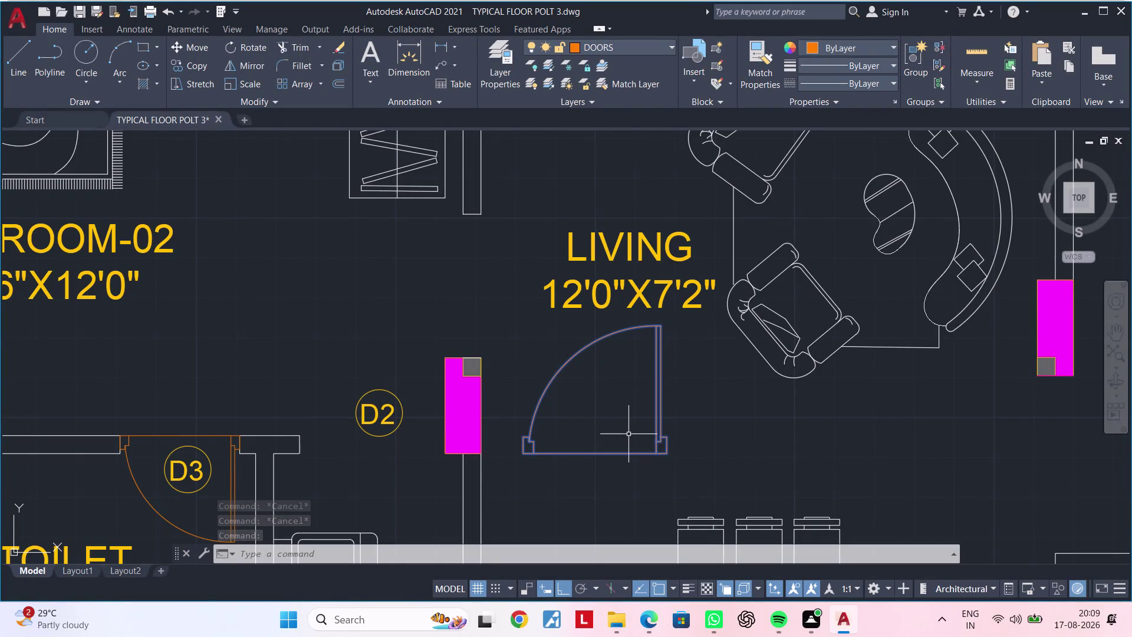
Mirror the living room door and erase the original.
text(MI)
key(space)
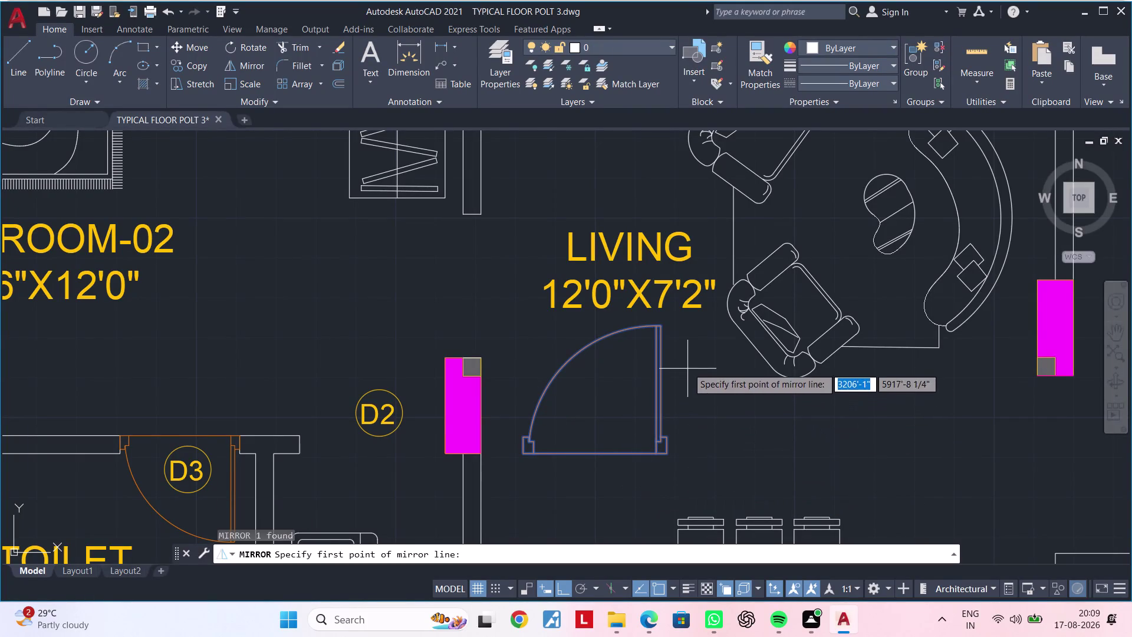
click(687, 366)
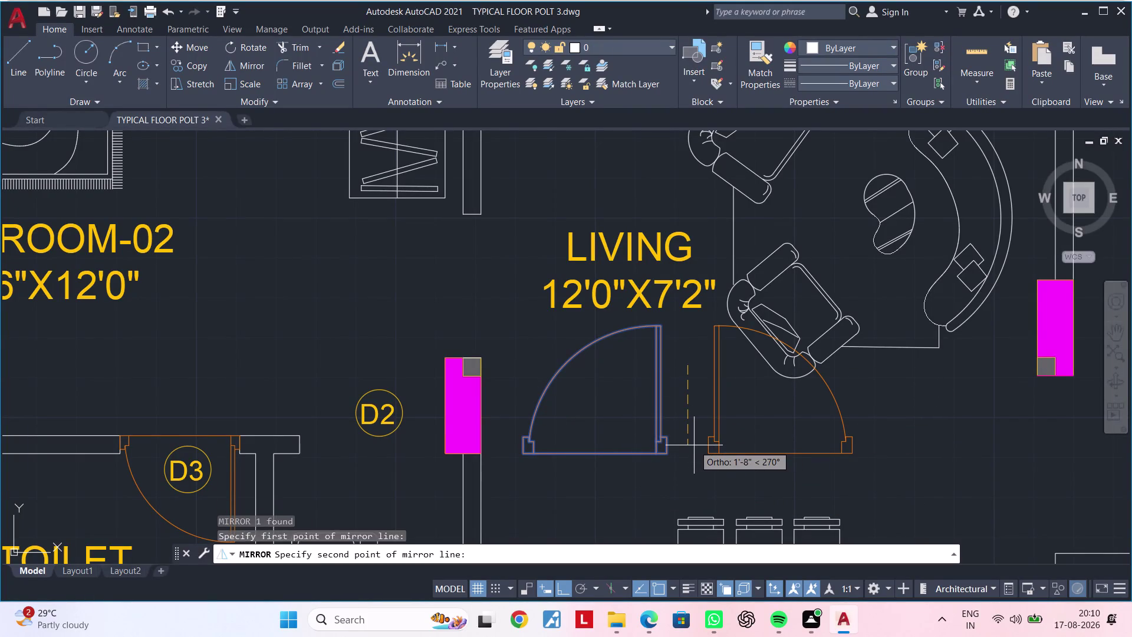
click(694, 445)
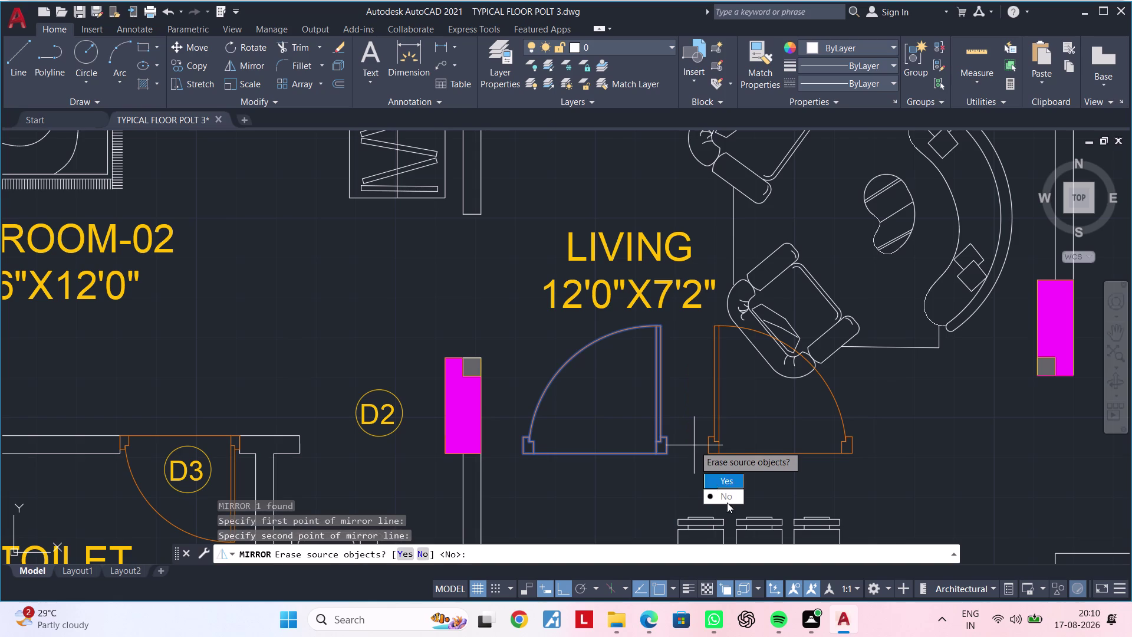
drag(727, 482, 694, 445)
middle_drag(670, 417, 611, 427)
Rotate the mirrored door 180° about its base point so it swings upward.
click(654, 416)
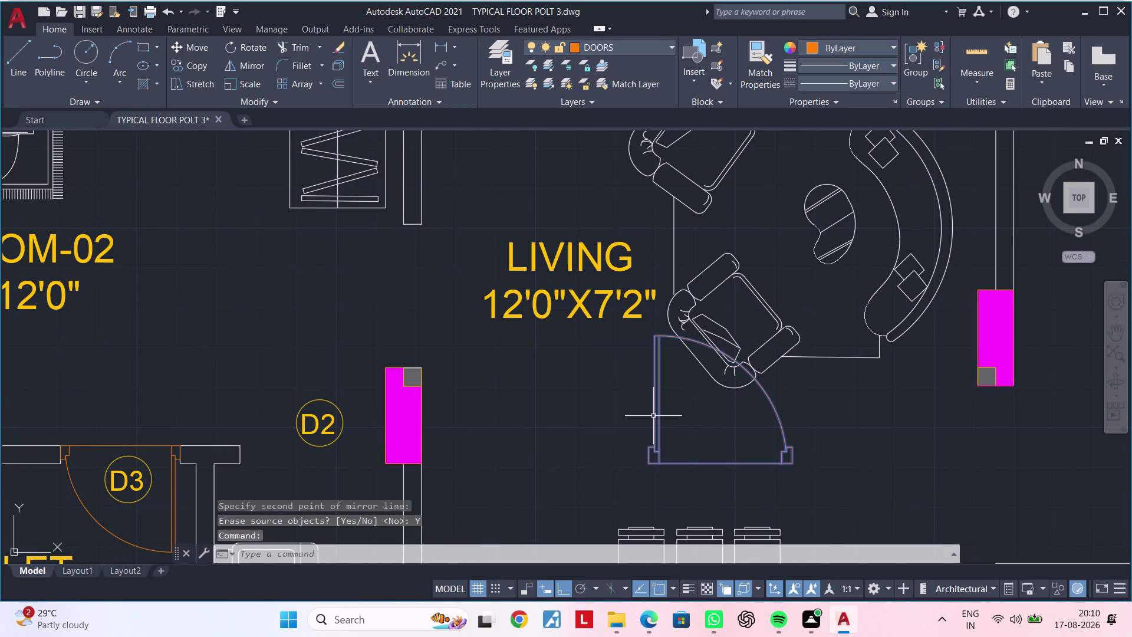
text(RO)
key(space)
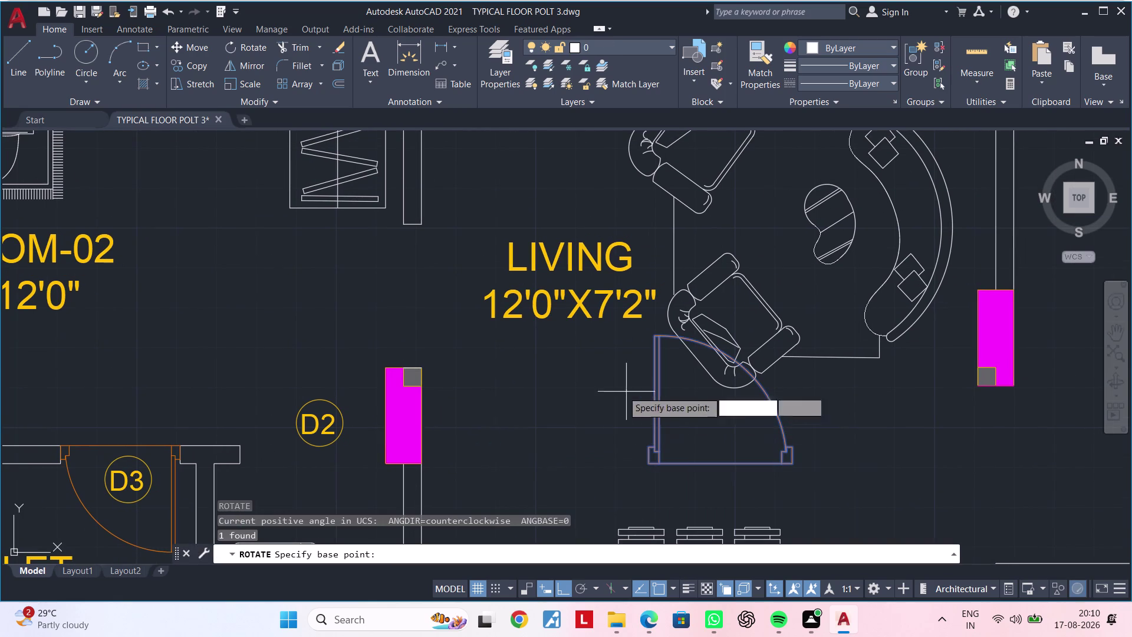
click(536, 416)
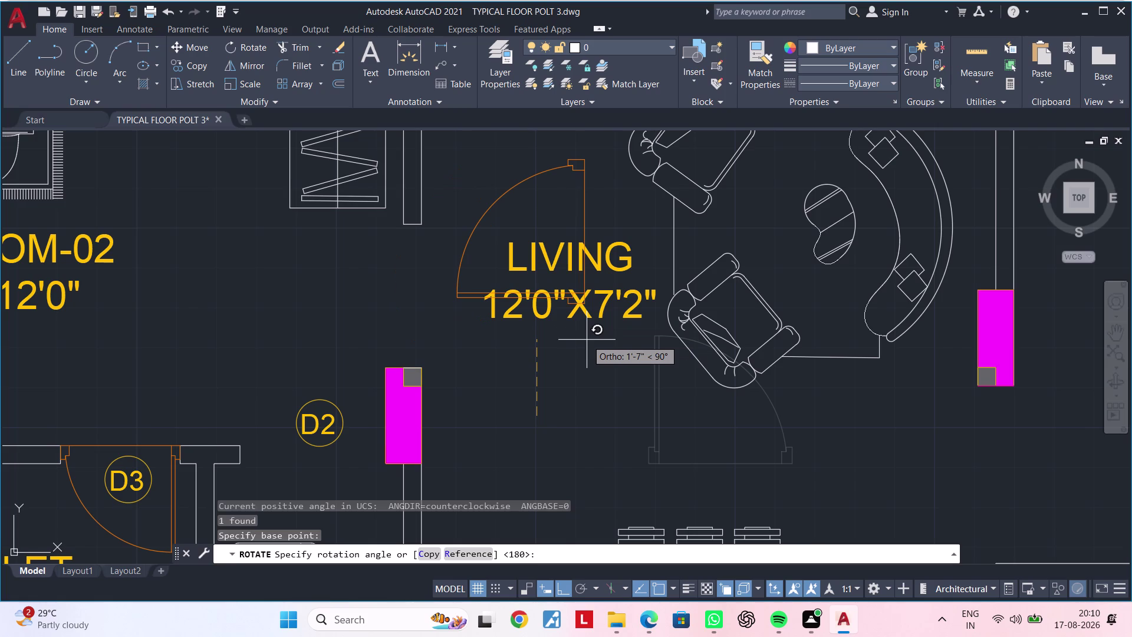
click(587, 340)
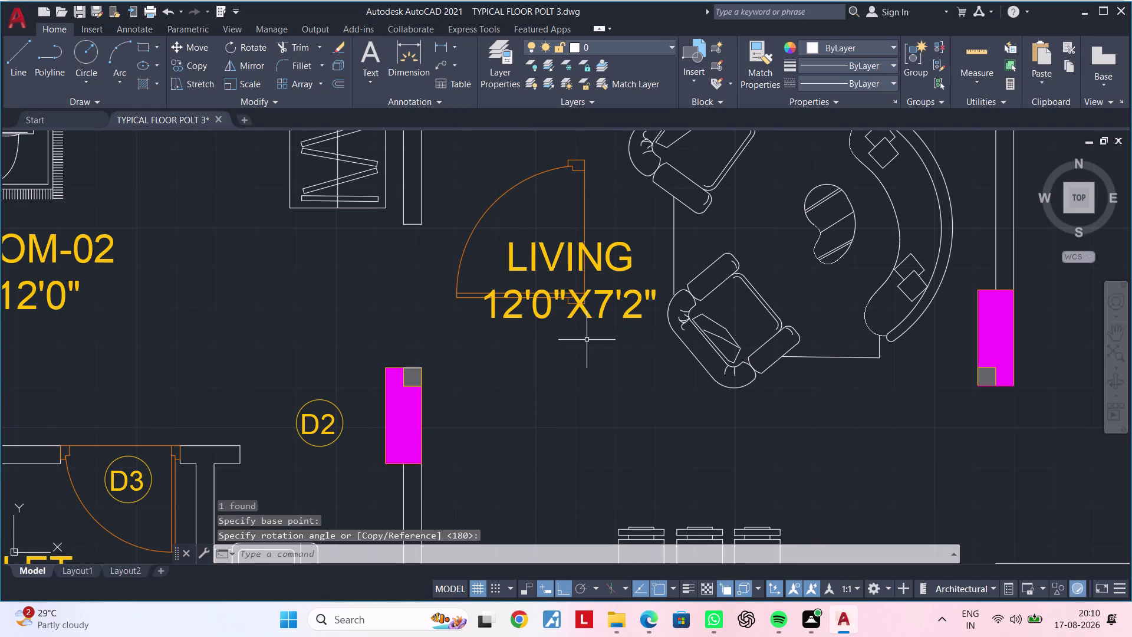
key(Escape)
middle_drag(587, 341, 584, 373)
key(Escape)
click(583, 248)
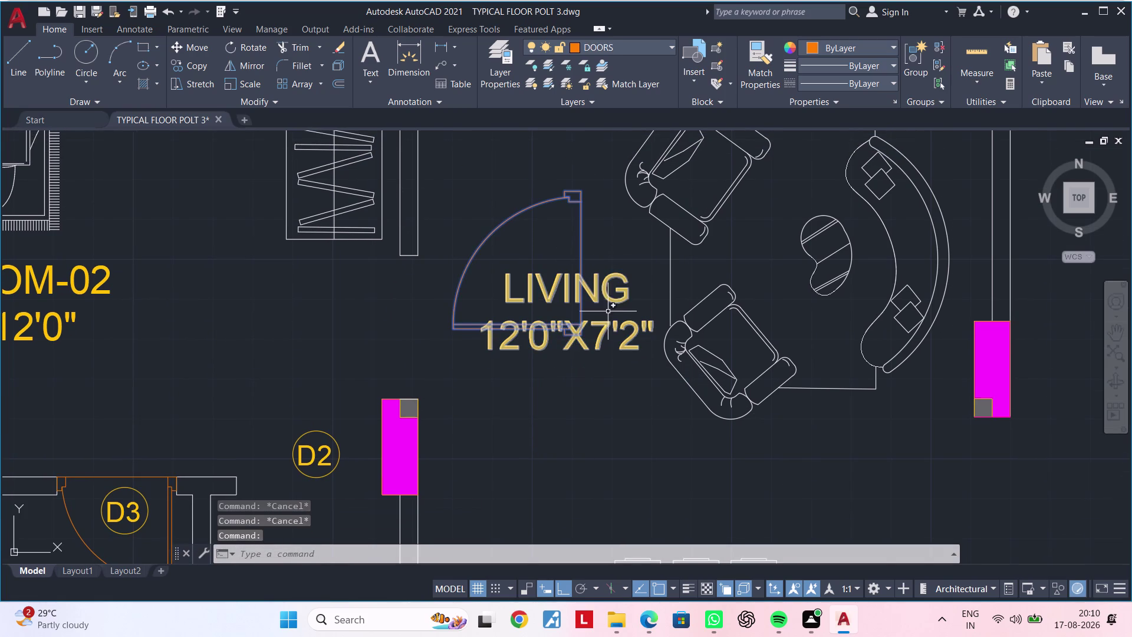
Move the door by its corner into the wall opening beside D2.
text(M)
key(space)
scroll(up, 3)
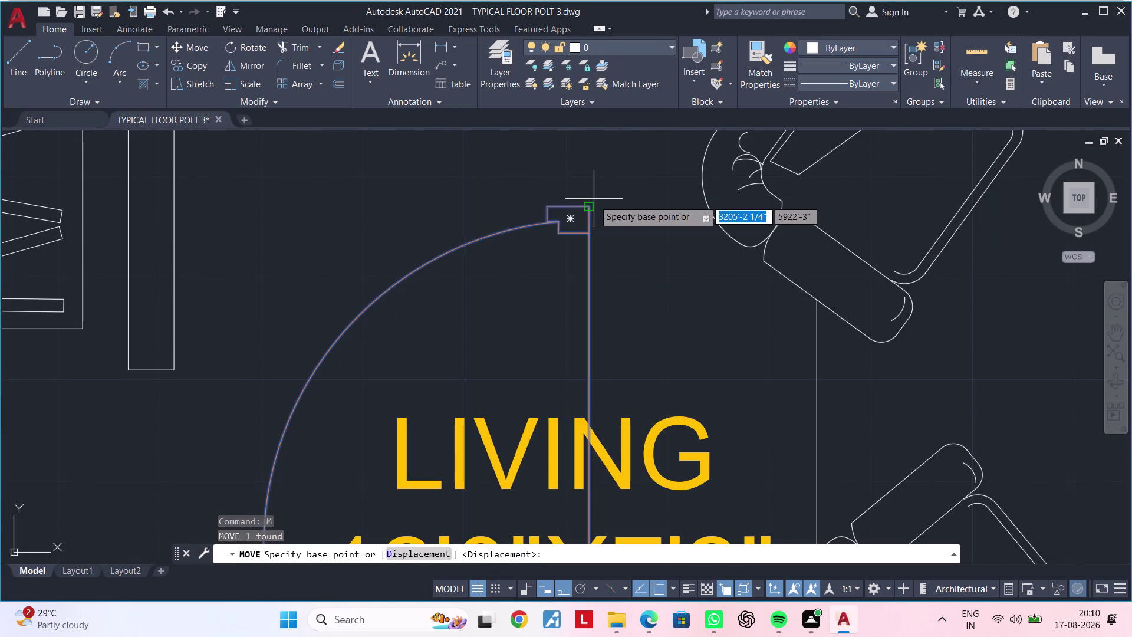
click(594, 204)
click(173, 372)
scroll(down, 3)
middle_drag(288, 361, 379, 221)
middle_drag(374, 366, 478, 339)
middle_drag(349, 380, 434, 358)
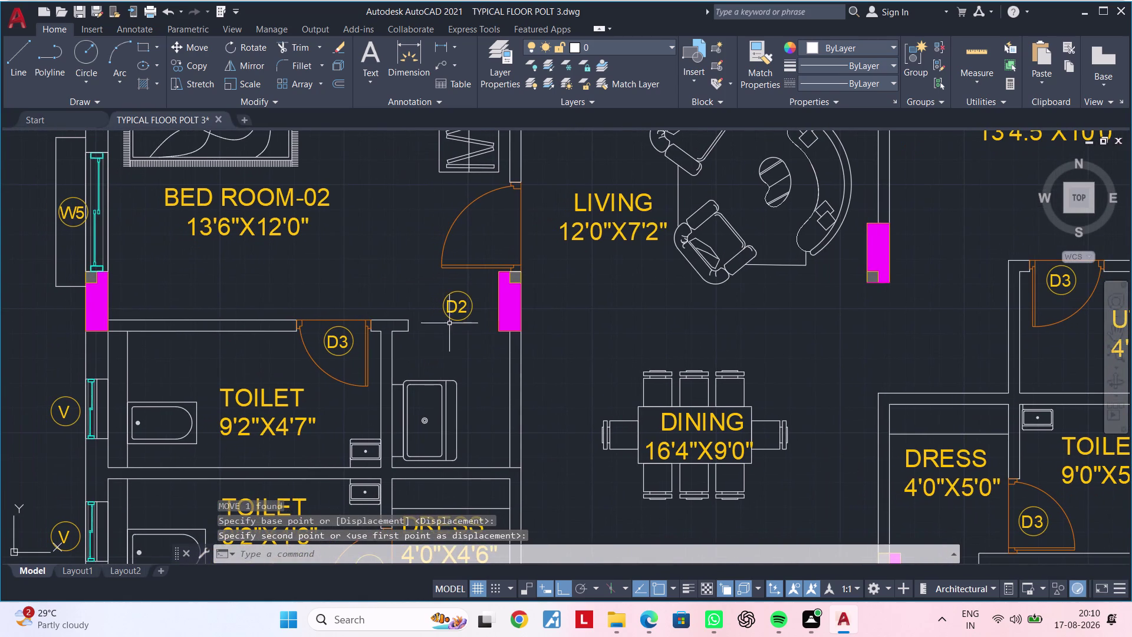
click(456, 312)
Move the D2 tag circle inside the door swing.
key(m)
key(space)
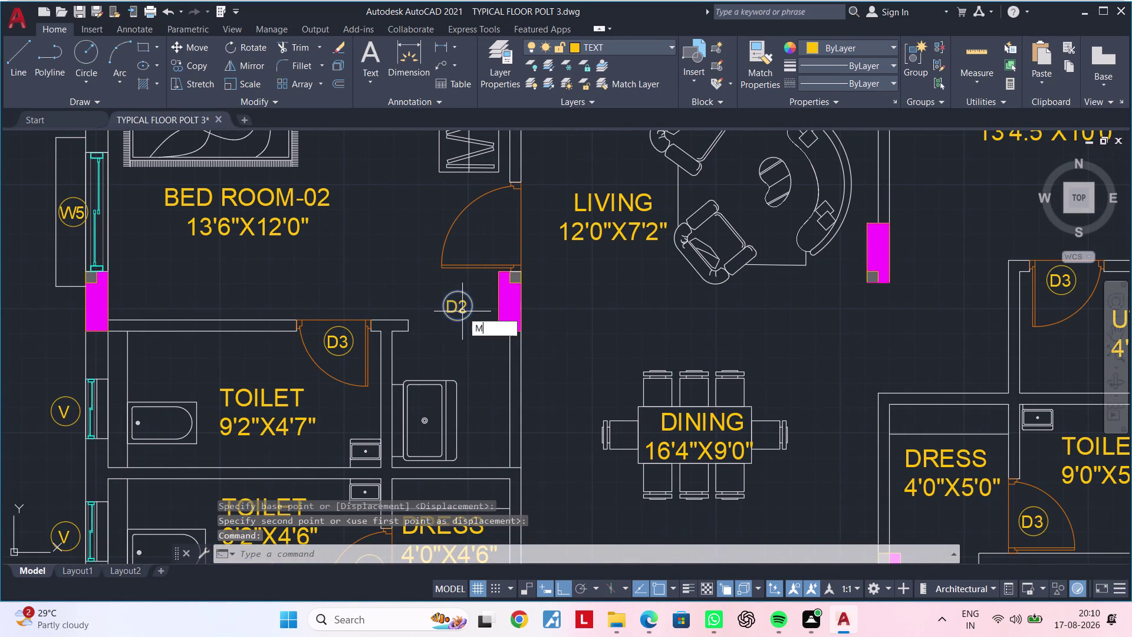
click(460, 311)
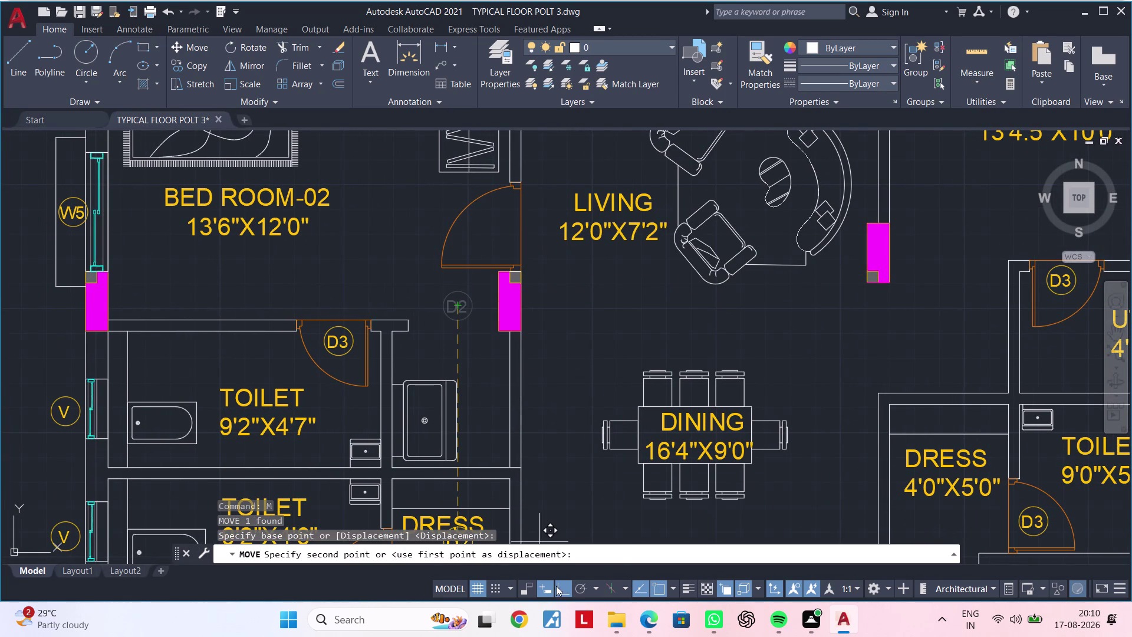
click(562, 586)
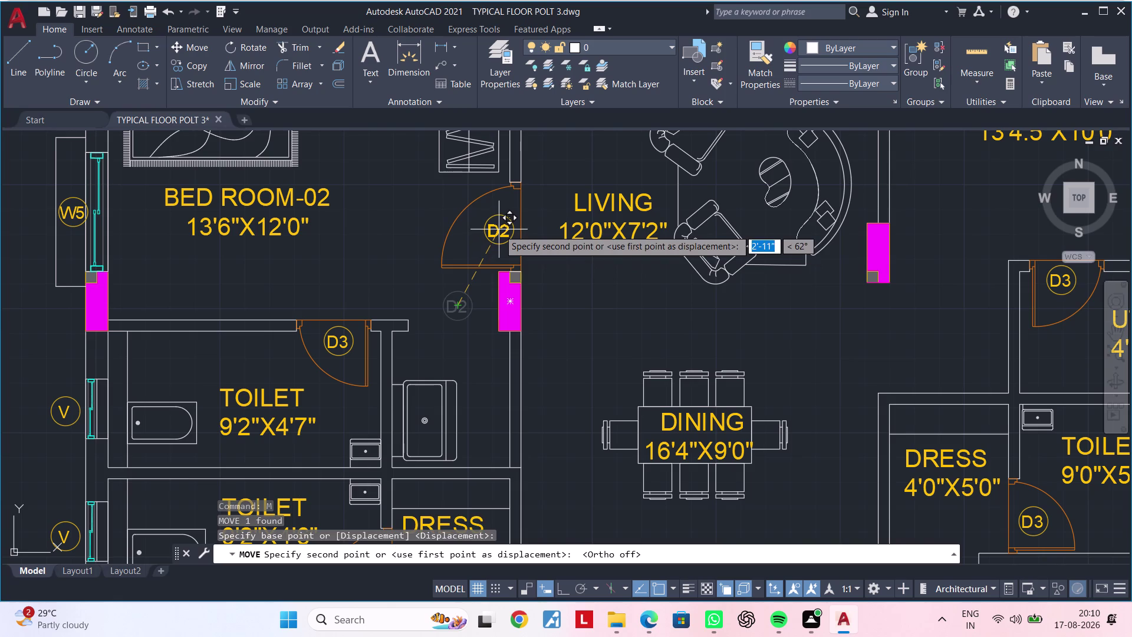
click(498, 229)
Cancel any leftover commands and pan out to review the whole flat layout.
middle_drag(549, 429, 591, 353)
key(Escape)
key(Escape)
key(Escape)
middle_drag(534, 303, 545, 332)
key(Escape)
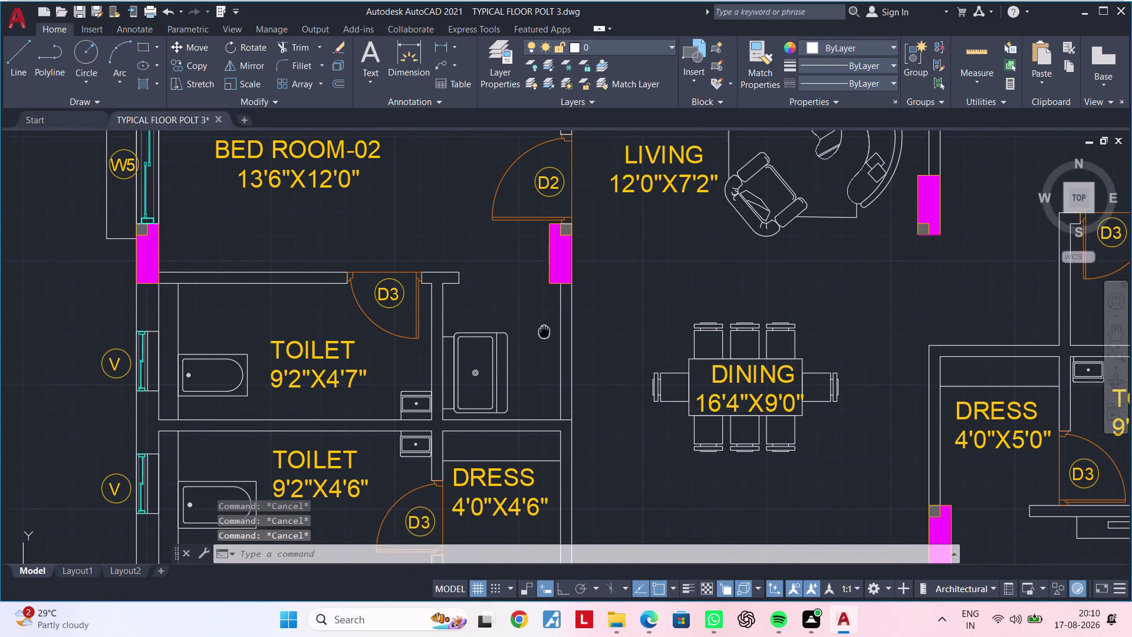
middle_drag(545, 331, 554, 334)
key(Escape)
key(Escape)
middle_drag(559, 354, 582, 341)
key(Escape)
key(Escape)
key(Escape)
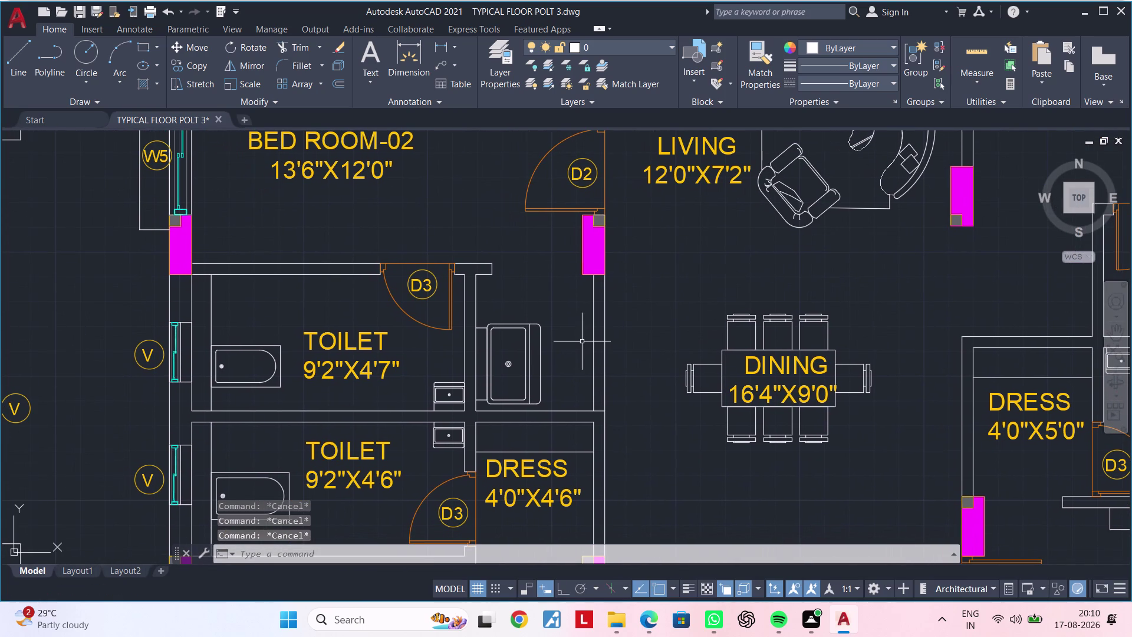
key(Escape)
scroll(down, 3)
middle_drag(567, 335, 561, 347)
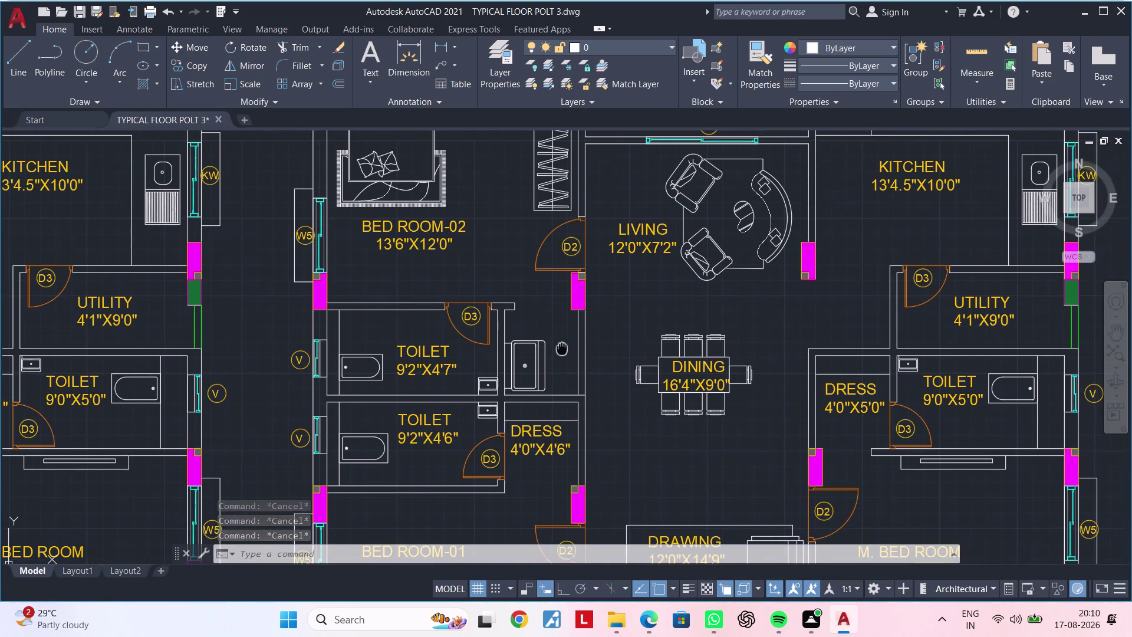
middle_drag(562, 347, 562, 326)
middle_drag(573, 352, 576, 303)
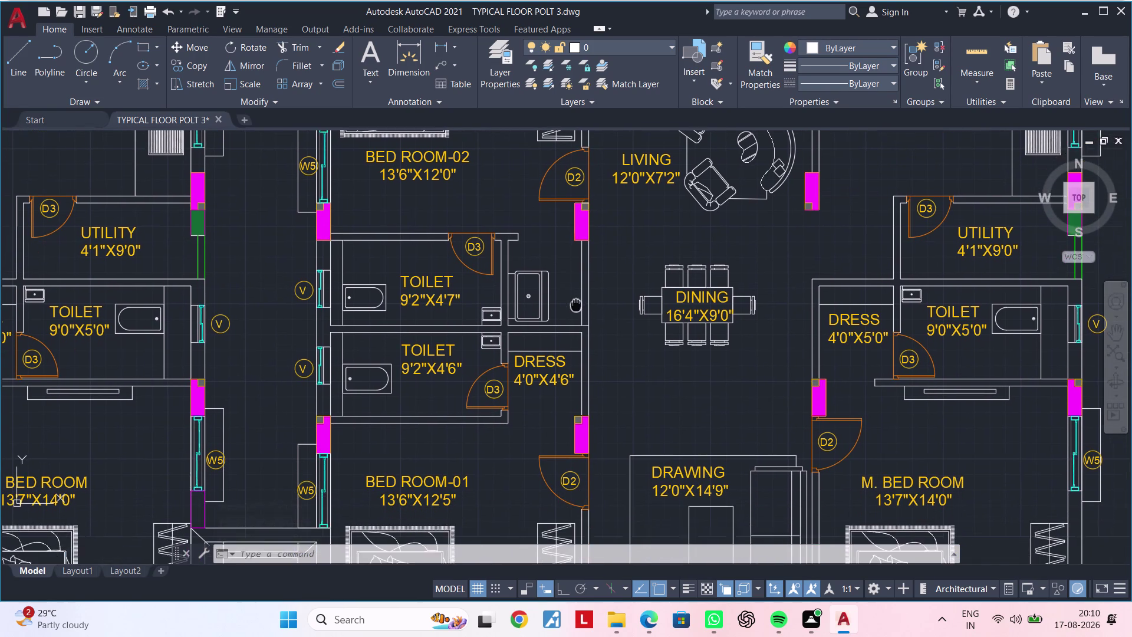
middle_drag(576, 303, 576, 299)
Pan past the central rooms and Bedroom-02 to bring toilet door D3 into view.
scroll(up, 3)
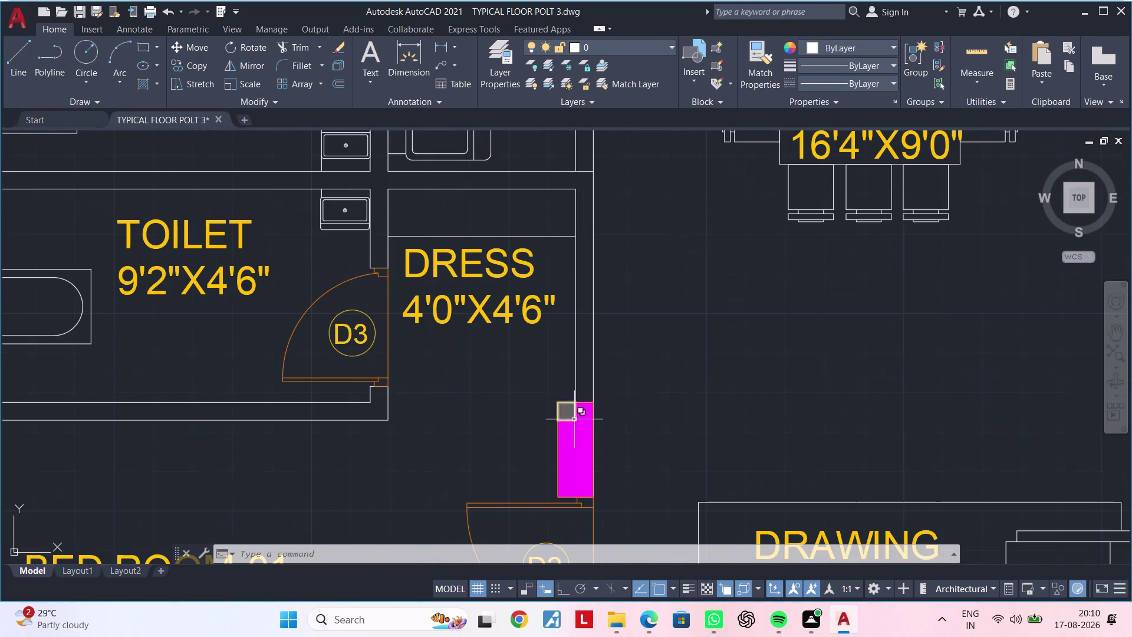
scroll(down, 3)
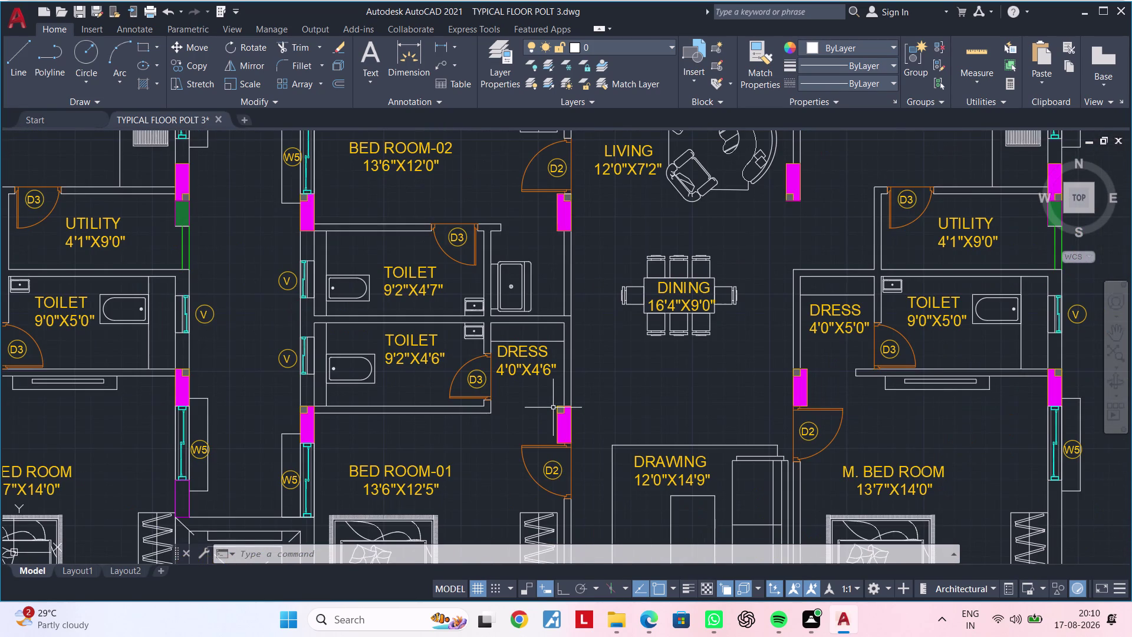
middle_drag(543, 411, 544, 467)
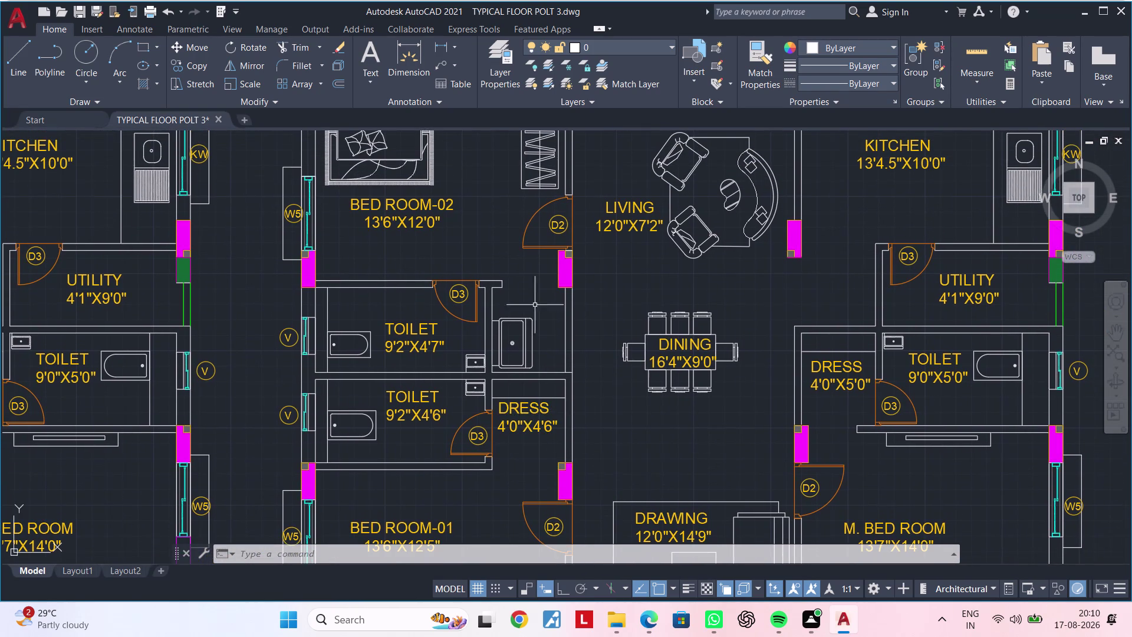
scroll(up, 3)
middle_drag(532, 299, 551, 348)
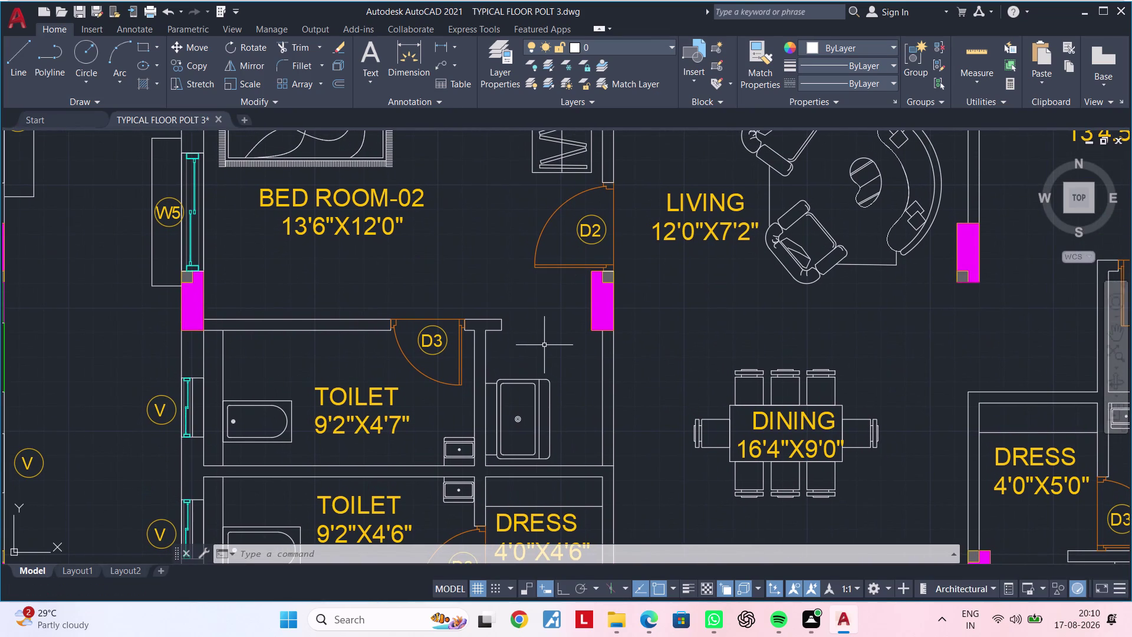
middle_drag(544, 345, 582, 324)
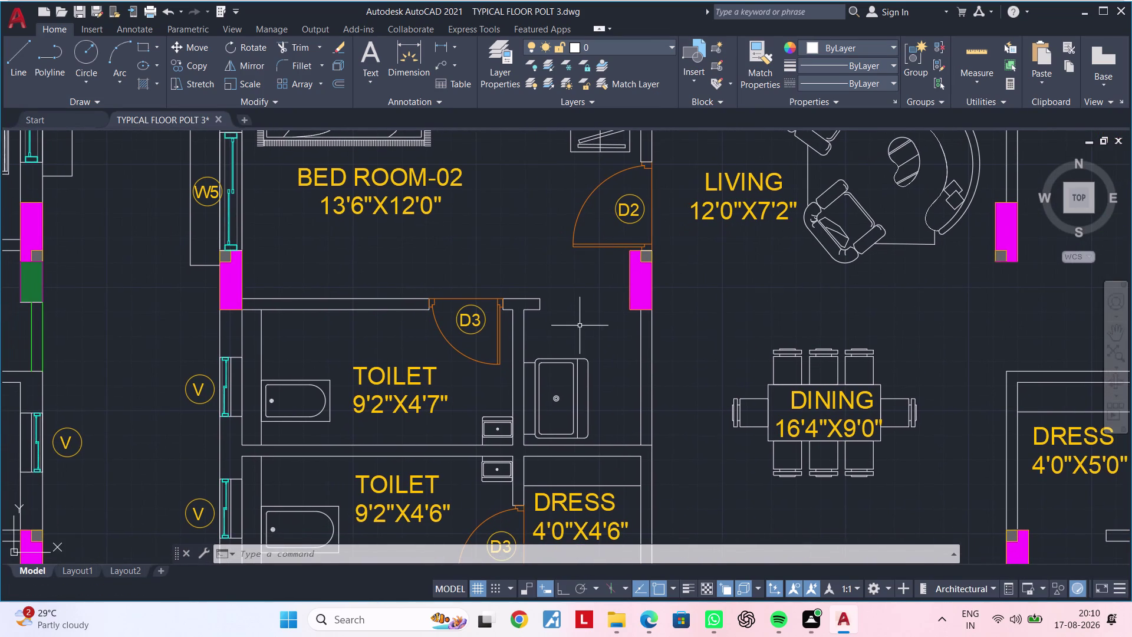
middle_drag(580, 322, 584, 271)
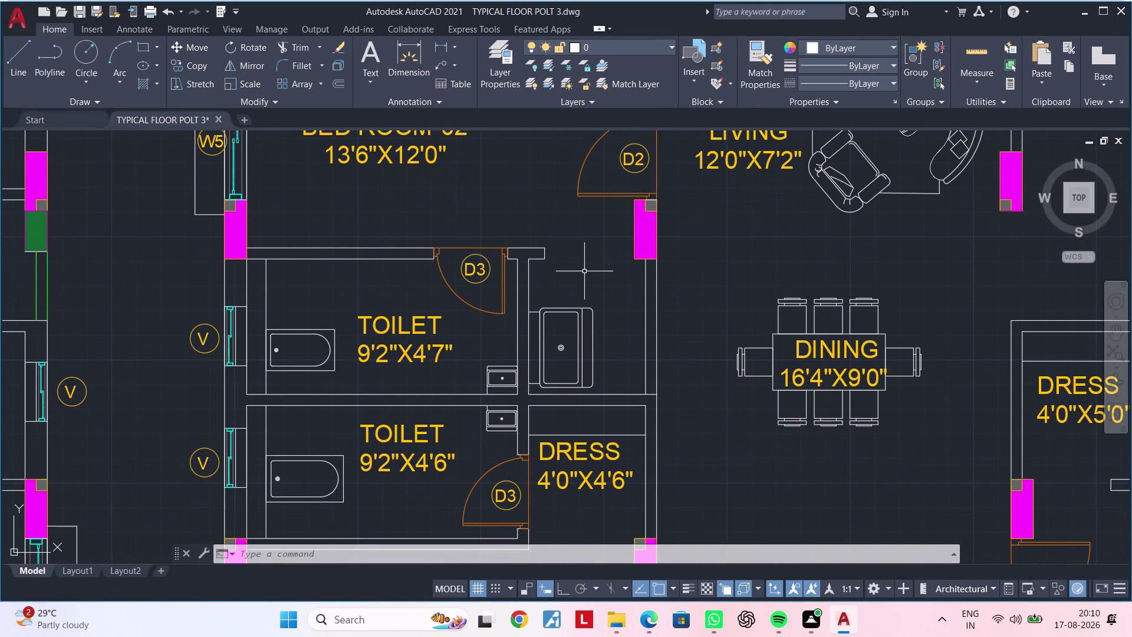
scroll(up, 3)
middle_drag(584, 279, 600, 329)
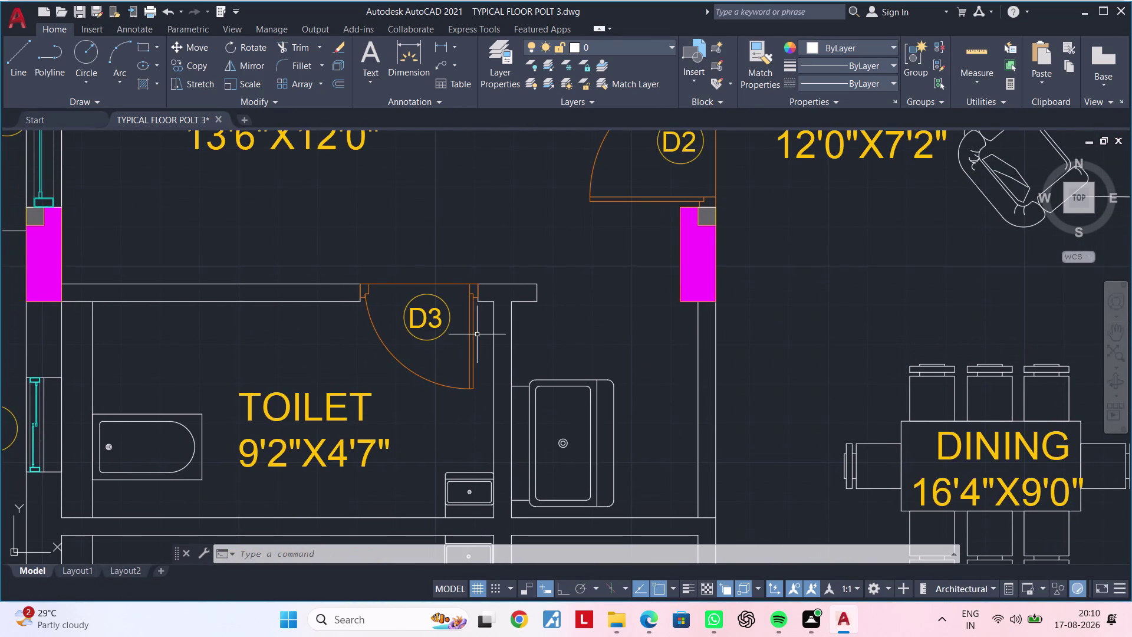
Move the toilet door D3 beside the dining area.
click(471, 336)
key(m)
key(space)
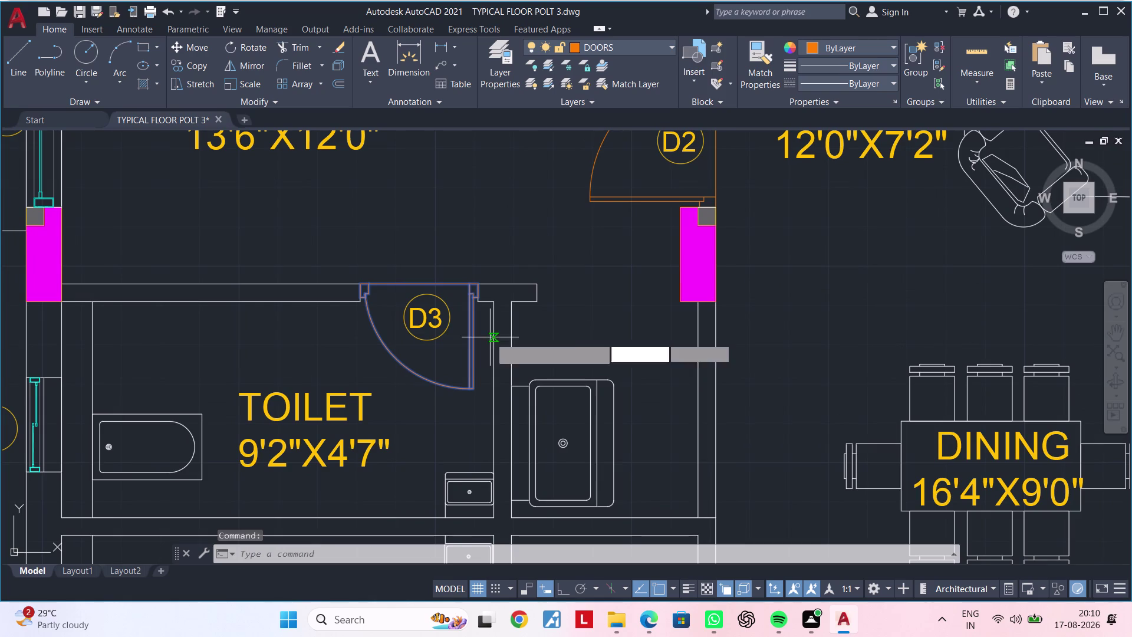
click(440, 340)
click(831, 334)
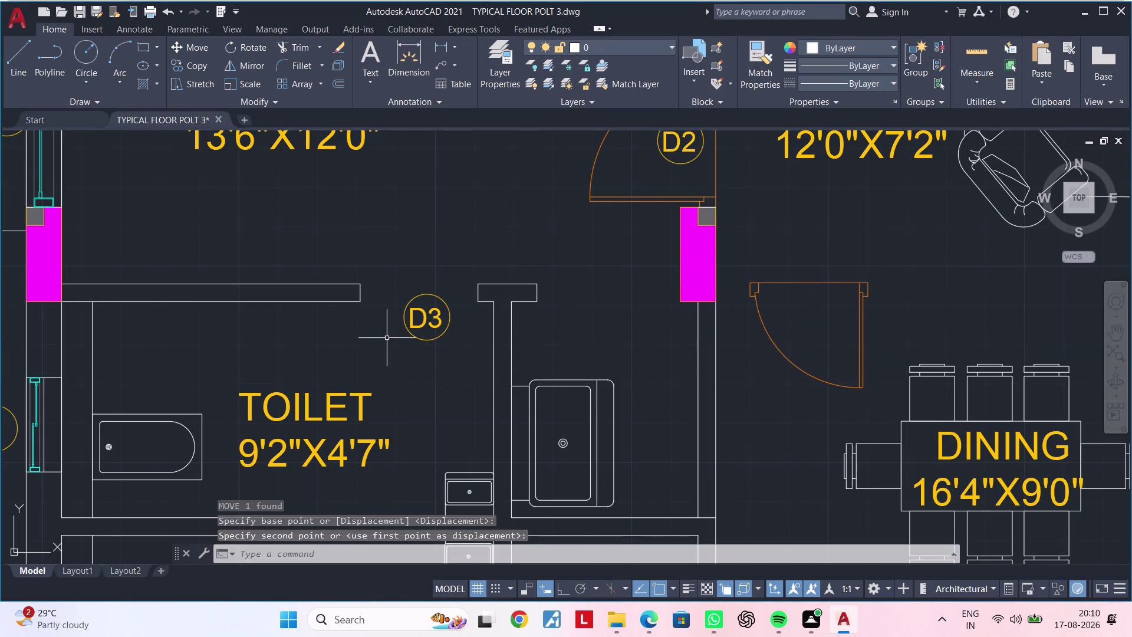
Move the D3 tag inside the relocated door's swing.
click(423, 325)
text(M)
key(space)
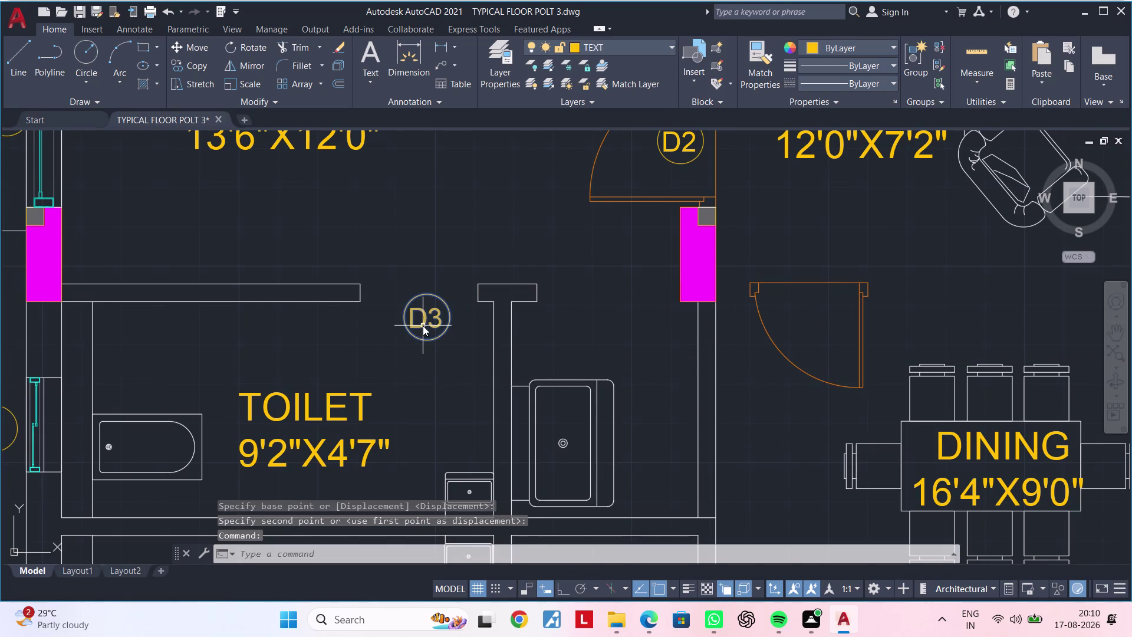
click(421, 326)
drag(422, 325, 428, 326)
click(811, 328)
key(Escape)
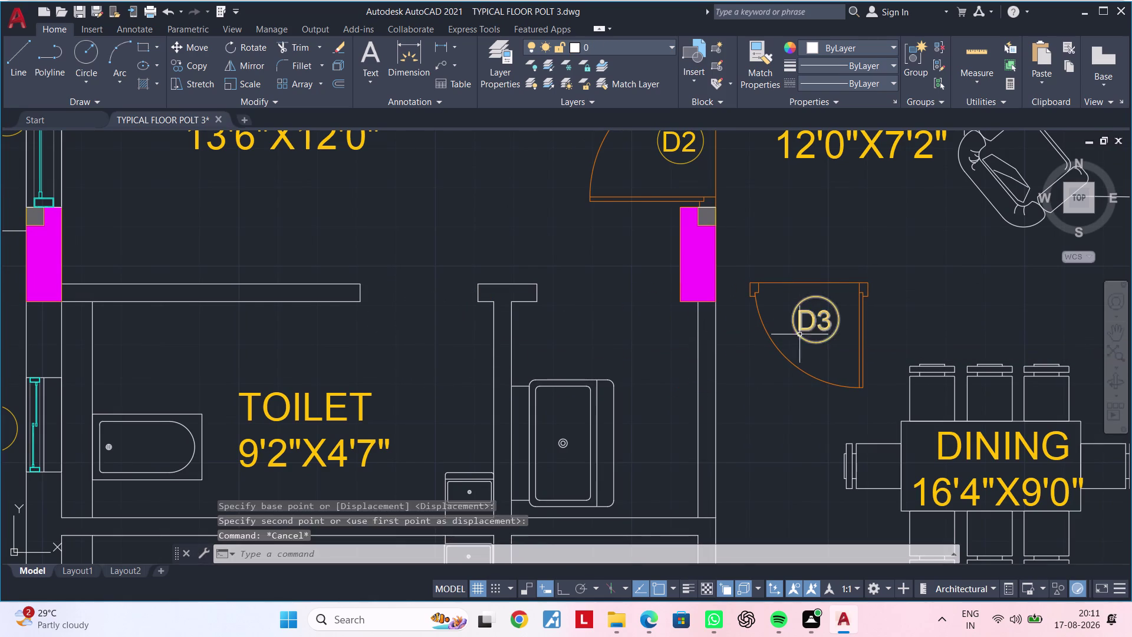
key(Escape)
key(Escape)
key(Escape)
key(Escape)
key(Escape)
key(Escape)
middle_drag(630, 326, 646, 312)
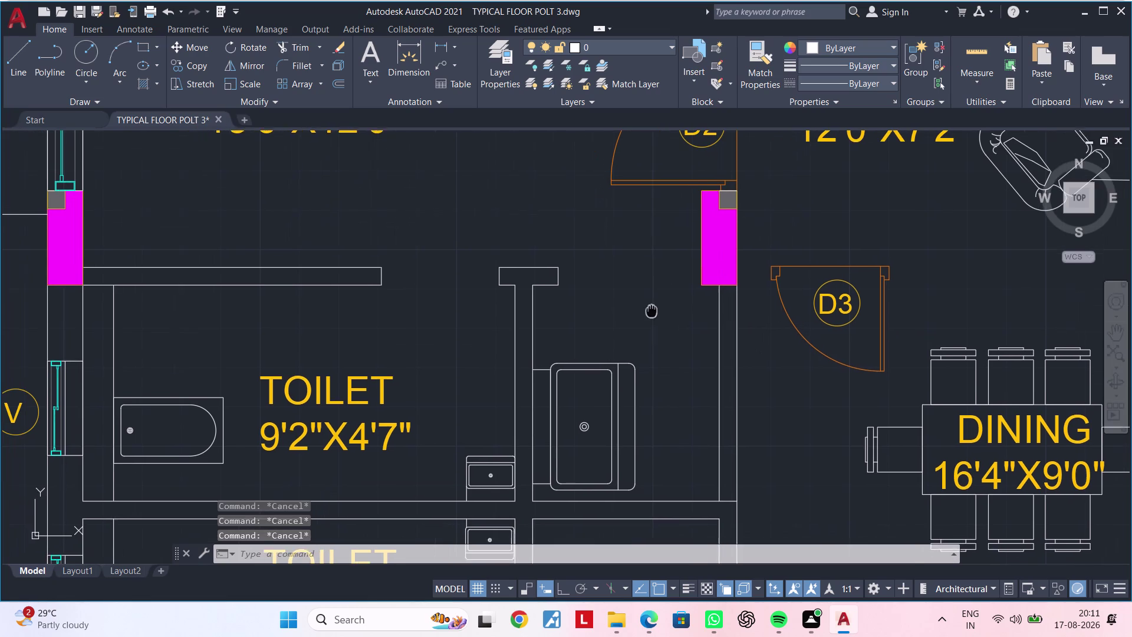
middle_drag(646, 312, 654, 308)
key(Escape)
key(Escape)
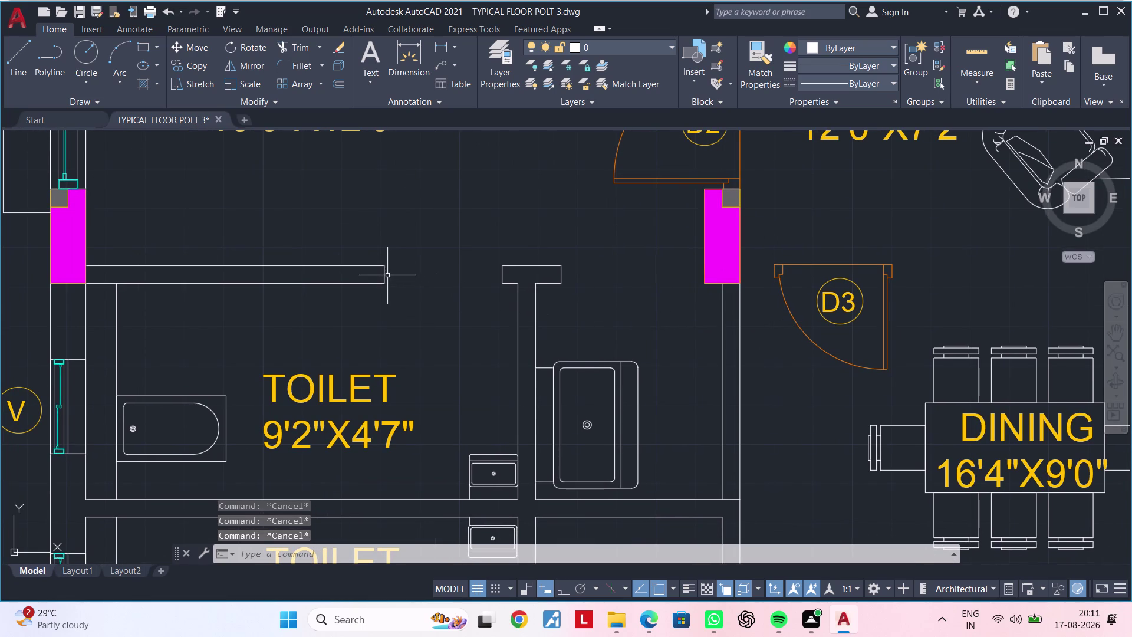
Delete the leftover wall-end line and stretch the toilet's top wall line to the partition corner.
click(386, 276)
key(Delete)
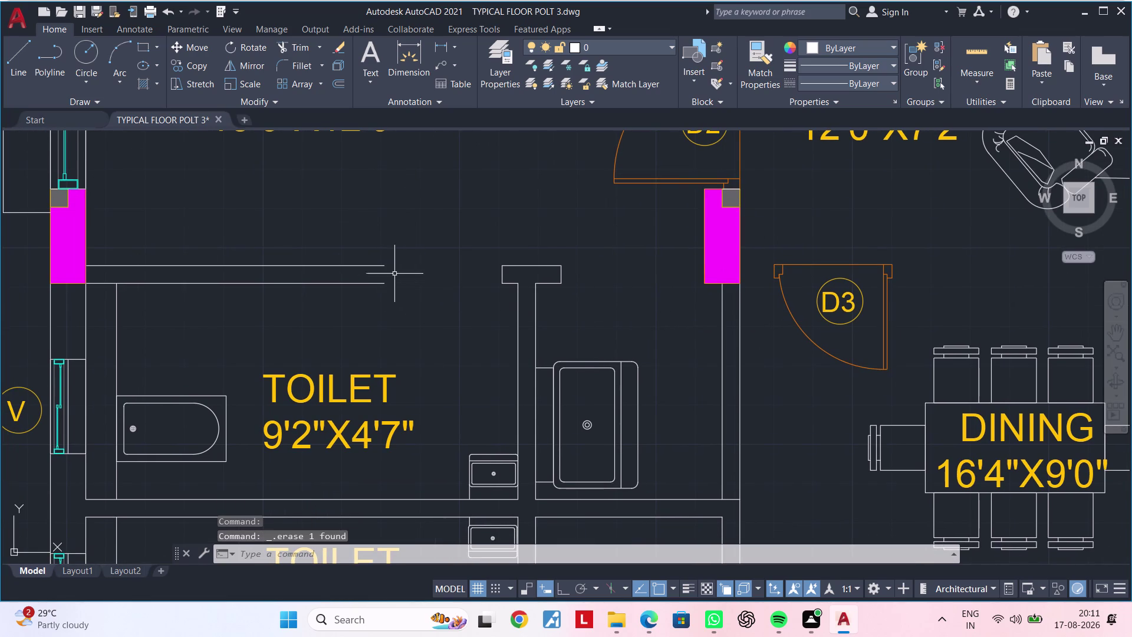
click(380, 264)
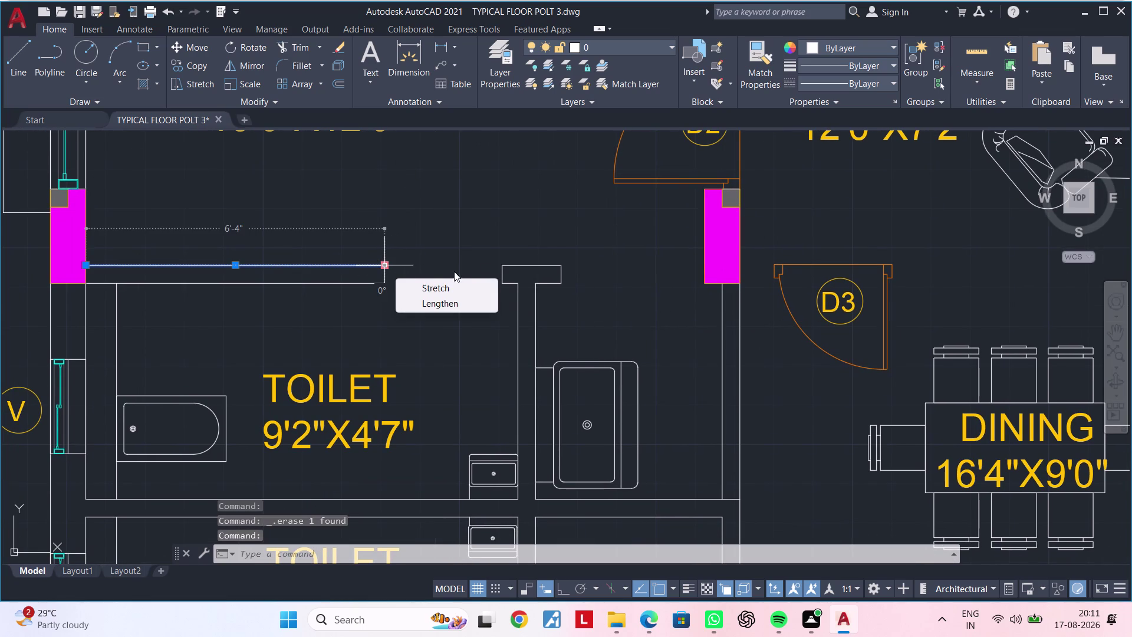
click(387, 264)
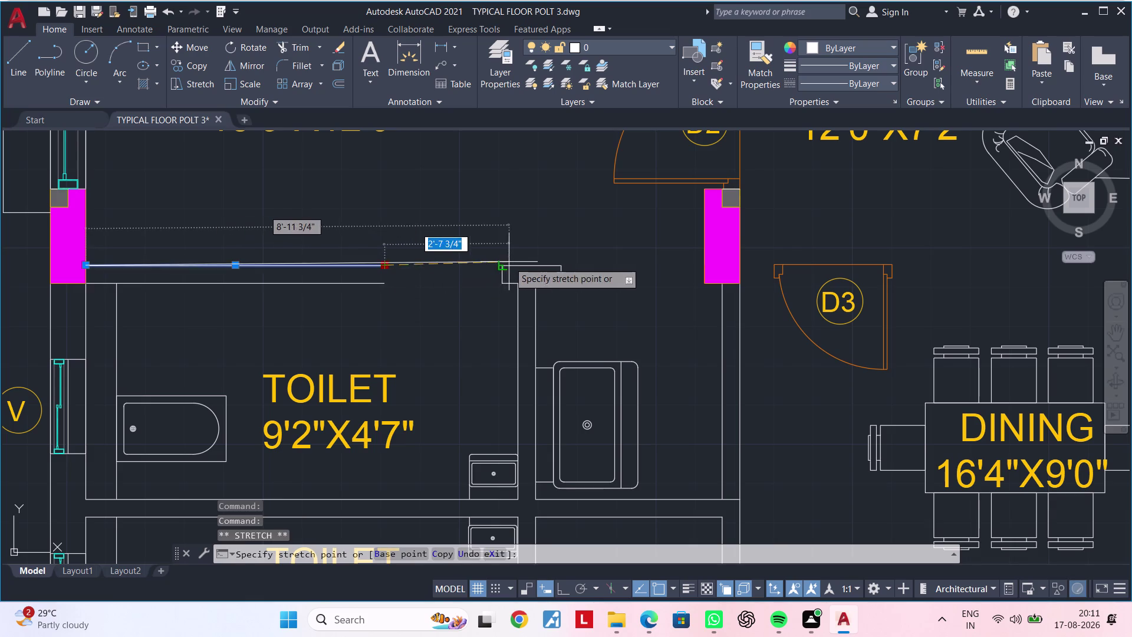
click(497, 266)
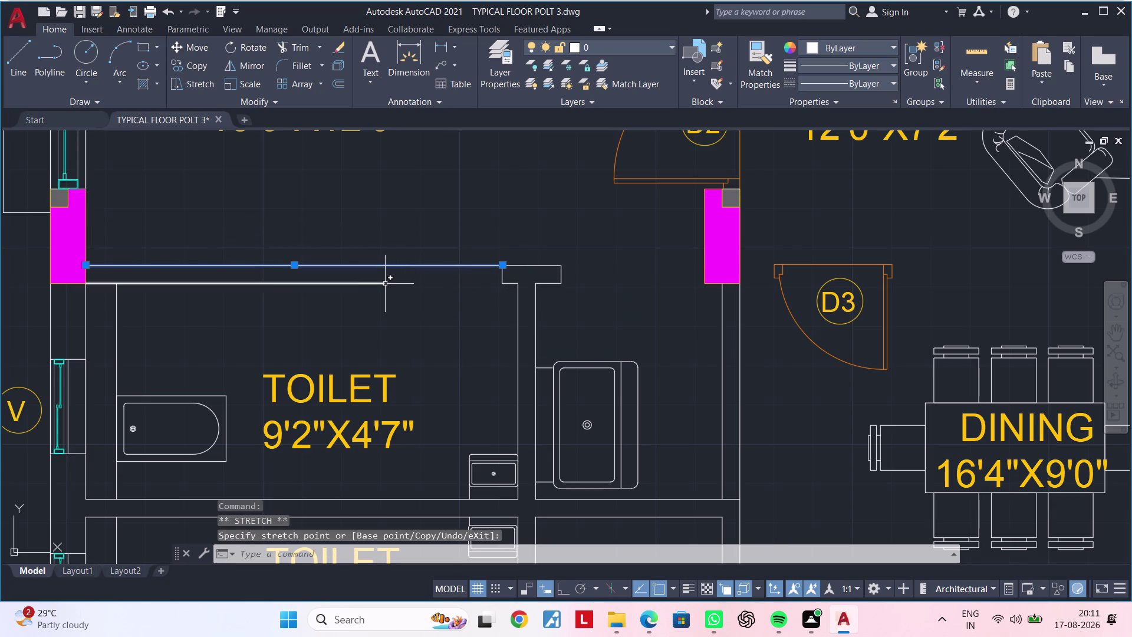
click(385, 283)
drag(385, 284, 410, 284)
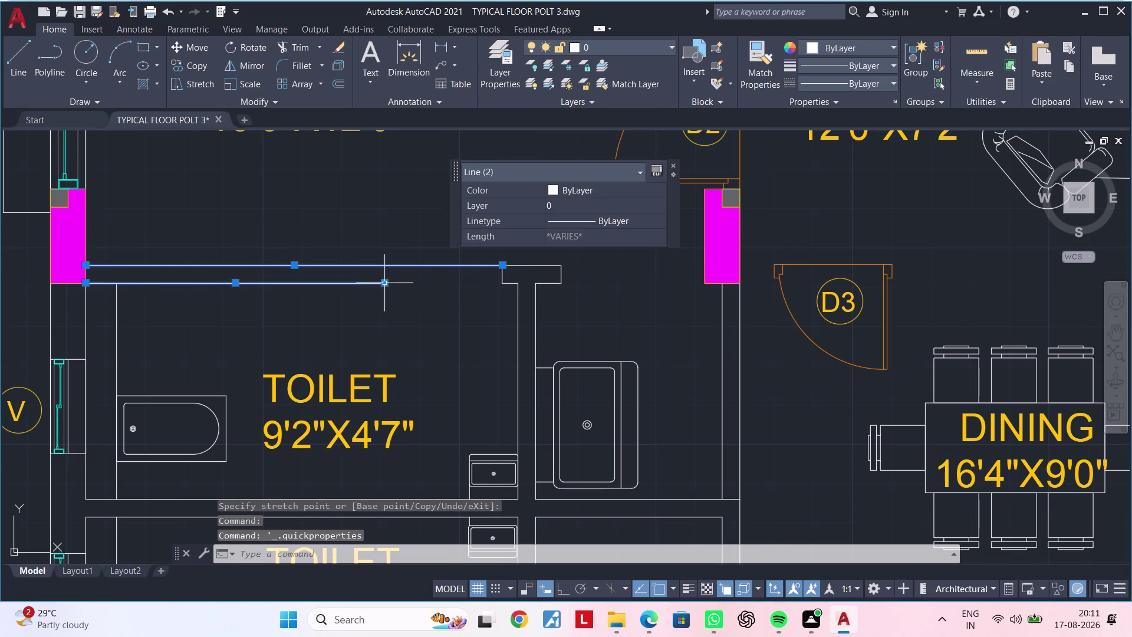
click(385, 285)
click(498, 286)
key(Escape)
Try stretching, then moving, the short vertical line at the corner, cancelling both.
scroll(up, 3)
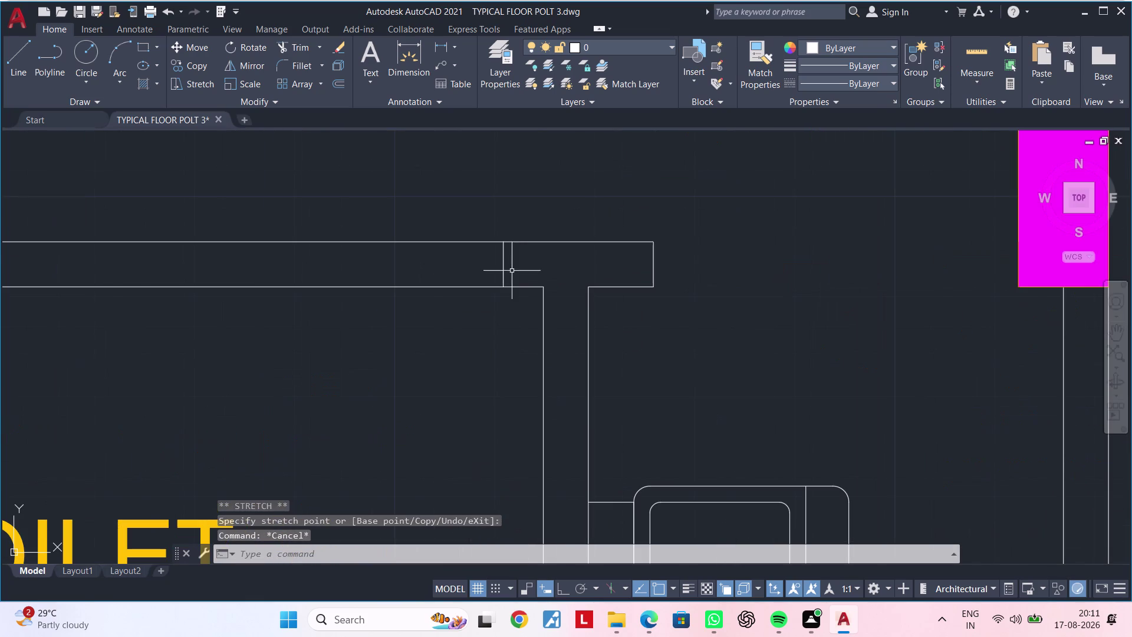
click(505, 265)
click(504, 265)
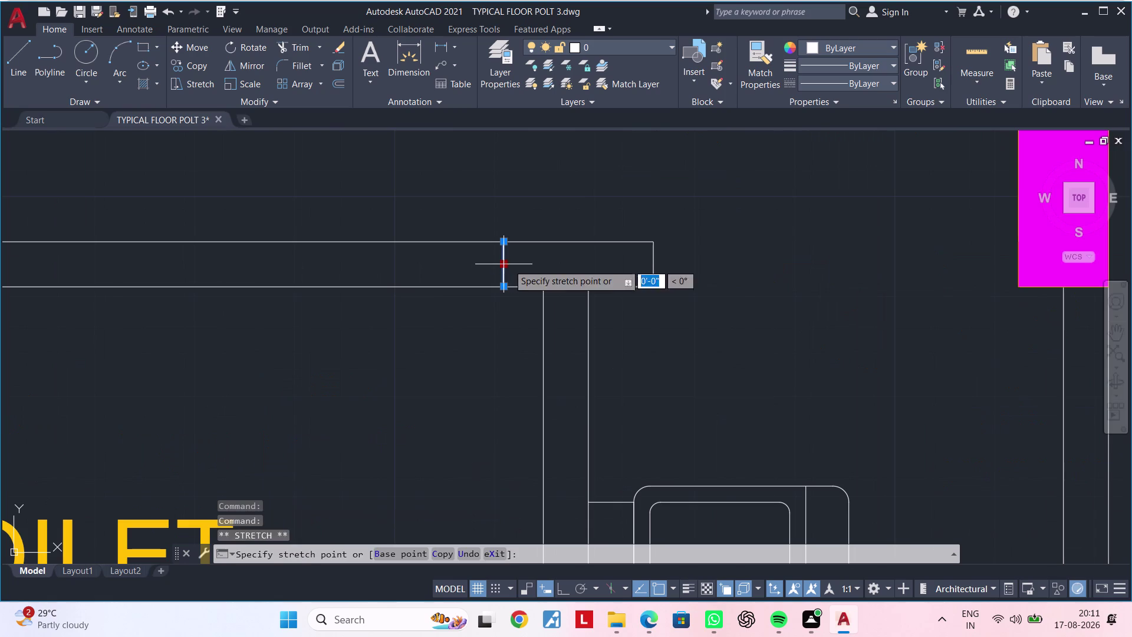
key(Escape)
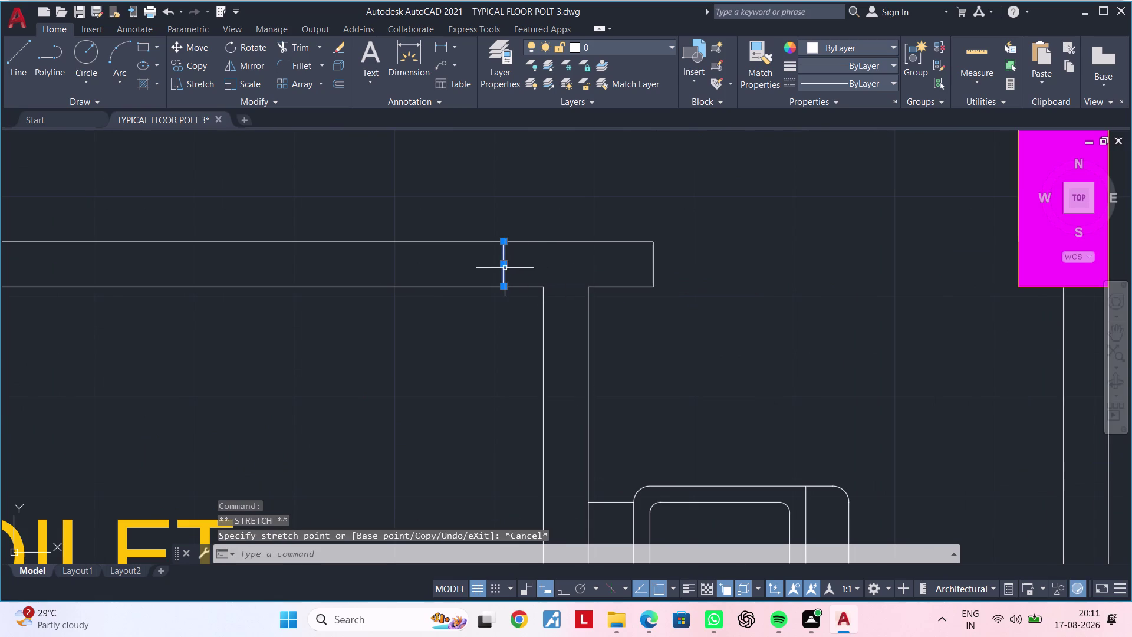
text(M)
key(space)
click(502, 285)
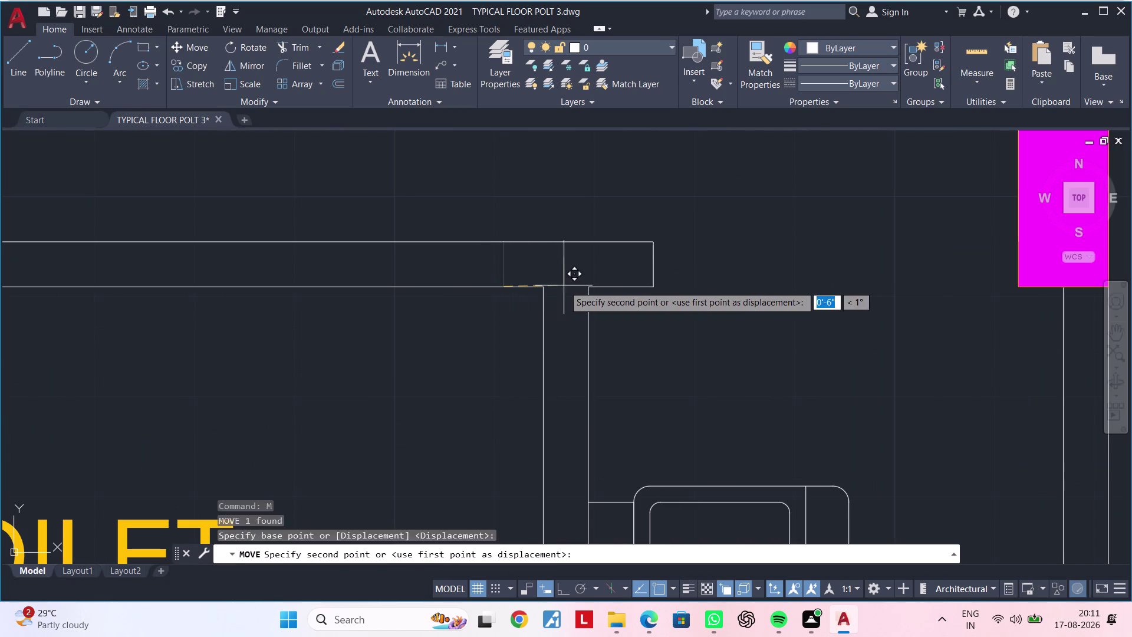
click(542, 287)
key(Escape)
scroll(down, 3)
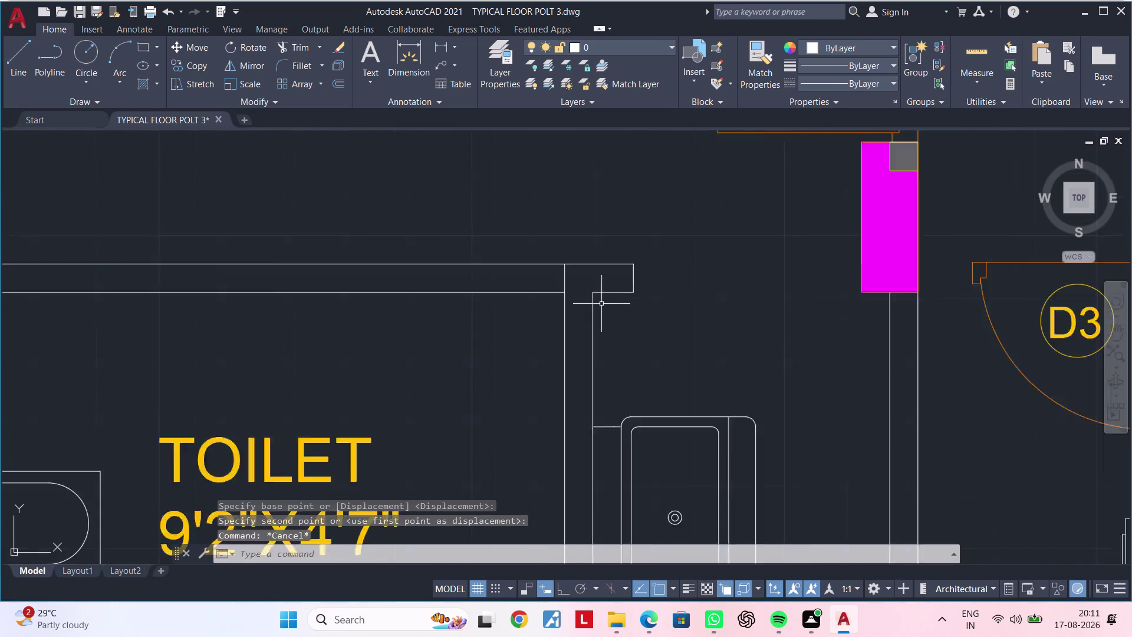
middle_drag(606, 309, 534, 313)
key(Escape)
Delete the short leftover segment on the toilet's lower wall line.
click(485, 301)
scroll(up, 3)
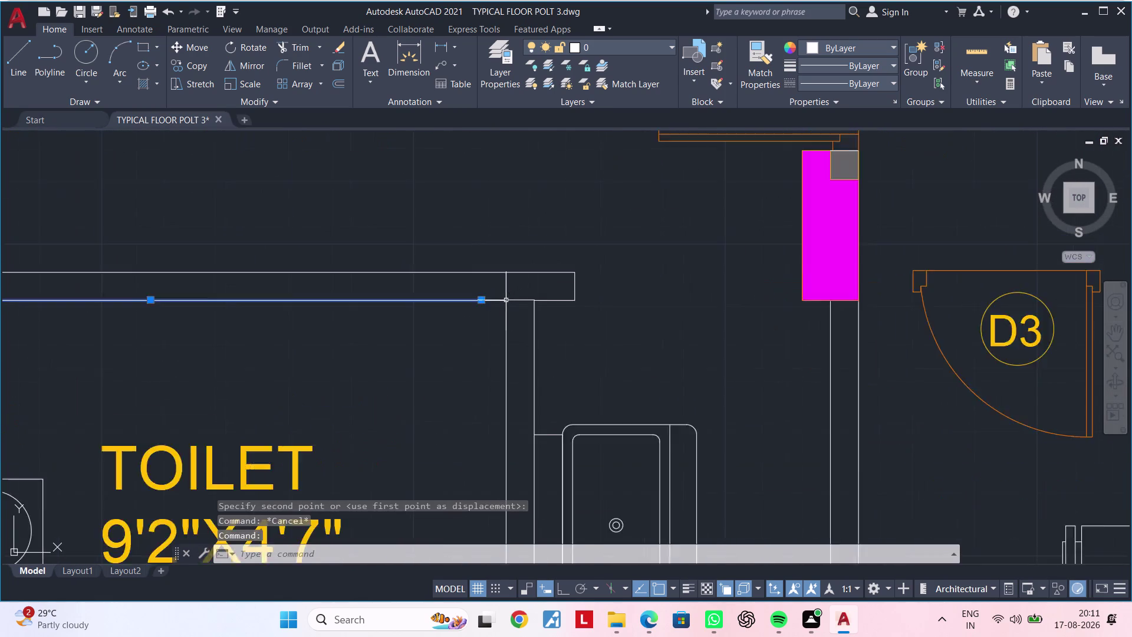
scroll(up, 3)
scroll(up, 3)
key(Escape)
click(486, 294)
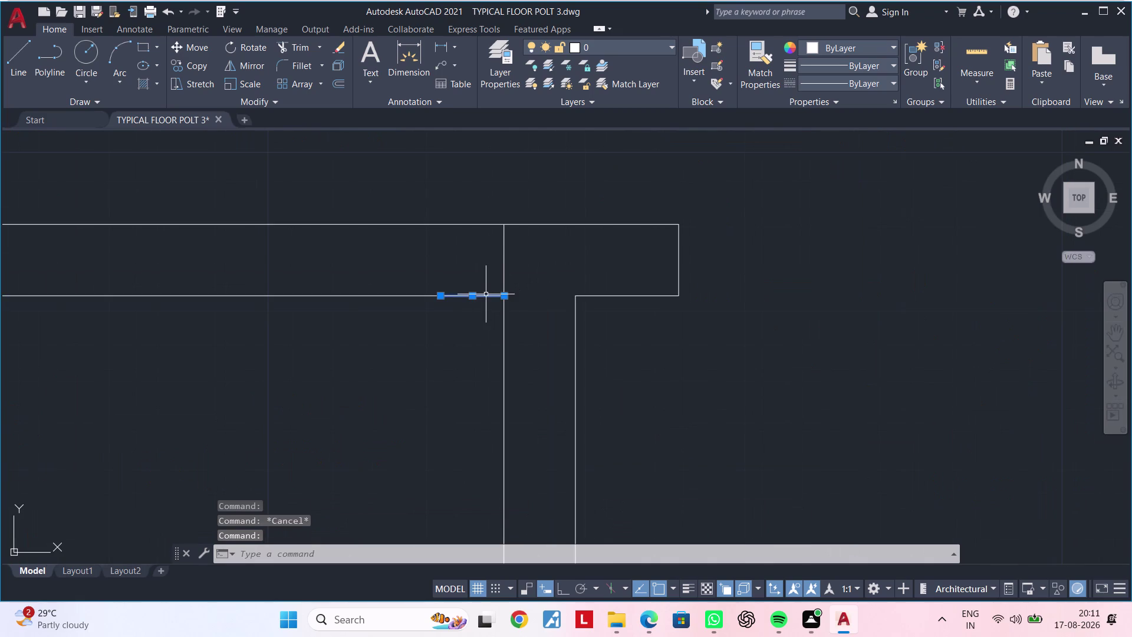
key(Delete)
click(479, 222)
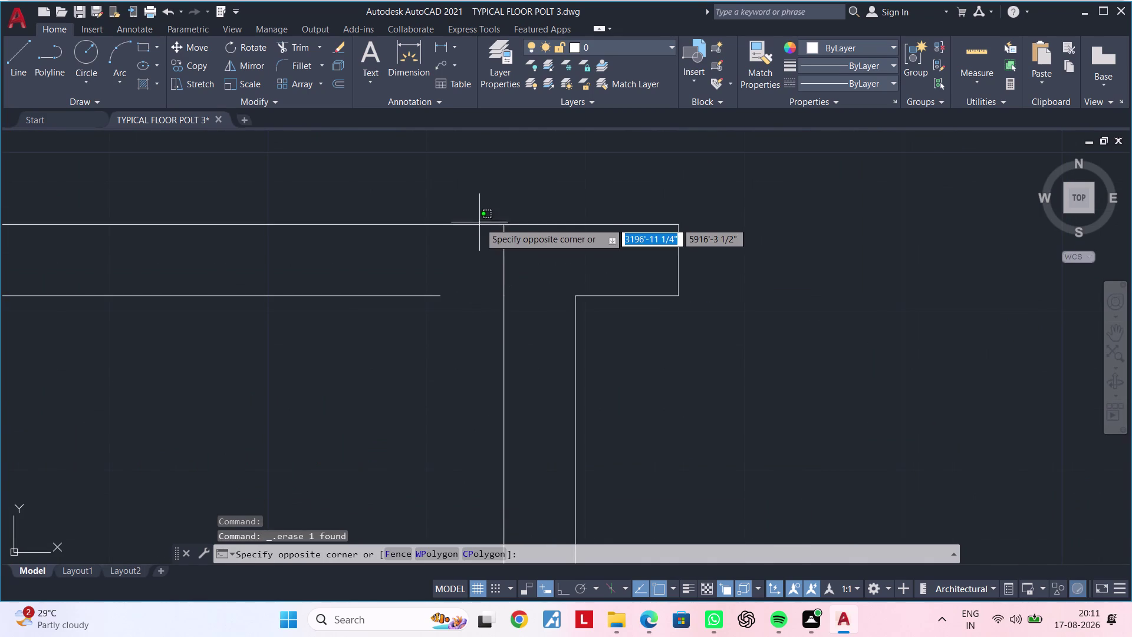
key(Delete)
key(Delete)
key(Escape)
key(Escape)
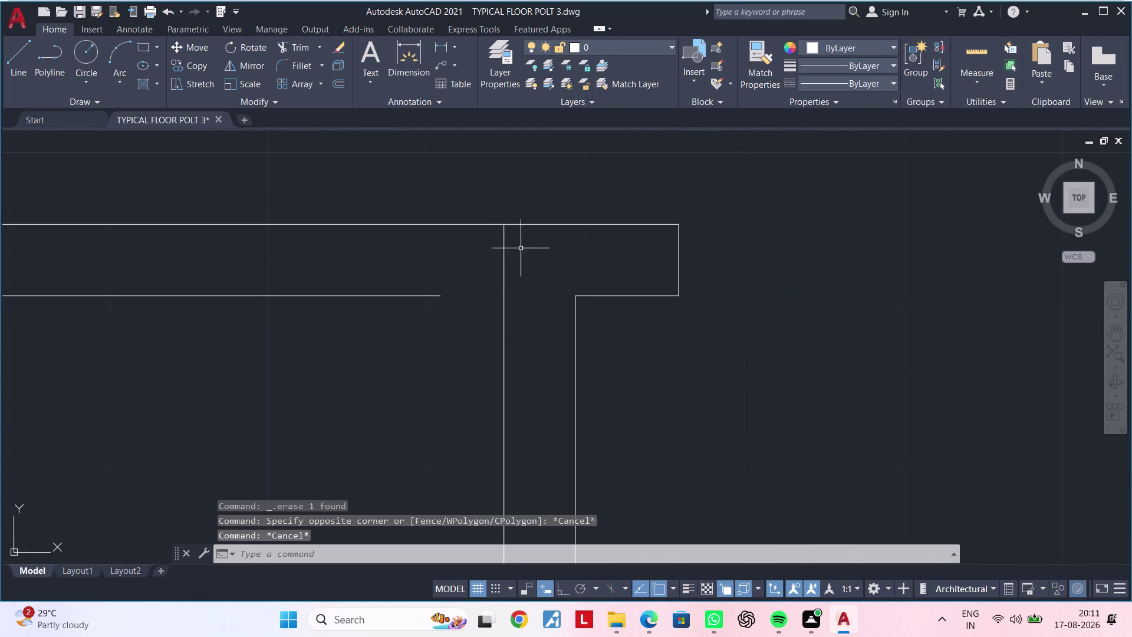
Stretch the upper and lower wall lines so they meet the partition wall.
click(487, 222)
click(440, 224)
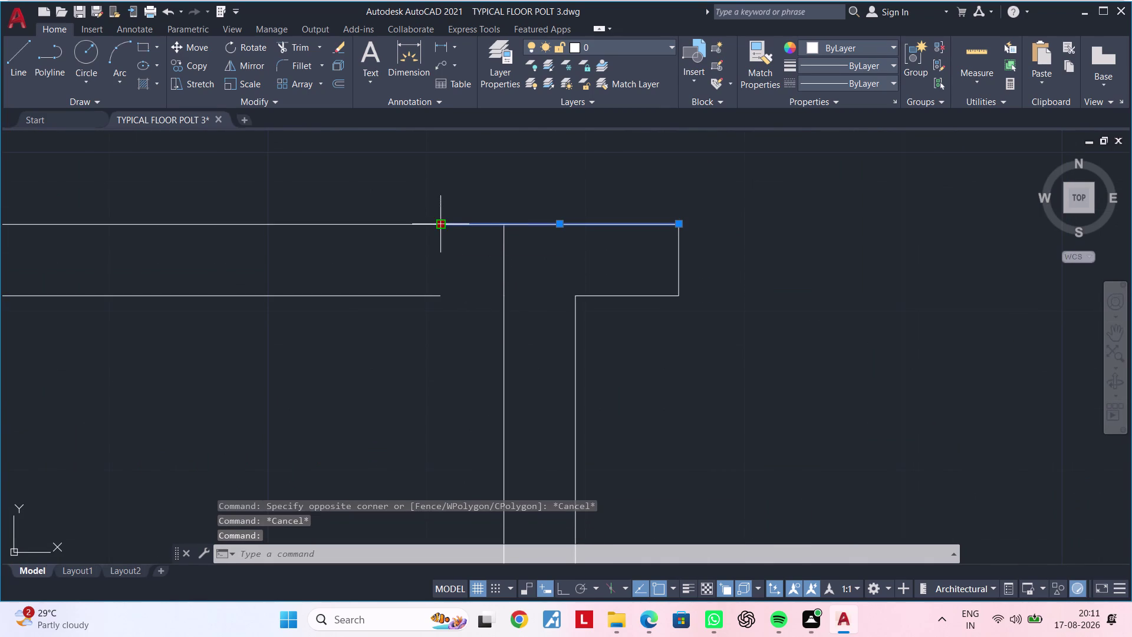
click(503, 224)
key(Escape)
key(Escape)
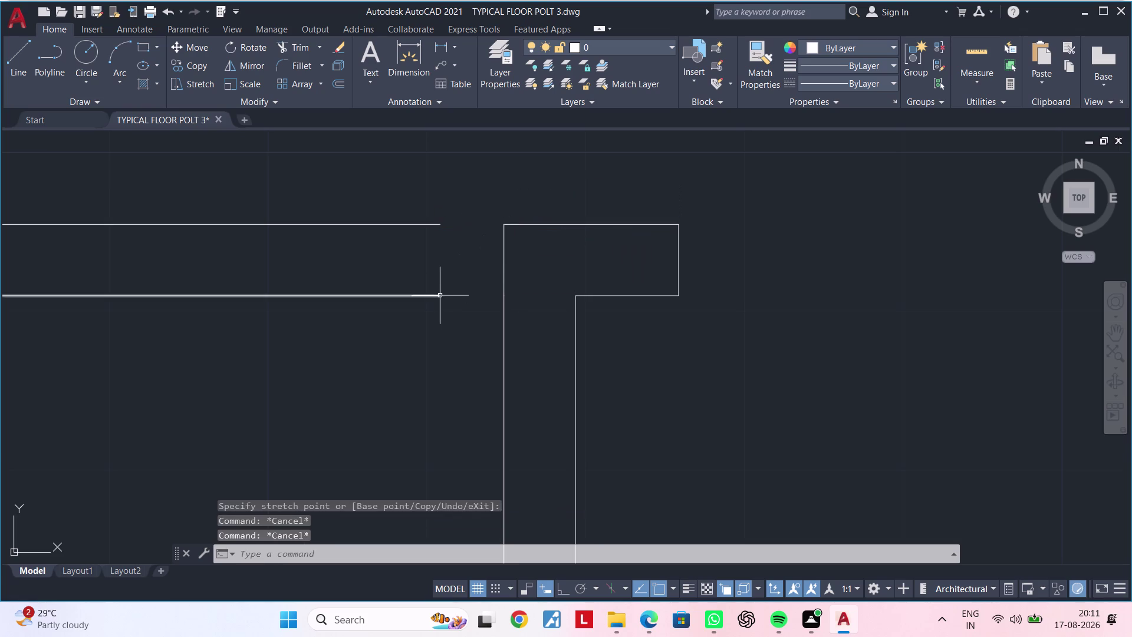
click(440, 296)
click(442, 224)
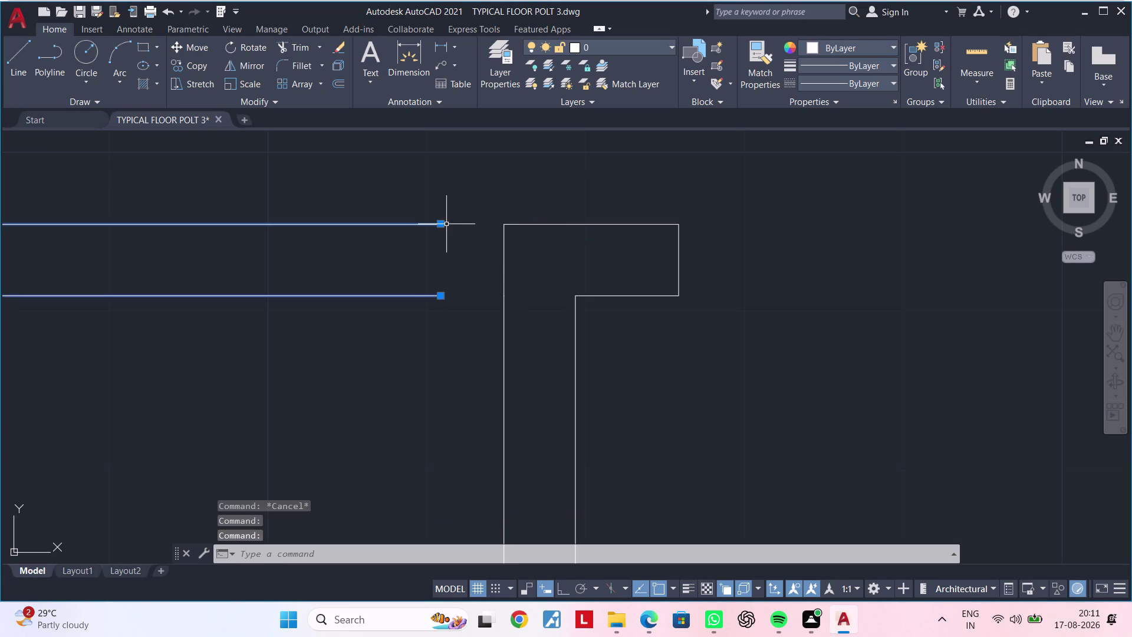
click(444, 224)
click(502, 224)
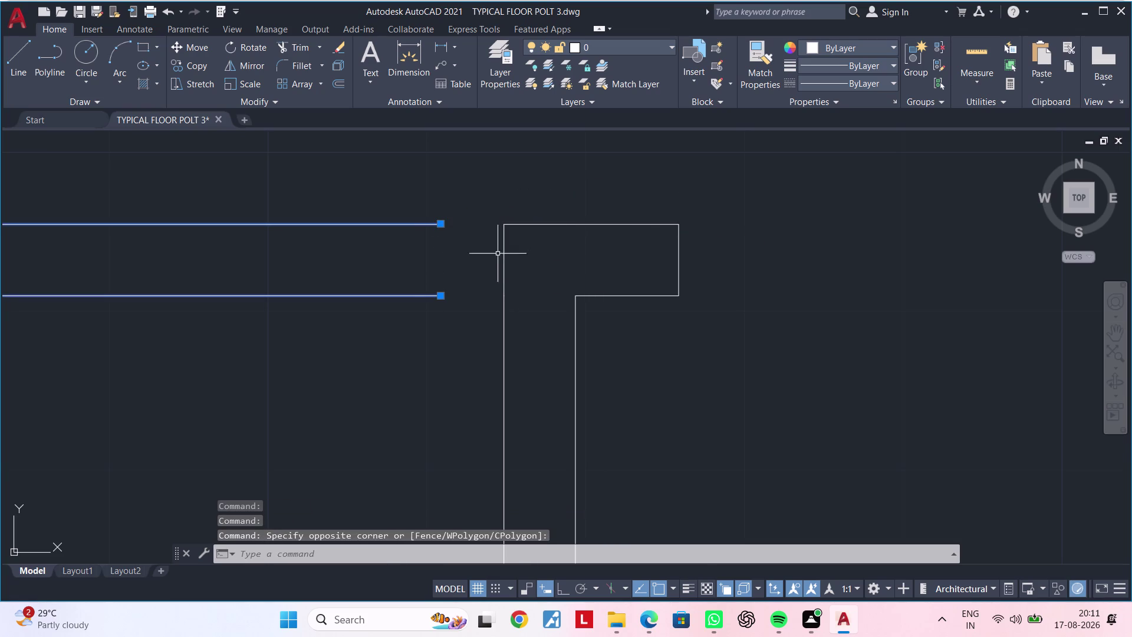
click(440, 223)
click(505, 224)
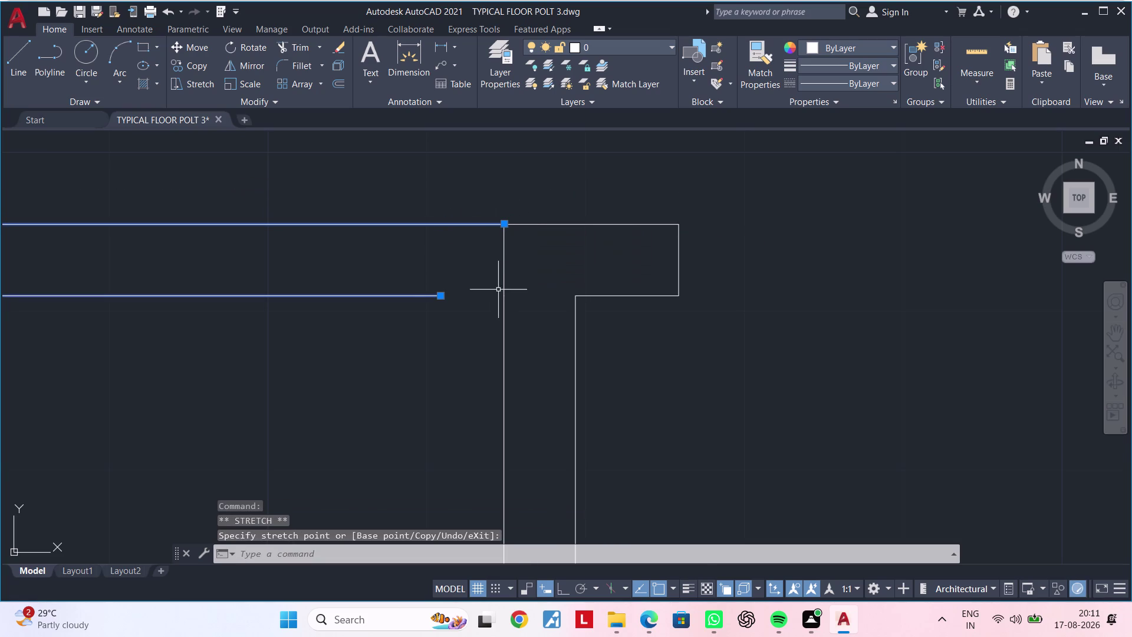
click(442, 294)
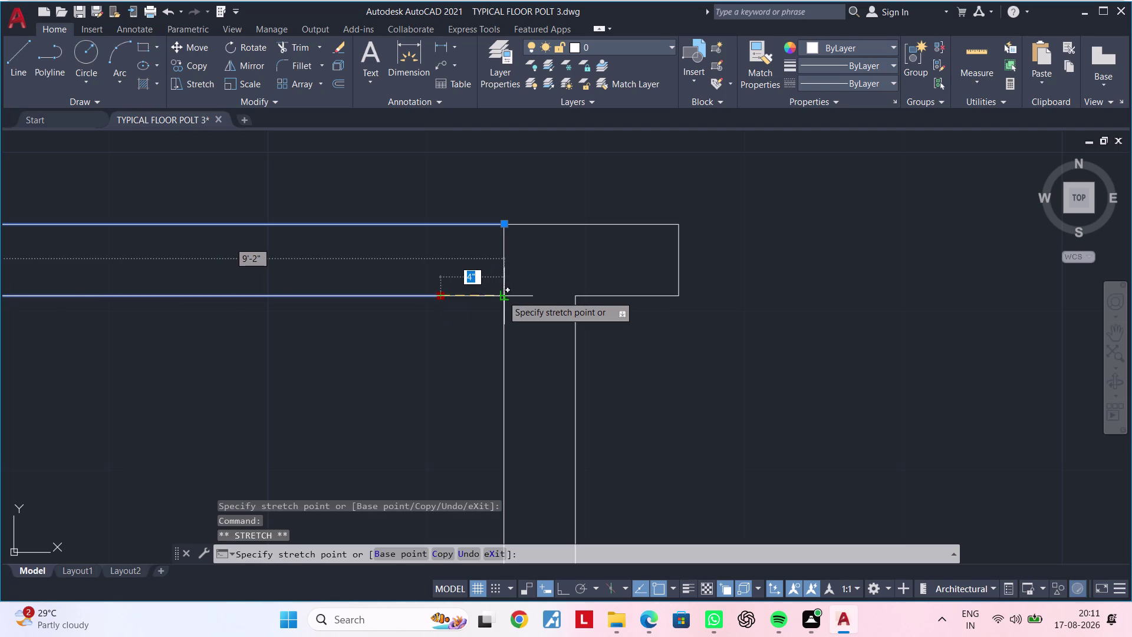
click(508, 298)
key(Escape)
Zoom in on the partition junction and attempt an EXTEND on the wall line.
scroll(down, 3)
middle_drag(529, 303, 522, 277)
key(Escape)
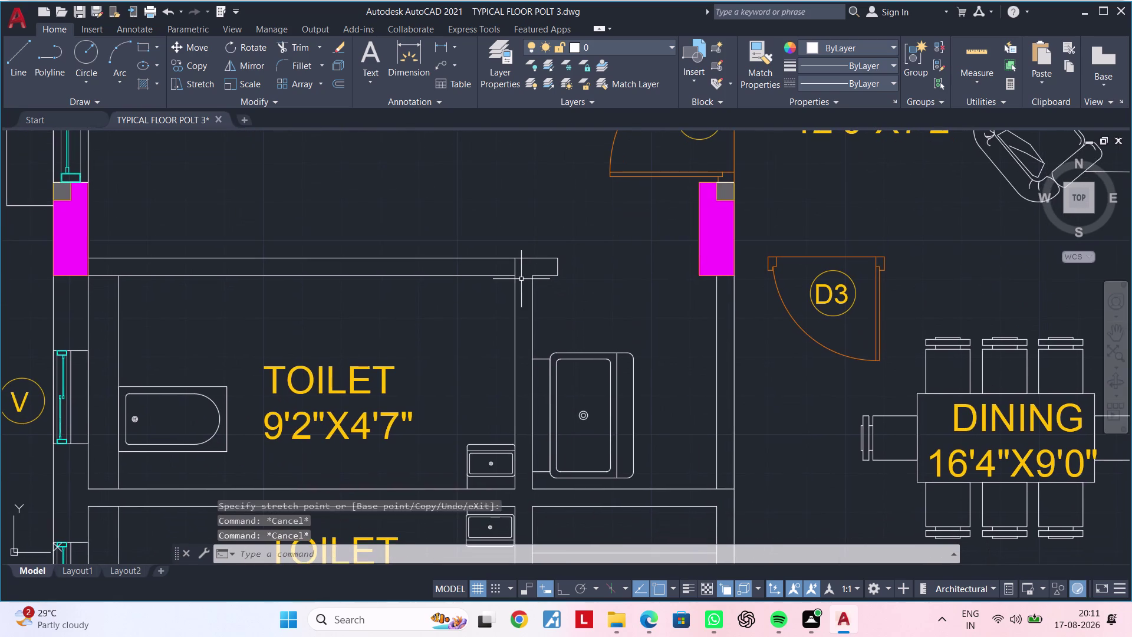
key(Escape)
key(Escape)
key(Escape)
key(Escape)
key(Escape)
key(Escape)
scroll(up, 3)
middle_drag(545, 296, 543, 309)
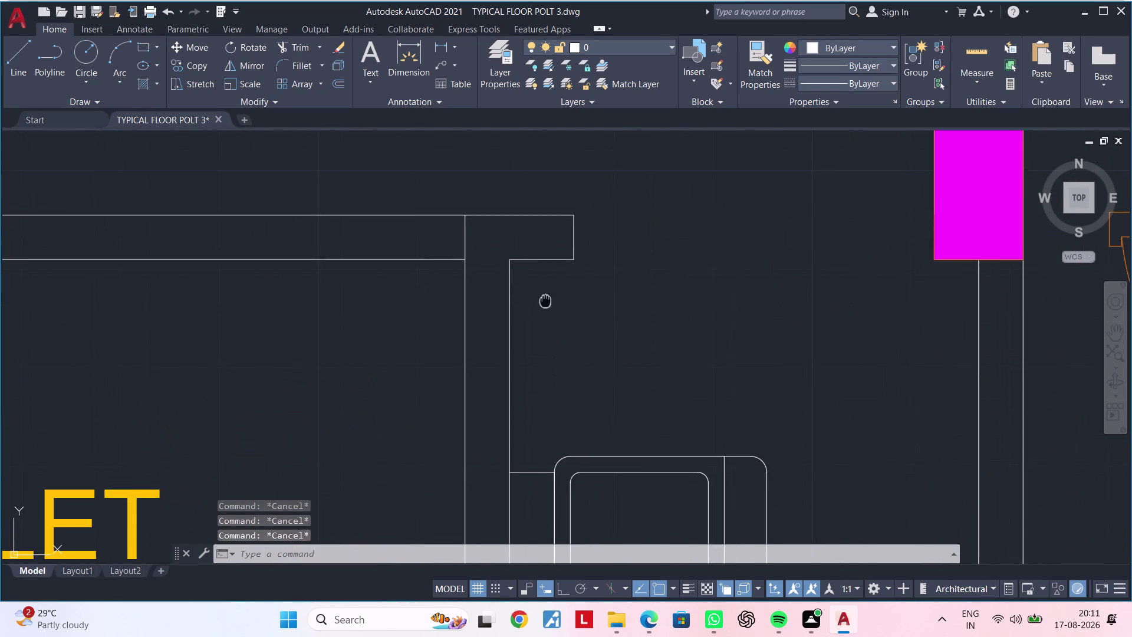
middle_drag(543, 309, 542, 320)
key(Escape)
key(Escape)
text(EX)
key(space)
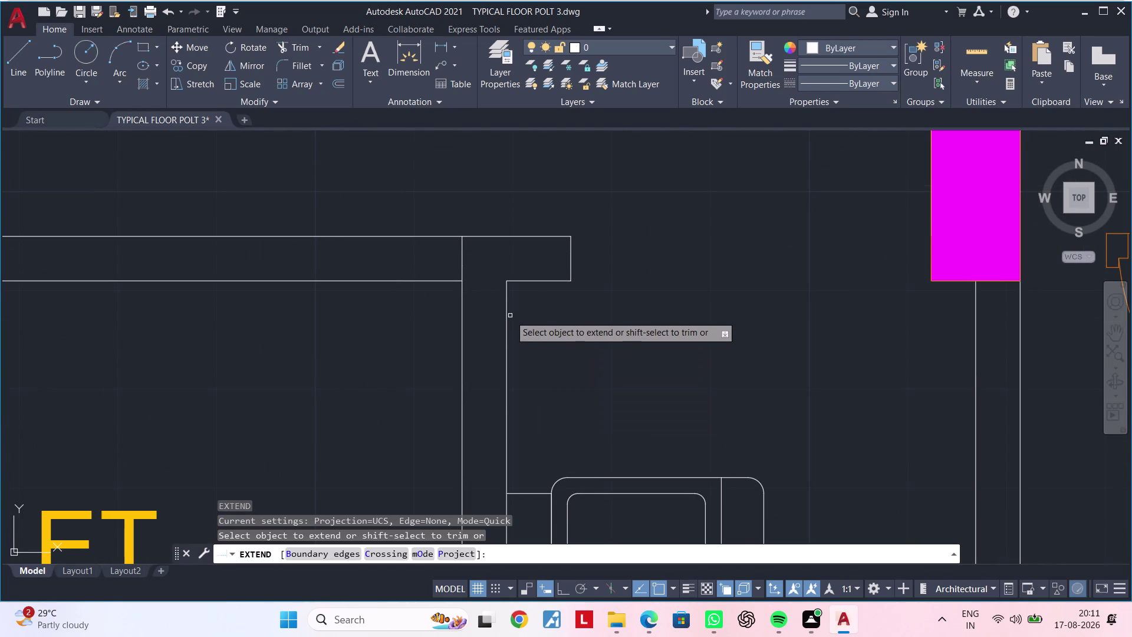
click(507, 311)
key(Escape)
key(Escape)
key(Escape)
Trim away the overlapping wall ends and the leftover line crossing the corner.
key(t)
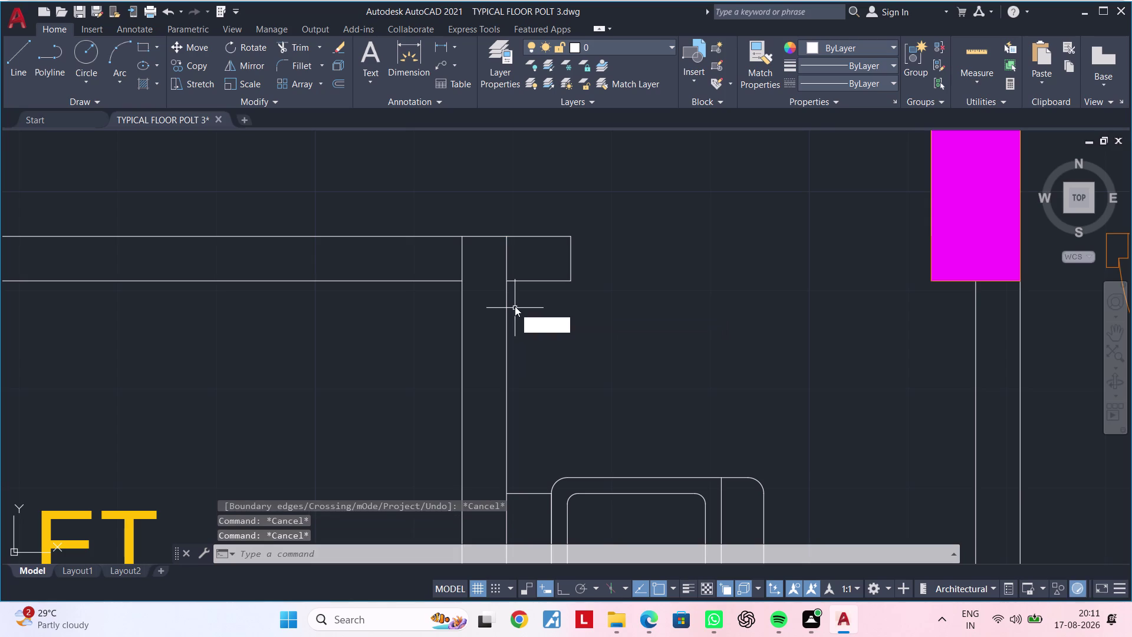
key(r)
key(space)
click(524, 306)
drag(544, 244, 546, 220)
drag(546, 221, 546, 253)
click(546, 252)
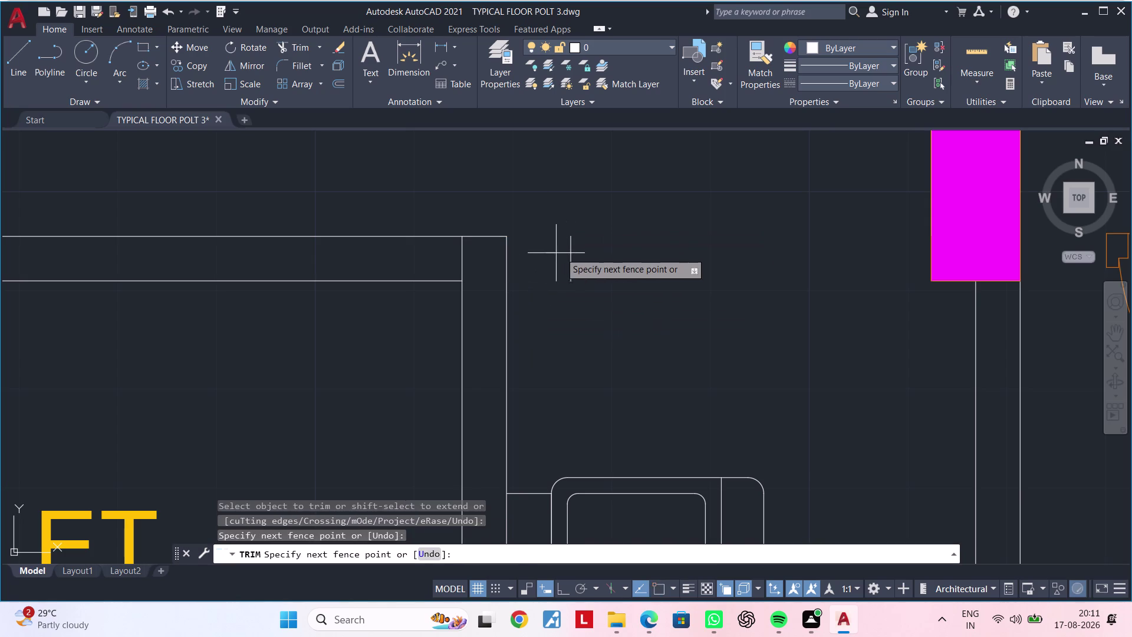
click(569, 250)
drag(573, 251, 600, 250)
click(572, 258)
scroll(down, 3)
middle_drag(571, 264, 607, 240)
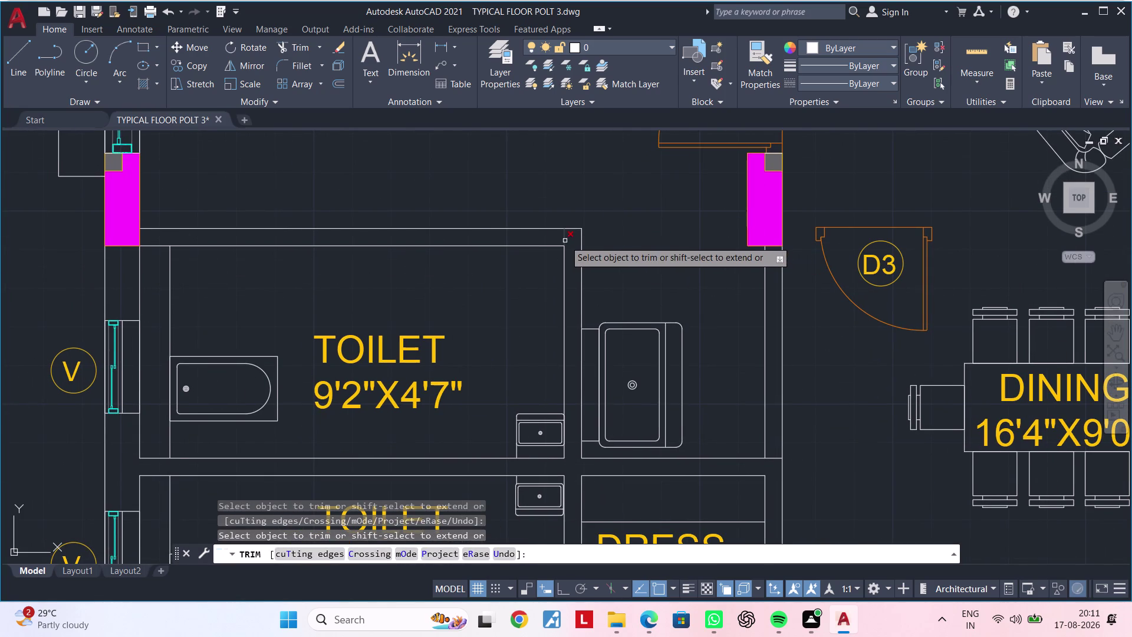
scroll(up, 3)
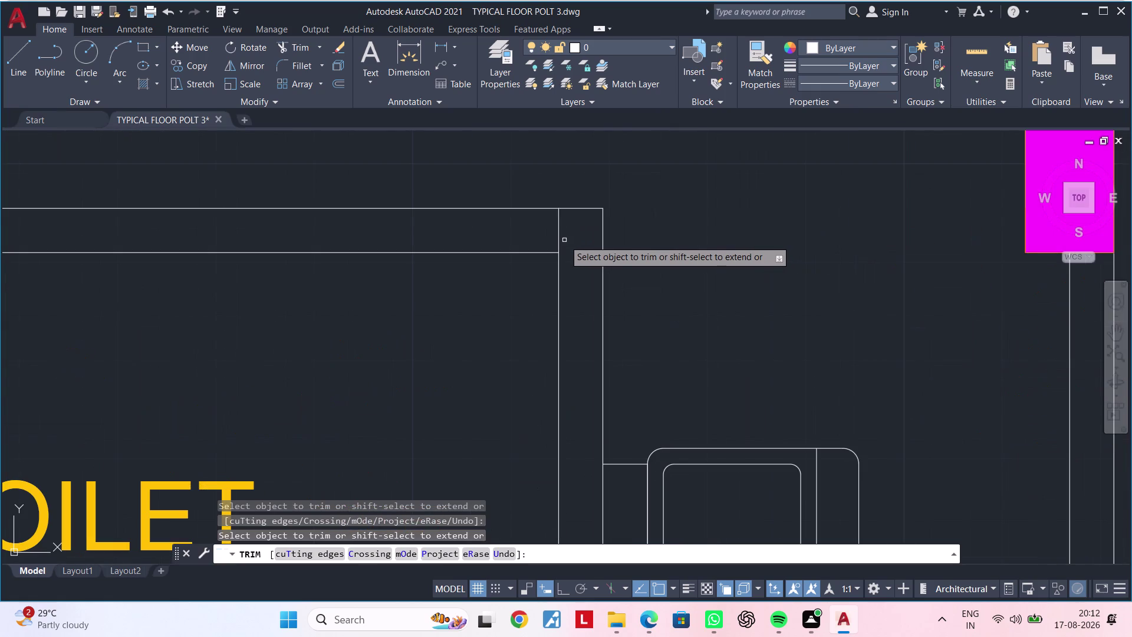
click(557, 237)
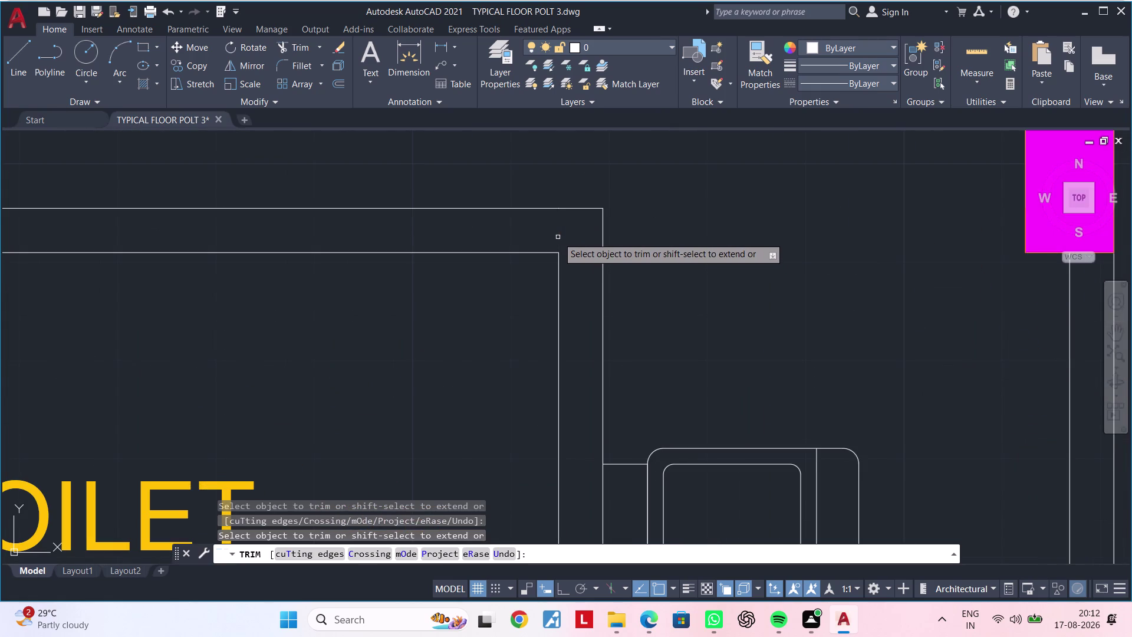
key(Escape)
key(Escape)
key(Escape)
Extend the inner wall line to the partition, then view the toilet and dining area together.
text(E)
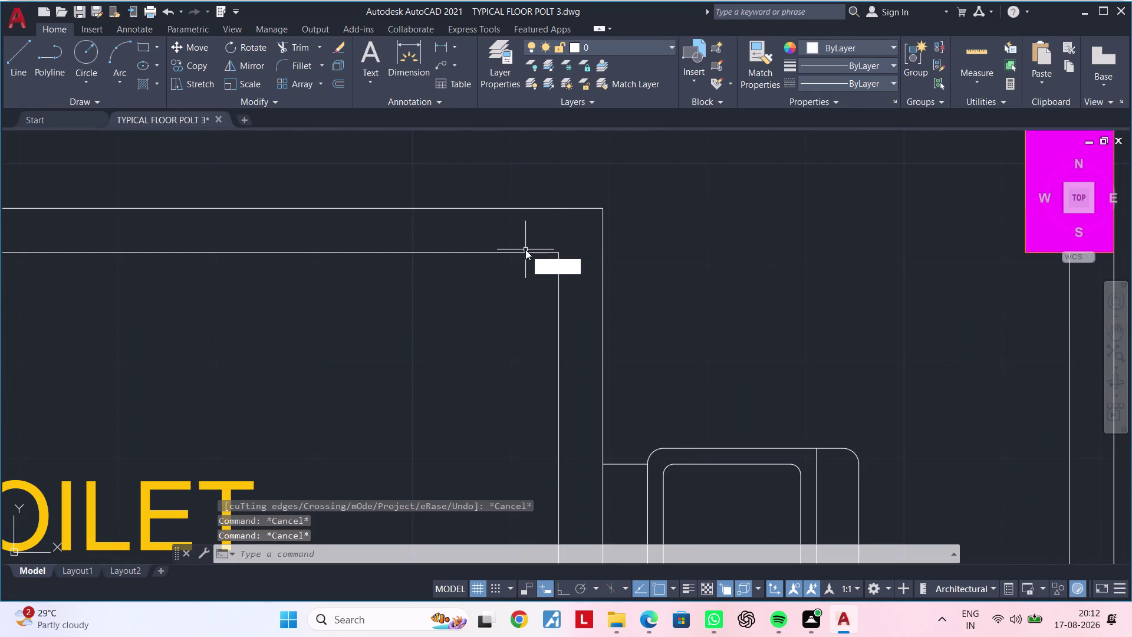
text(X)
key(space)
click(526, 252)
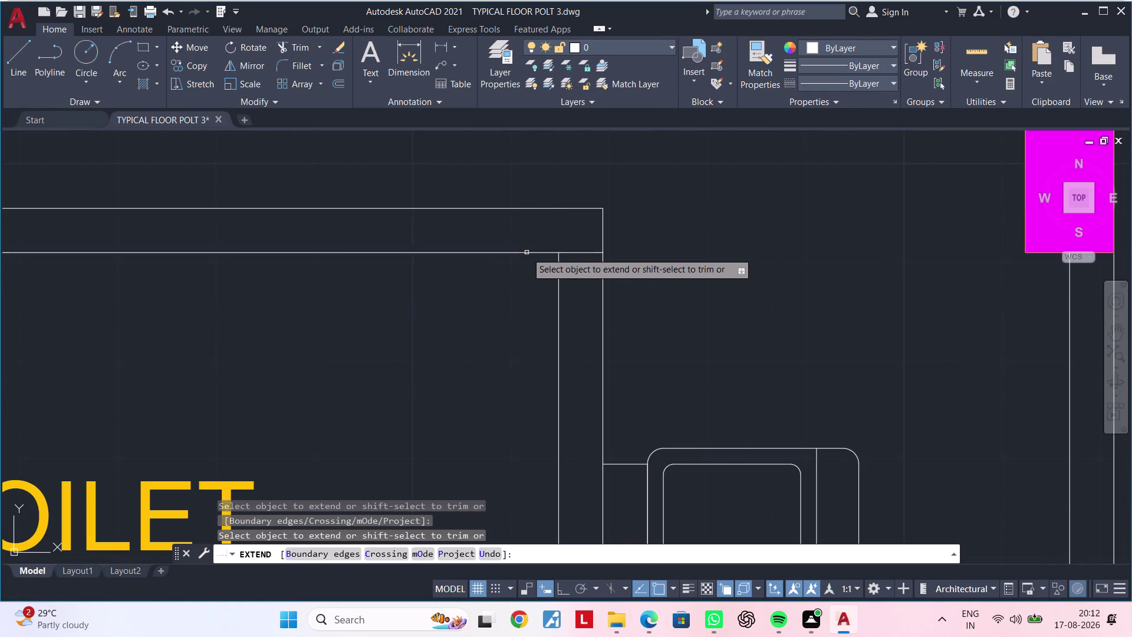
key(Escape)
key(Escape)
key(Escape)
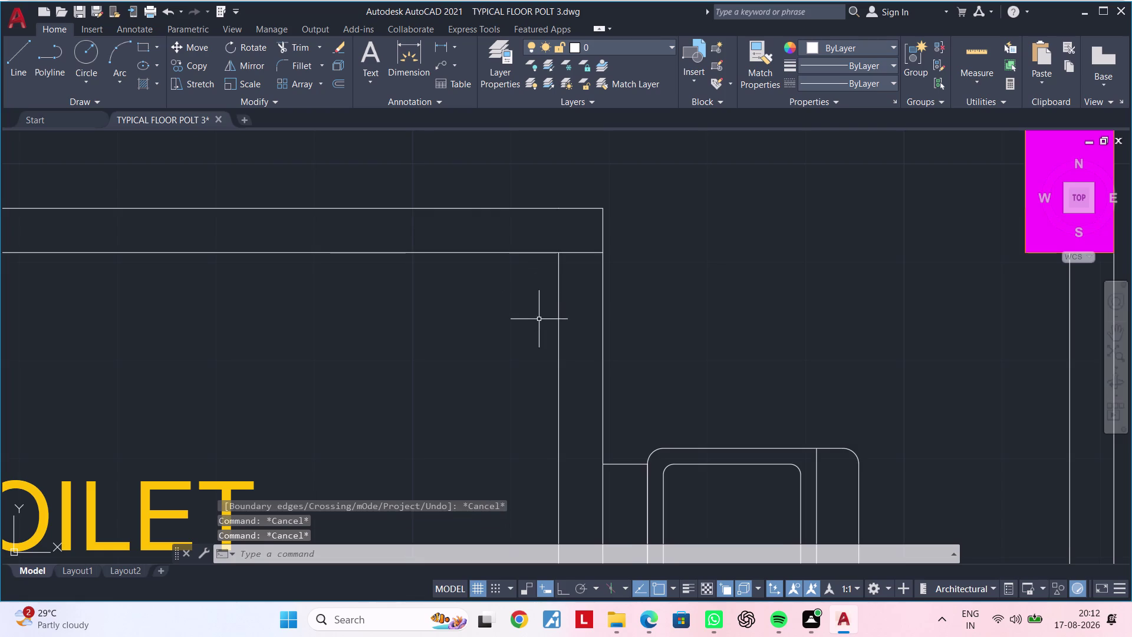
middle_drag(539, 319, 542, 245)
scroll(down, 3)
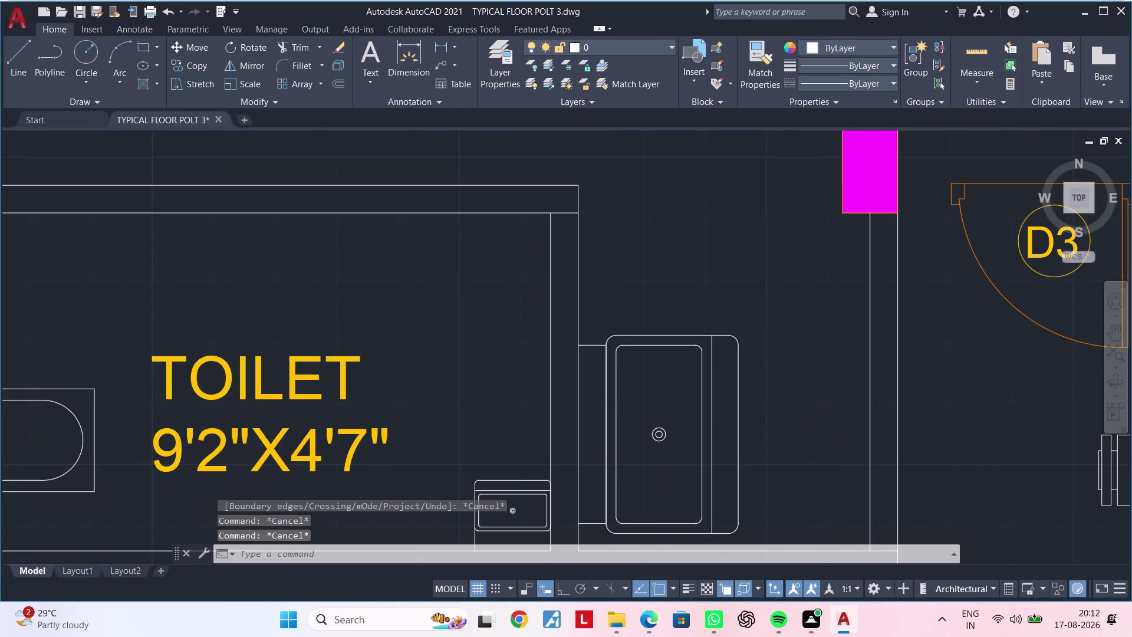
middle_drag(531, 270, 481, 271)
Erase the upper toilet's shower fixture pieces.
click(586, 313)
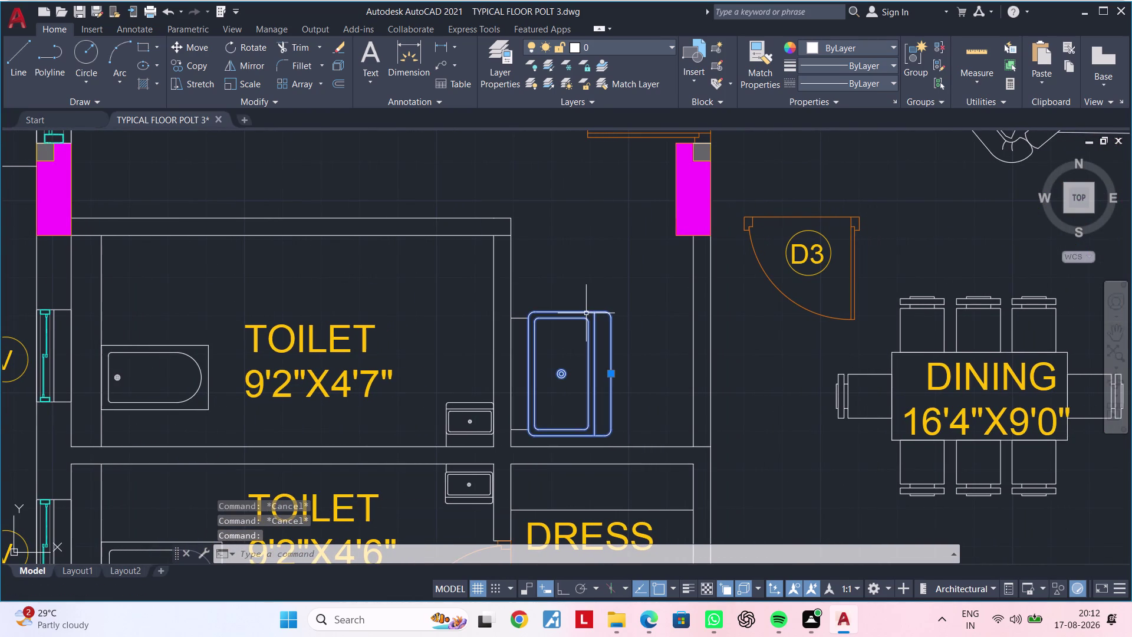
key(Delete)
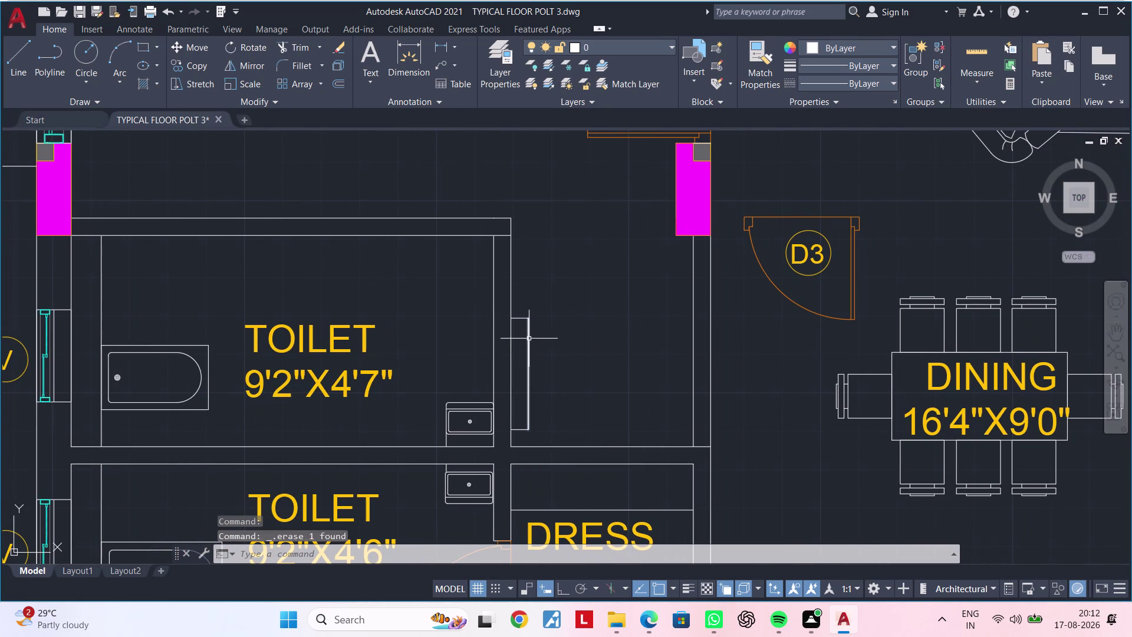
click(530, 338)
key(Delete)
click(524, 319)
key(Delete)
click(526, 429)
key(Delete)
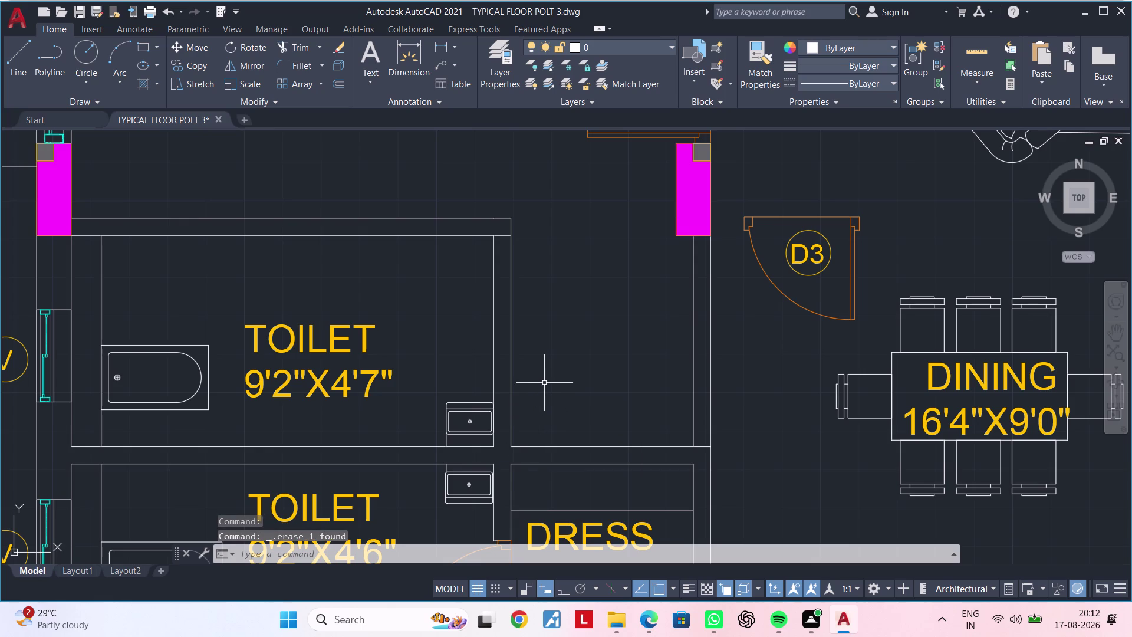
key(Escape)
key(Escape)
Delete the wash basins from the upper and lower toilets, leaving only the bathtubs.
middle_drag(556, 375, 596, 322)
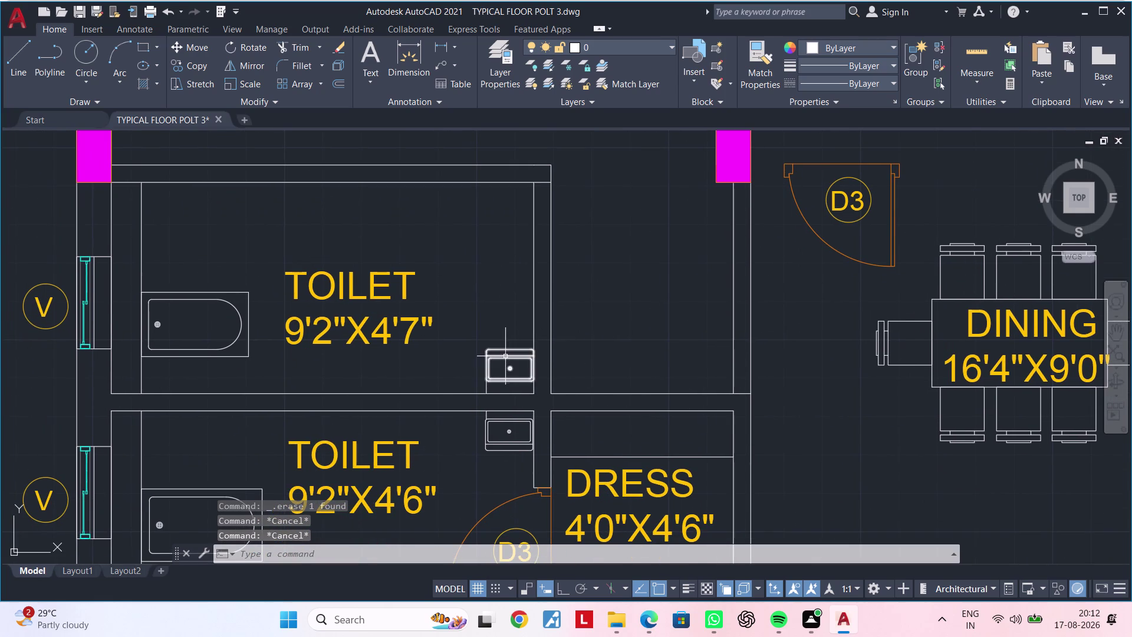
scroll(down, 3)
scroll(up, 3)
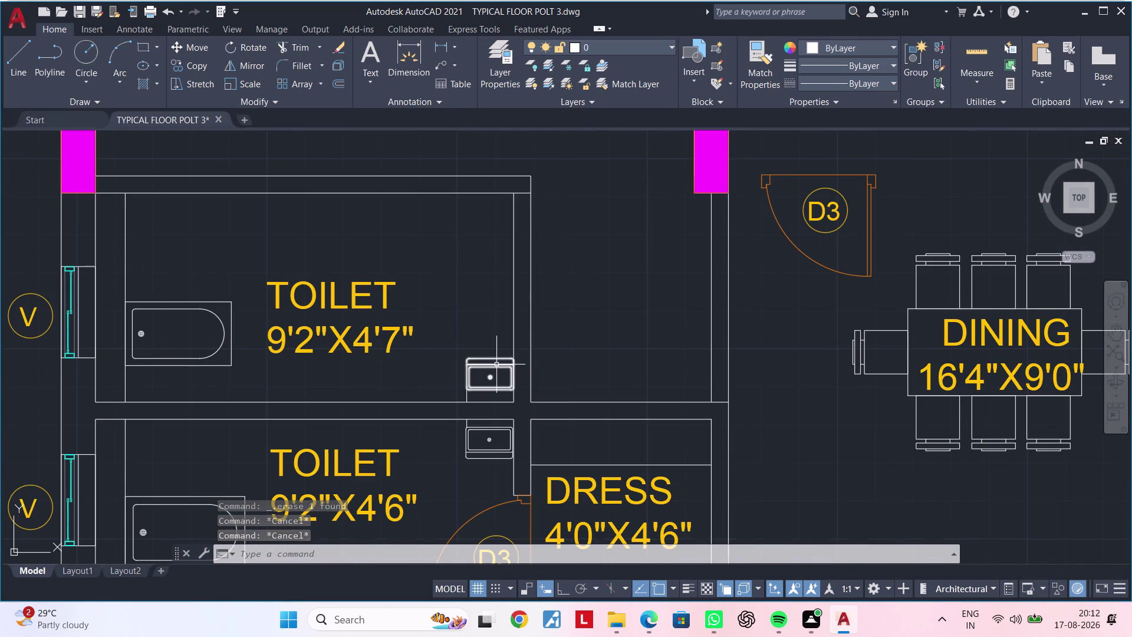
click(496, 365)
key(Delete)
click(480, 448)
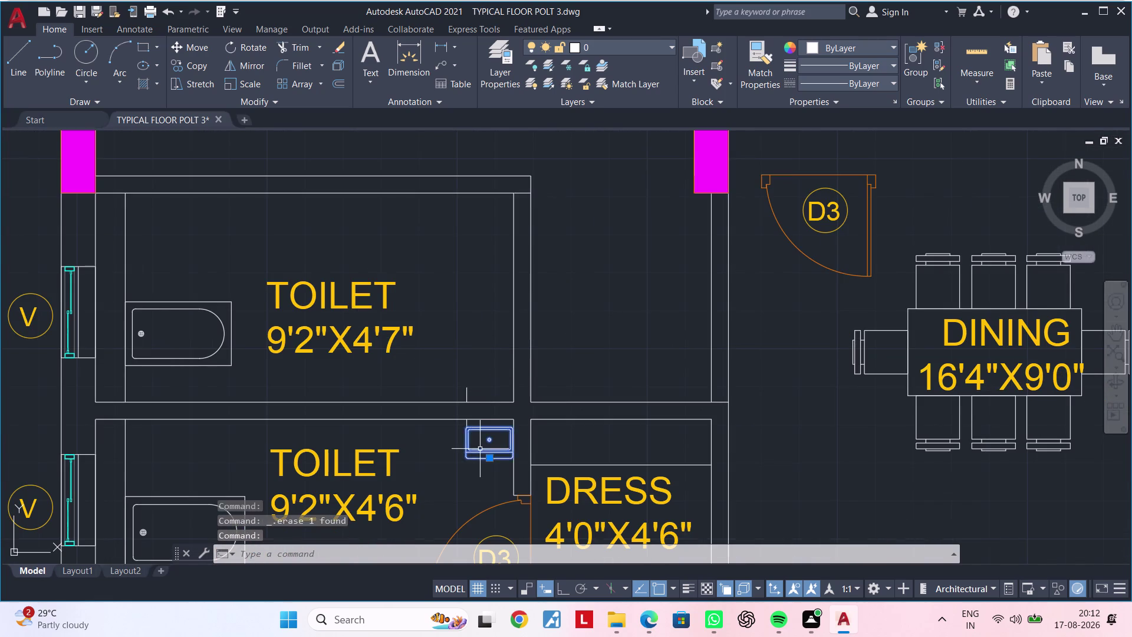
key(Delete)
click(468, 426)
key(Delete)
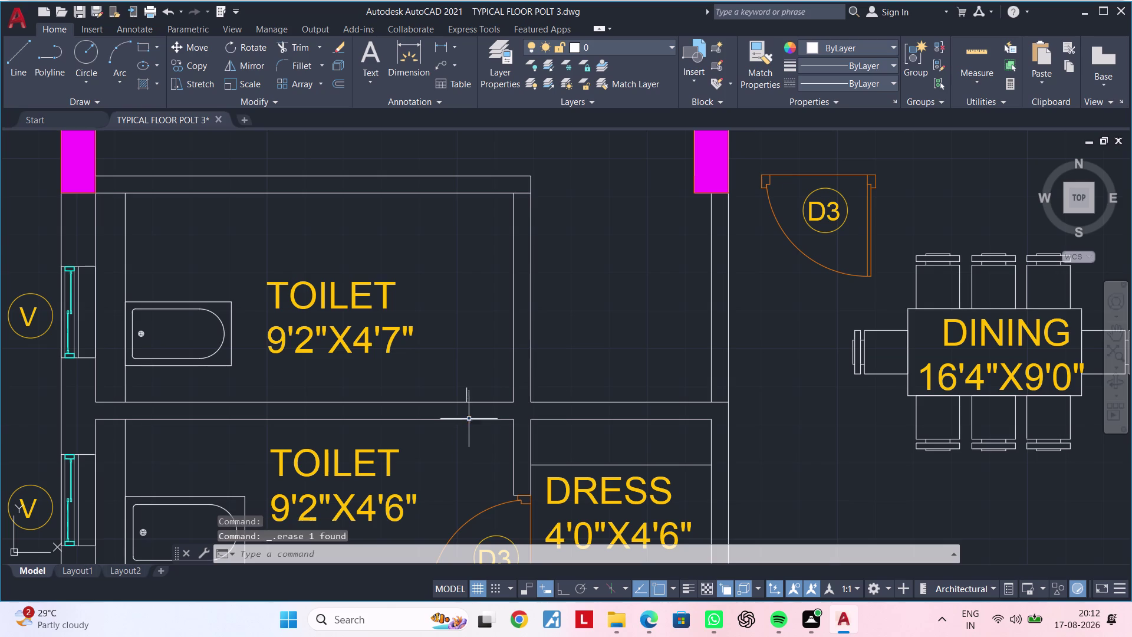
click(466, 395)
key(Delete)
key(Escape)
key(Escape)
key(Escape)
key(Escape)
key(Escape)
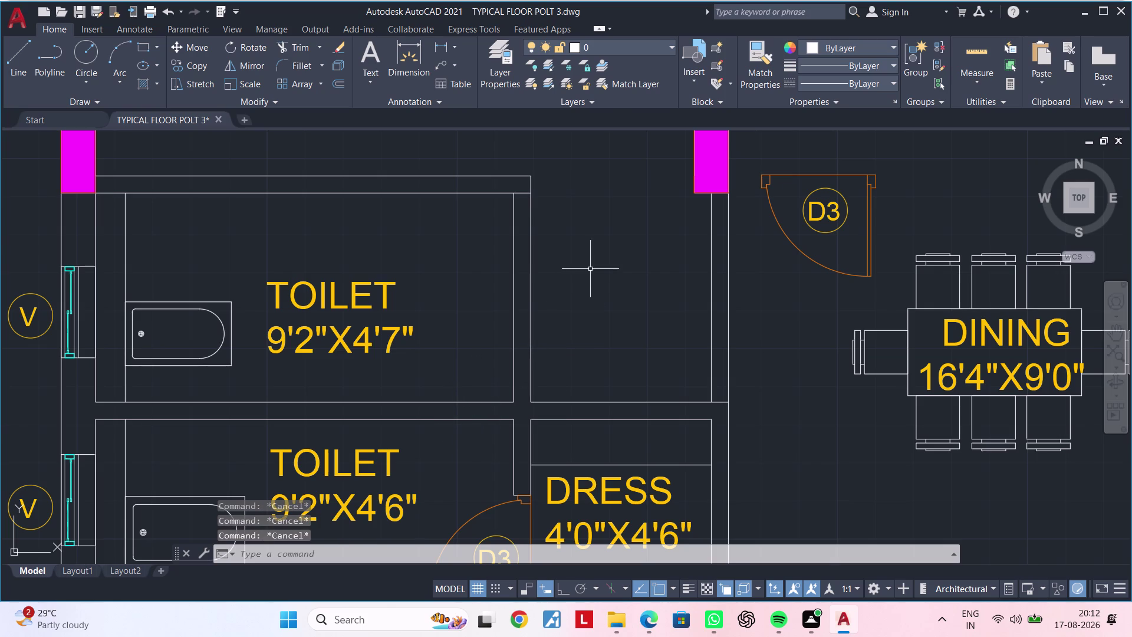
Offset the upper toilet's top wall line 2'6" into the toilet as a guide.
key(Escape)
middle_drag(543, 253, 551, 305)
key(Escape)
key(Escape)
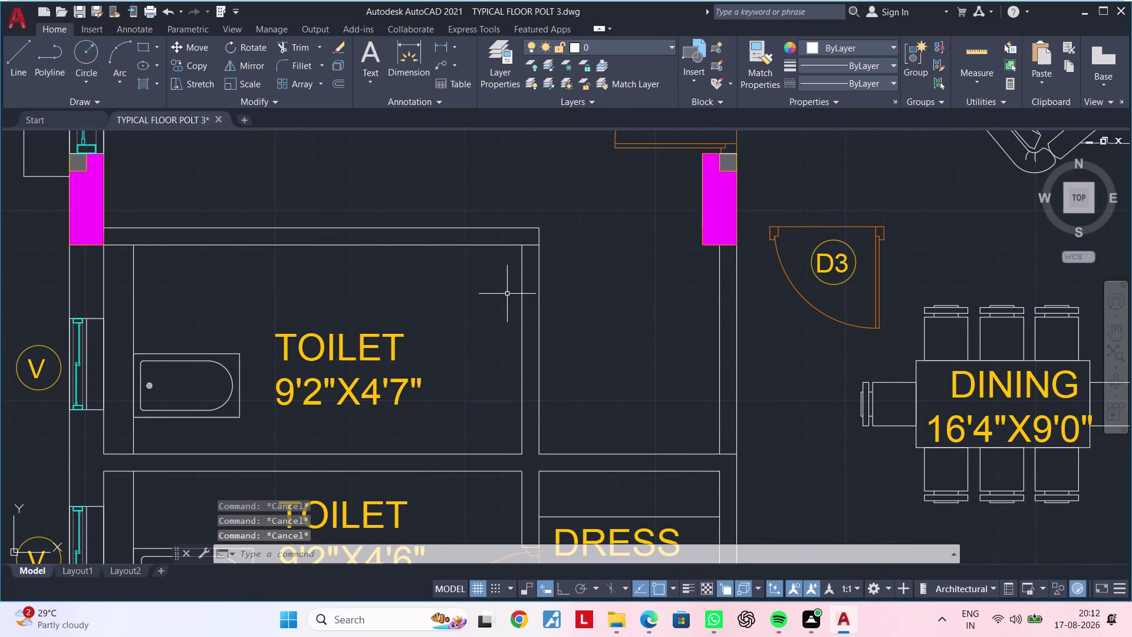
text(OF 2')
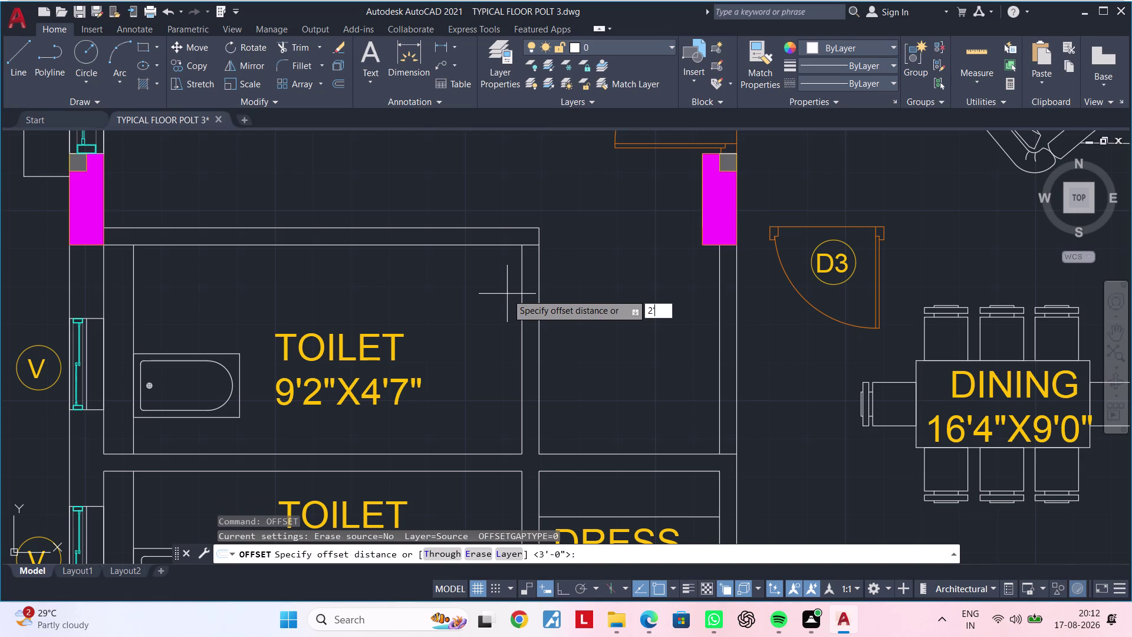
text(6")
key(Return)
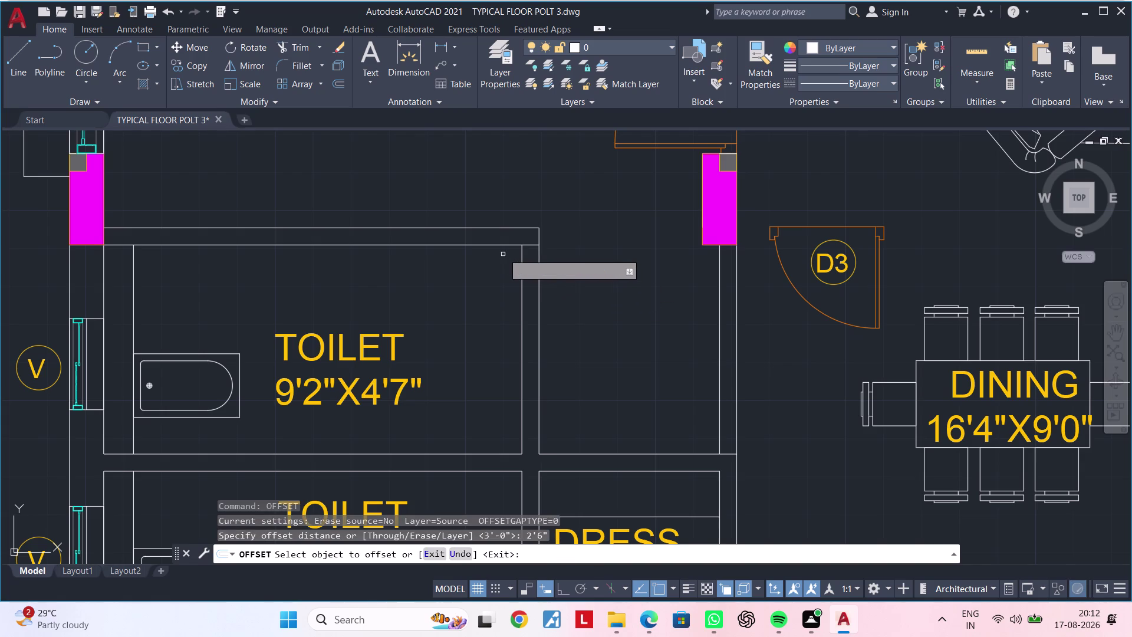
click(501, 243)
click(498, 279)
key(Escape)
key(Escape)
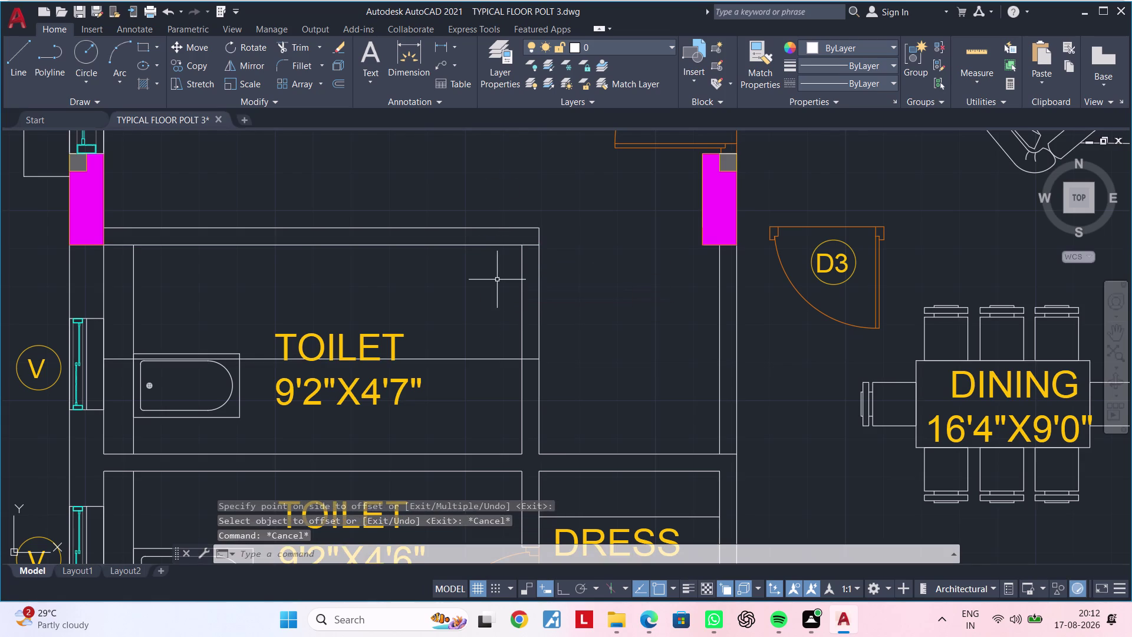
key(Escape)
Trim the right wall lines between the guide and top wall to cut the opening.
text(TR)
key(space)
drag(494, 319, 524, 310)
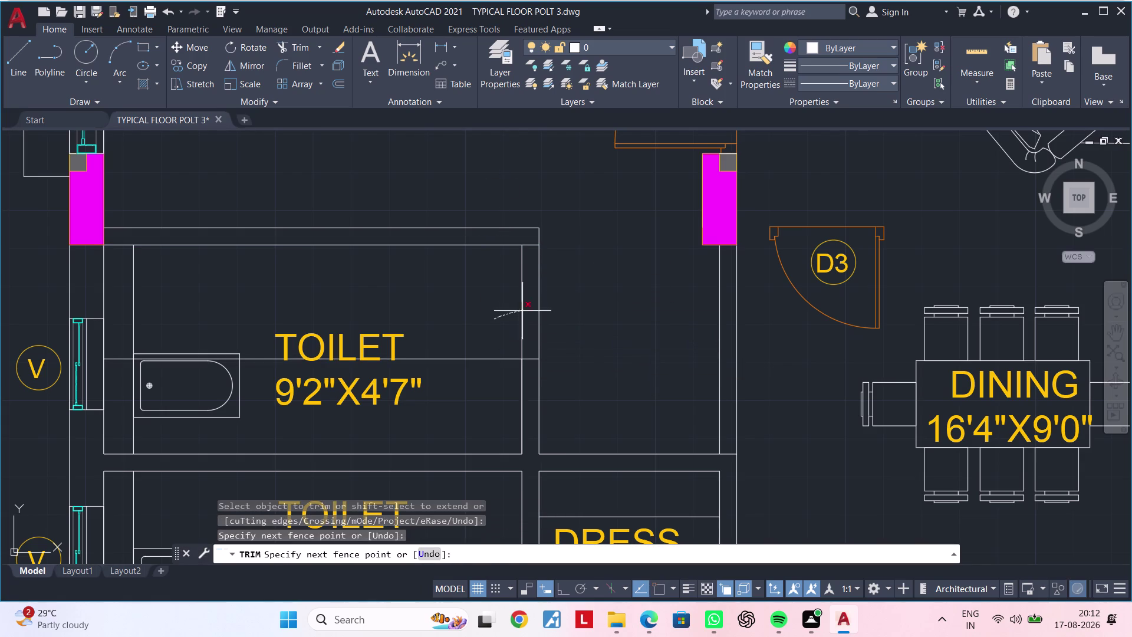
drag(525, 309, 560, 306)
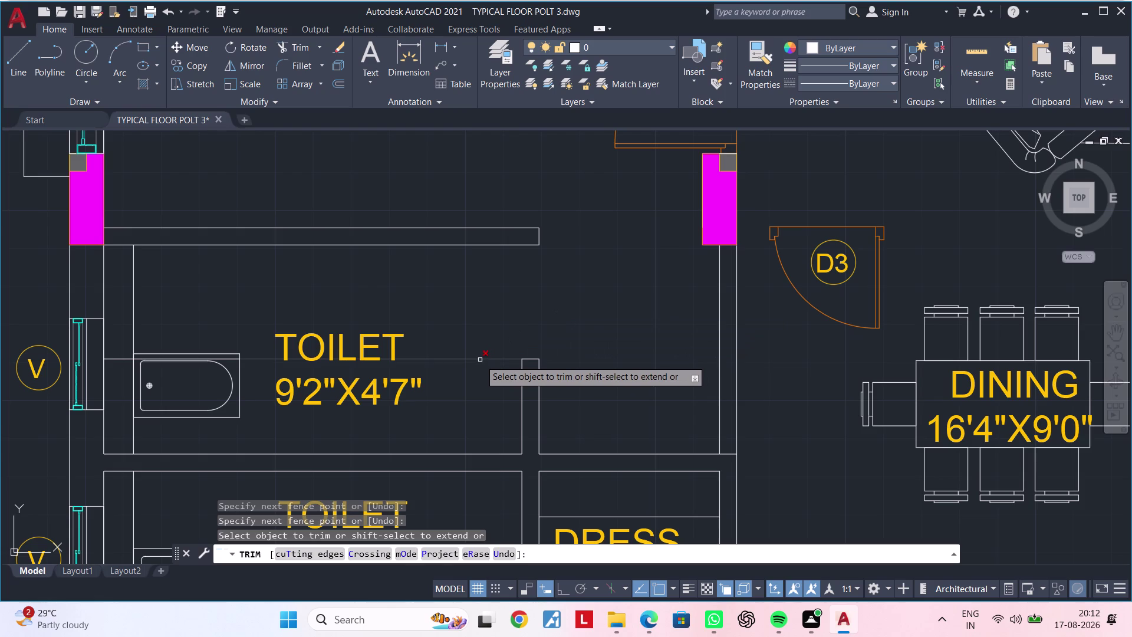
click(480, 360)
key(Escape)
Delete the leftover offset guide line.
scroll(up, 3)
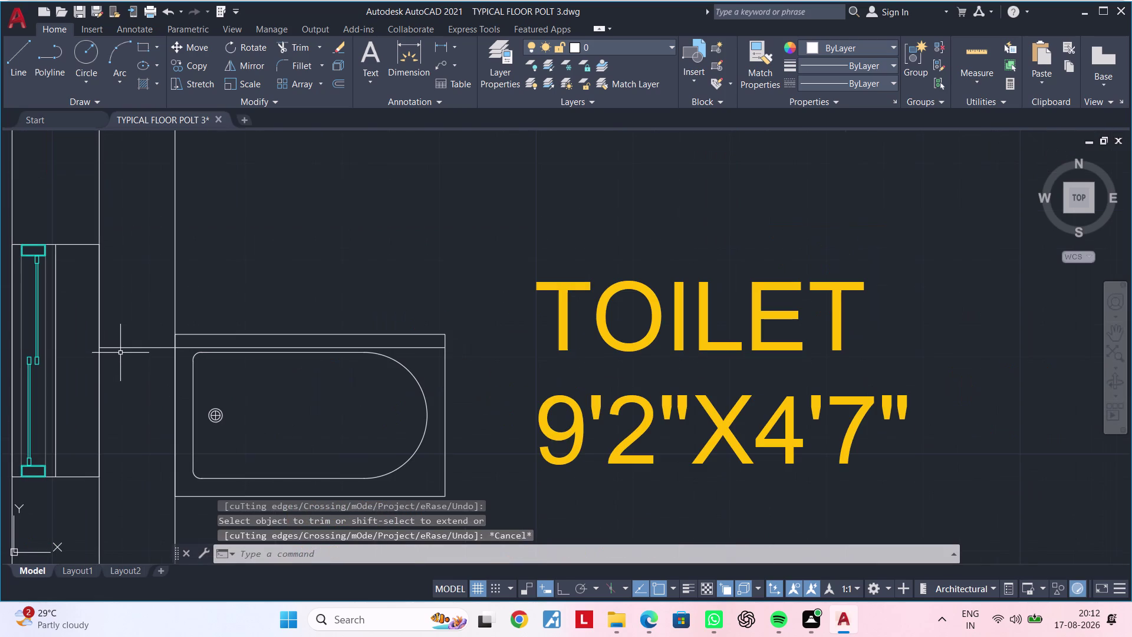
click(125, 348)
key(Delete)
scroll(down, 3)
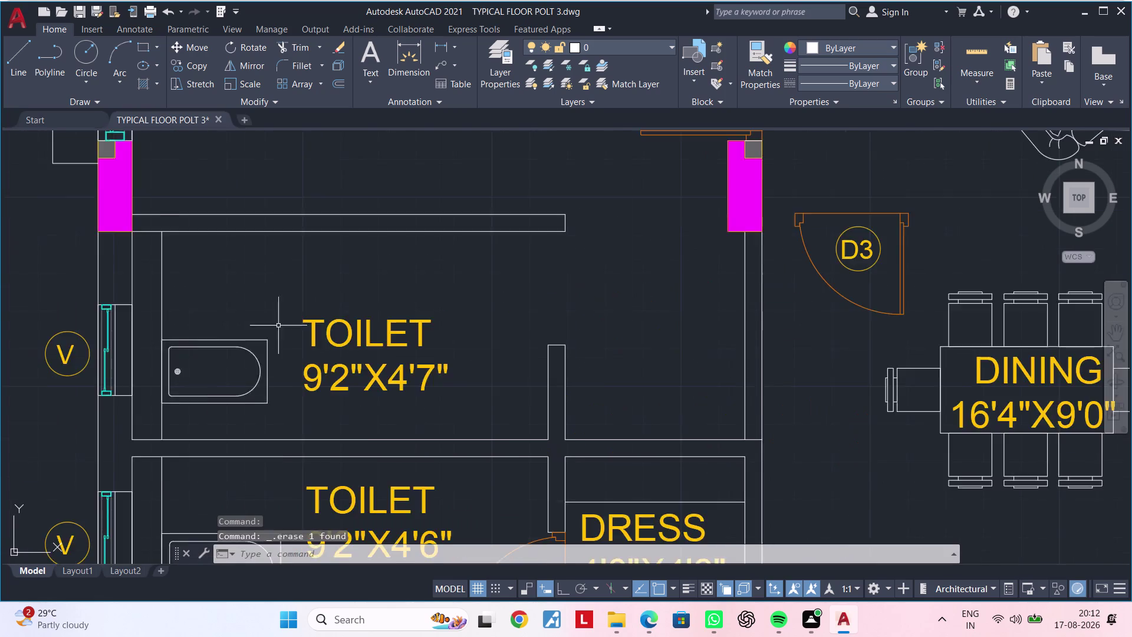
scroll(down, 3)
Mirror the D3 dining-area door about a vertical line with Ortho on, erasing the original.
middle_drag(480, 311, 422, 324)
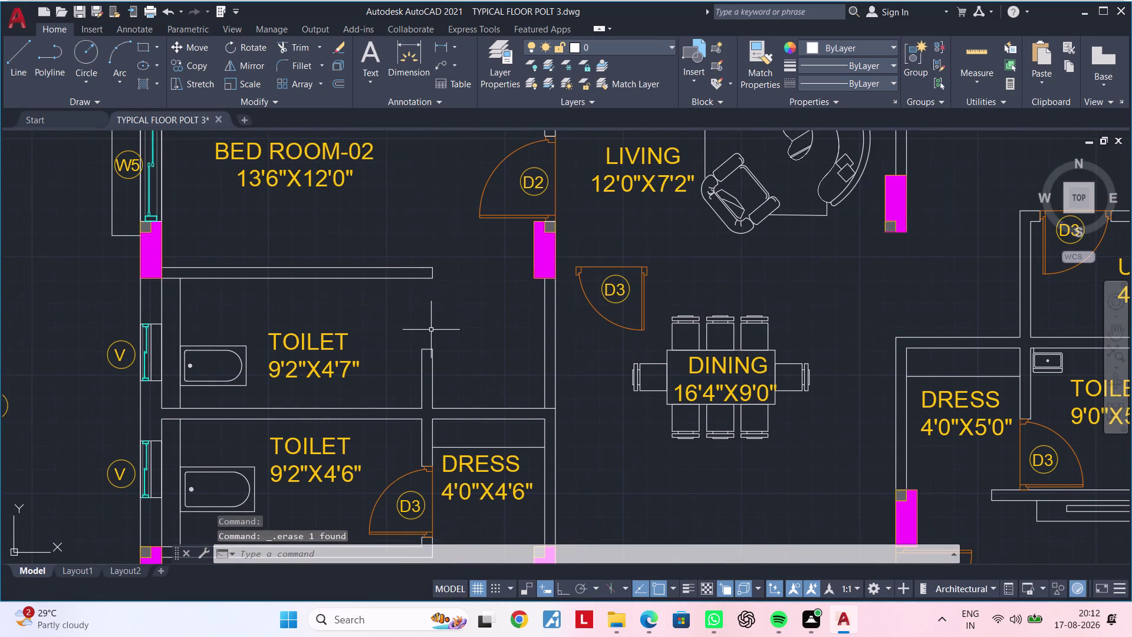
middle_drag(471, 328, 471, 330)
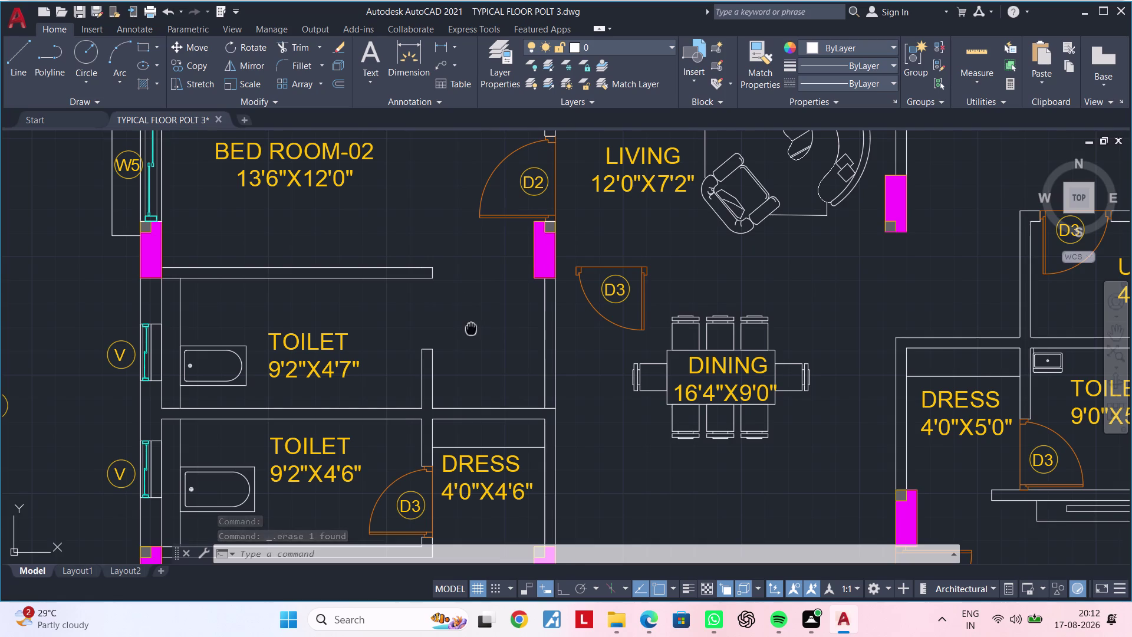
middle_drag(472, 330, 473, 347)
click(648, 325)
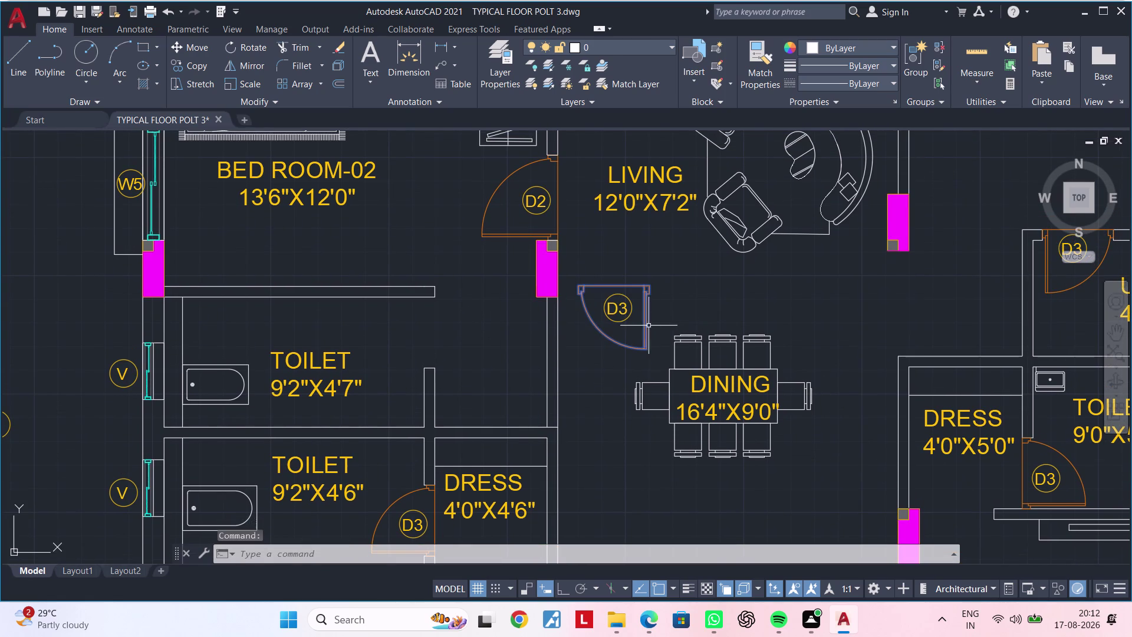
text(MI)
key(space)
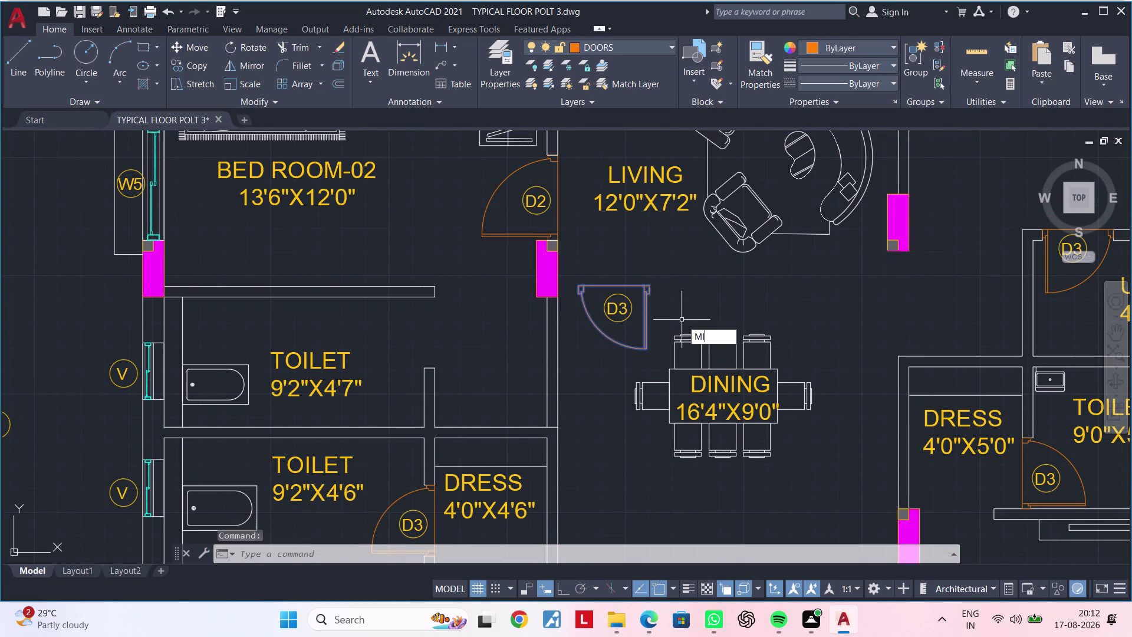
drag(594, 266, 601, 265)
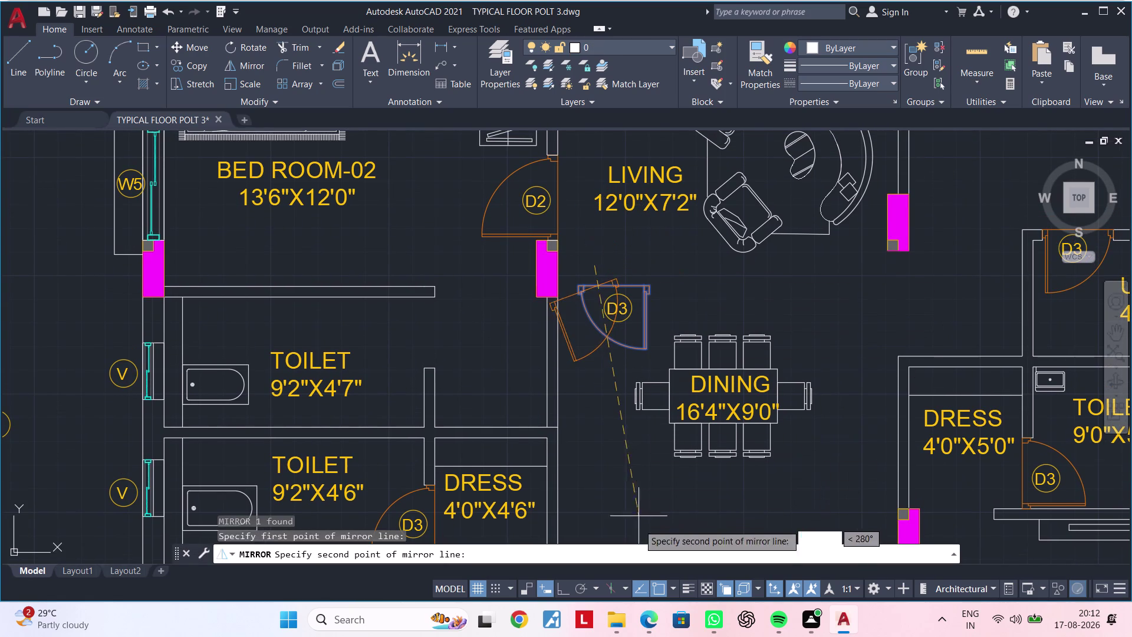
click(562, 578)
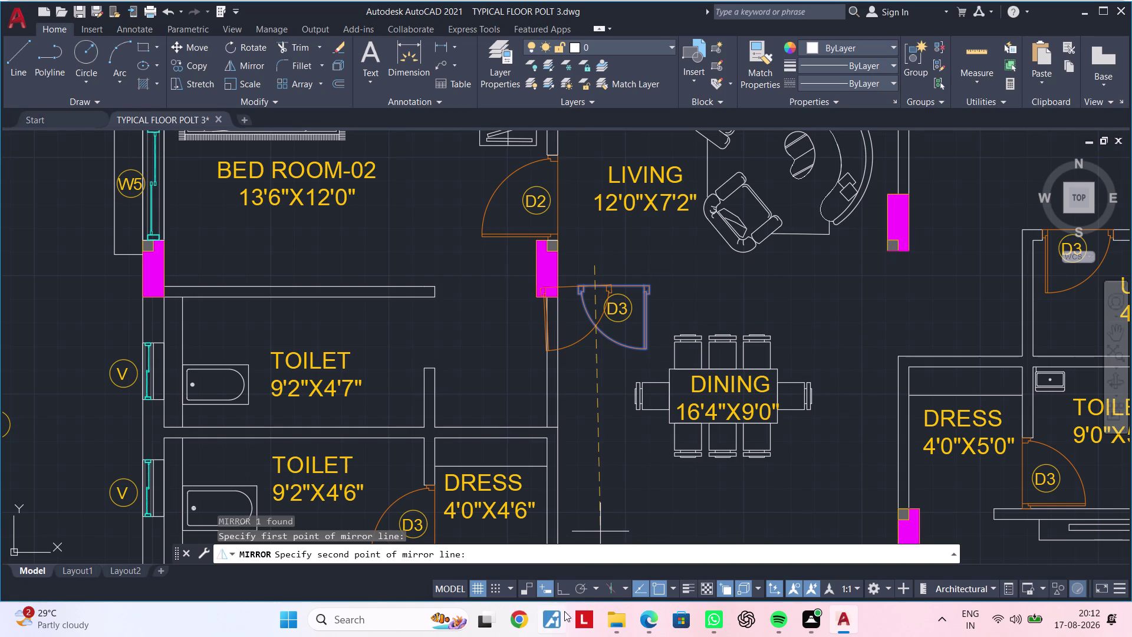
click(562, 596)
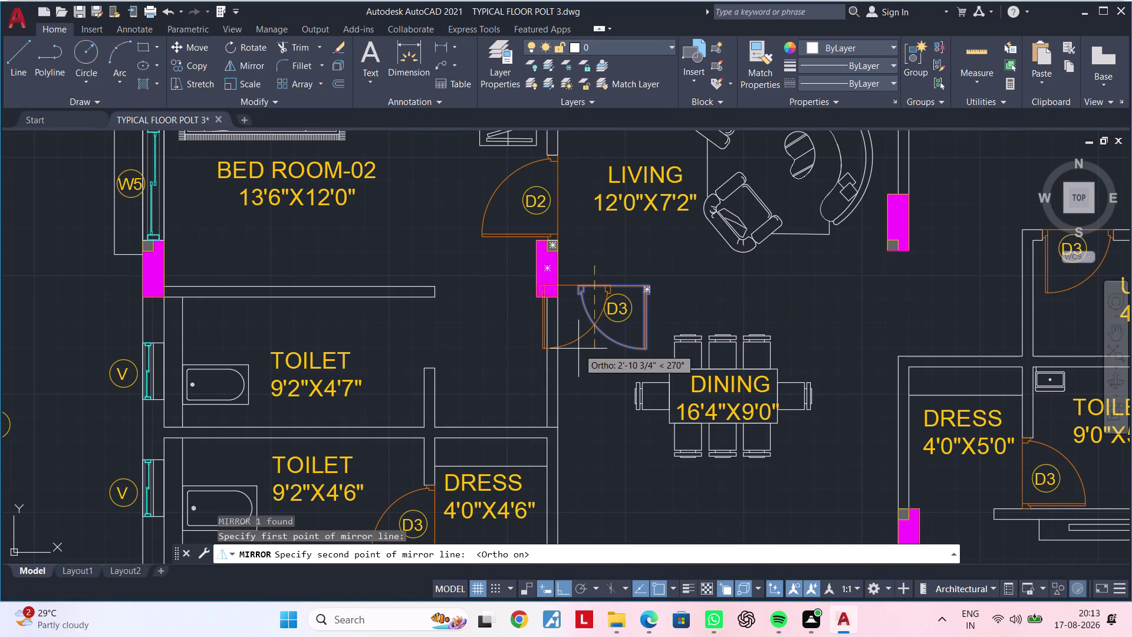
click(679, 270)
drag(721, 309, 679, 270)
middle_drag(660, 266, 647, 338)
click(636, 304)
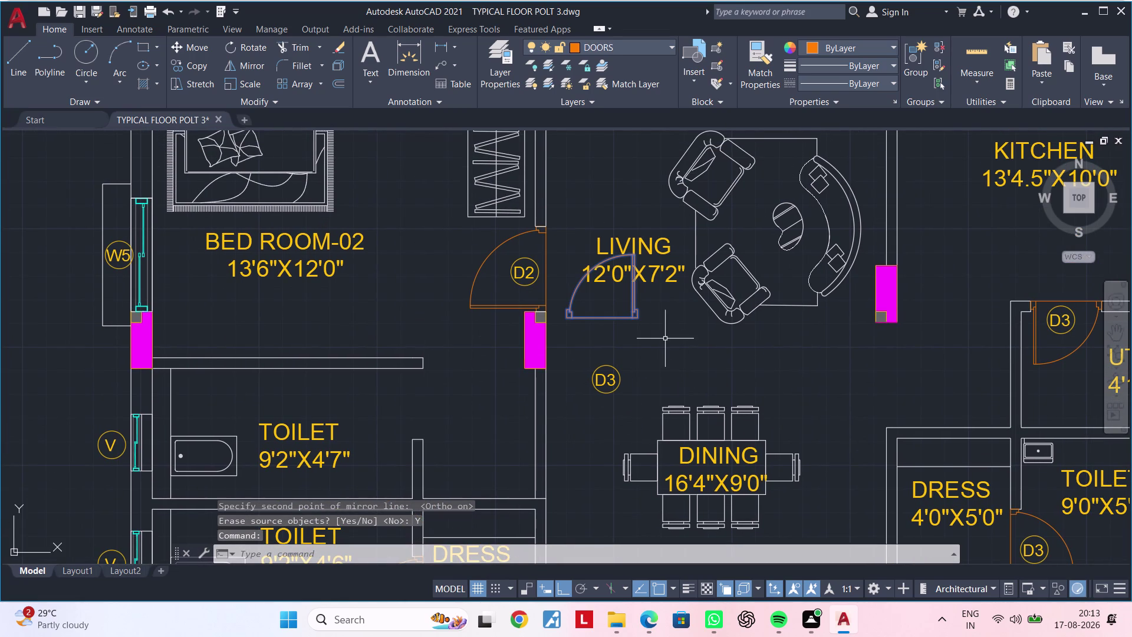
Move the flipped door into empty space right of the plan.
text(M)
key(space)
double_click(608, 310)
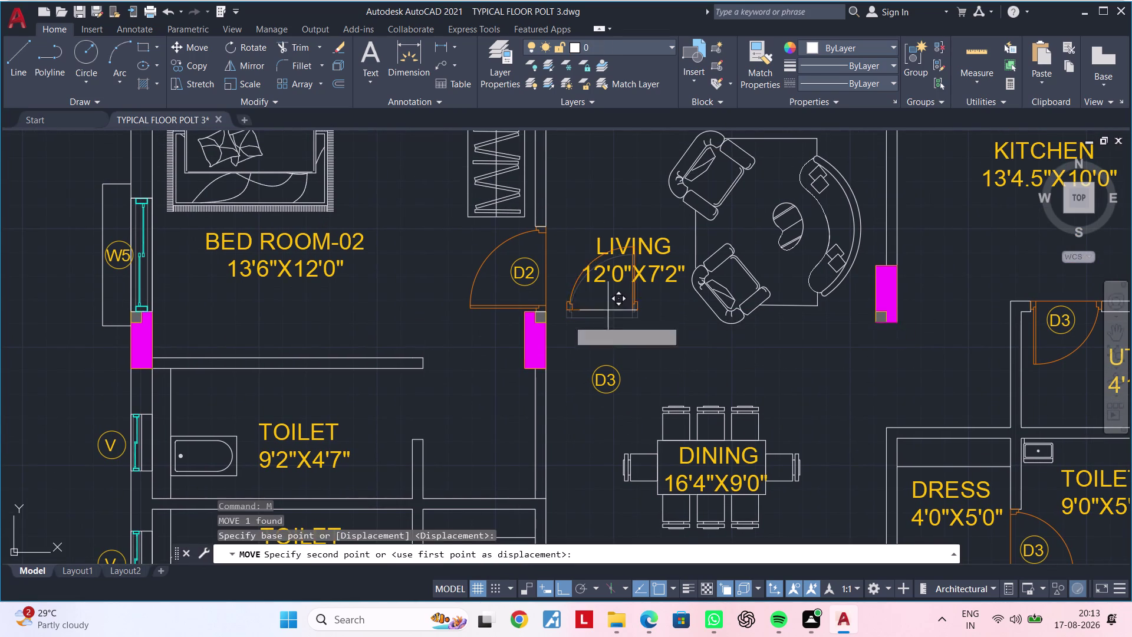
scroll(down, 3)
scroll(up, 3)
middle_drag(853, 300, 778, 300)
click(780, 301)
key(Escape)
middle_drag(834, 347, 728, 304)
key(Escape)
key(Escape)
key(Escape)
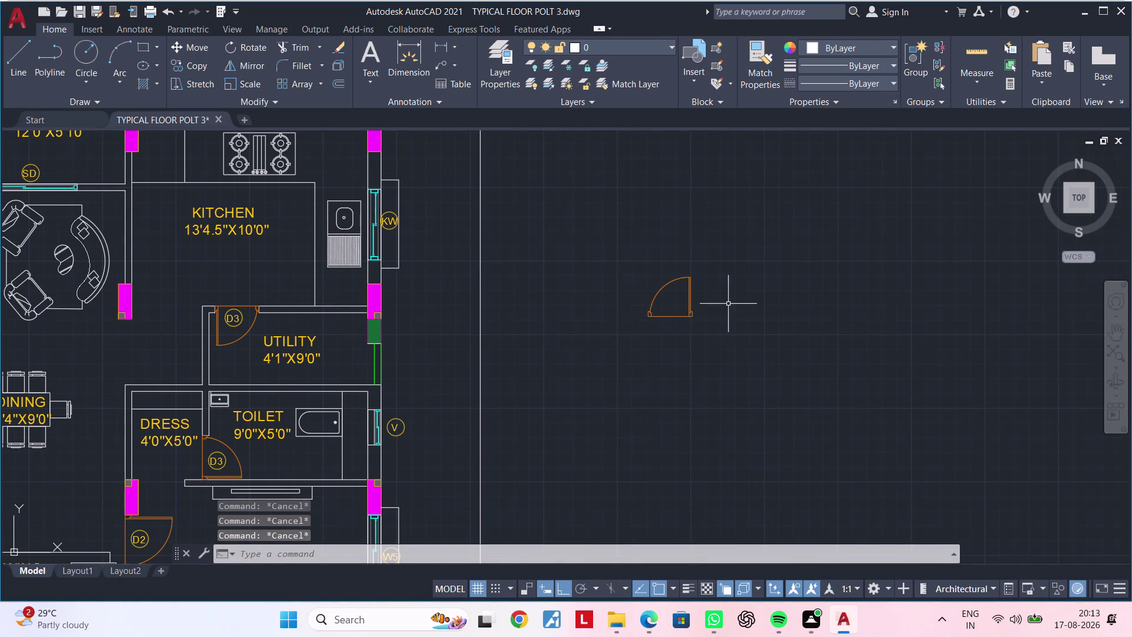
Window-select the standalone door and start a rotation, then cancel it.
key(Escape)
key(Escape)
click(631, 268)
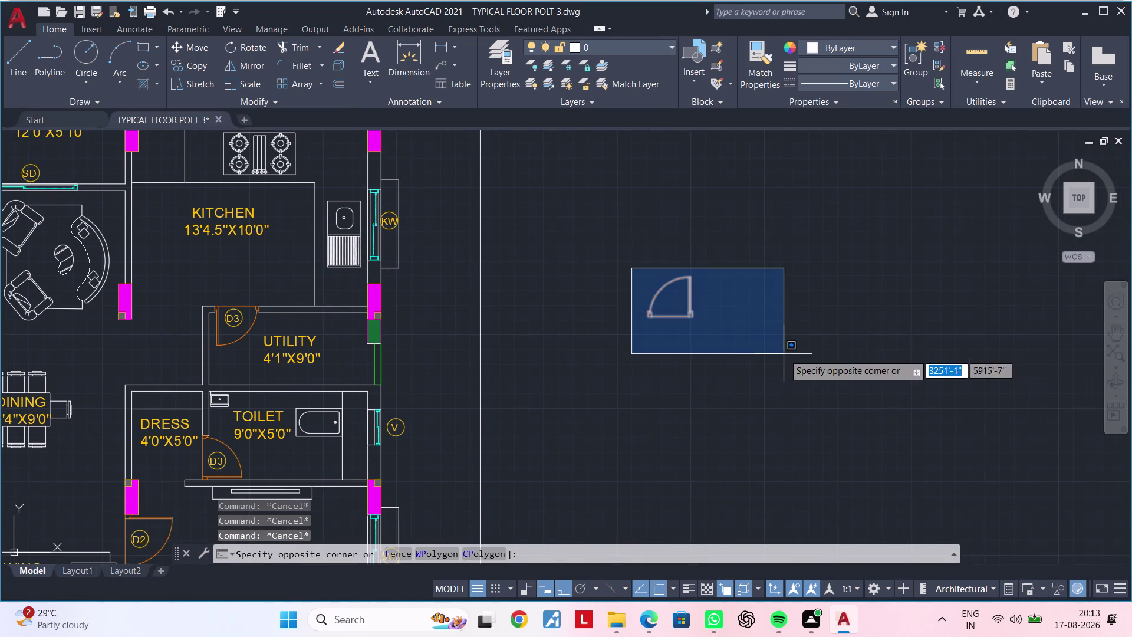
click(781, 345)
key(r)
key(o)
key(space)
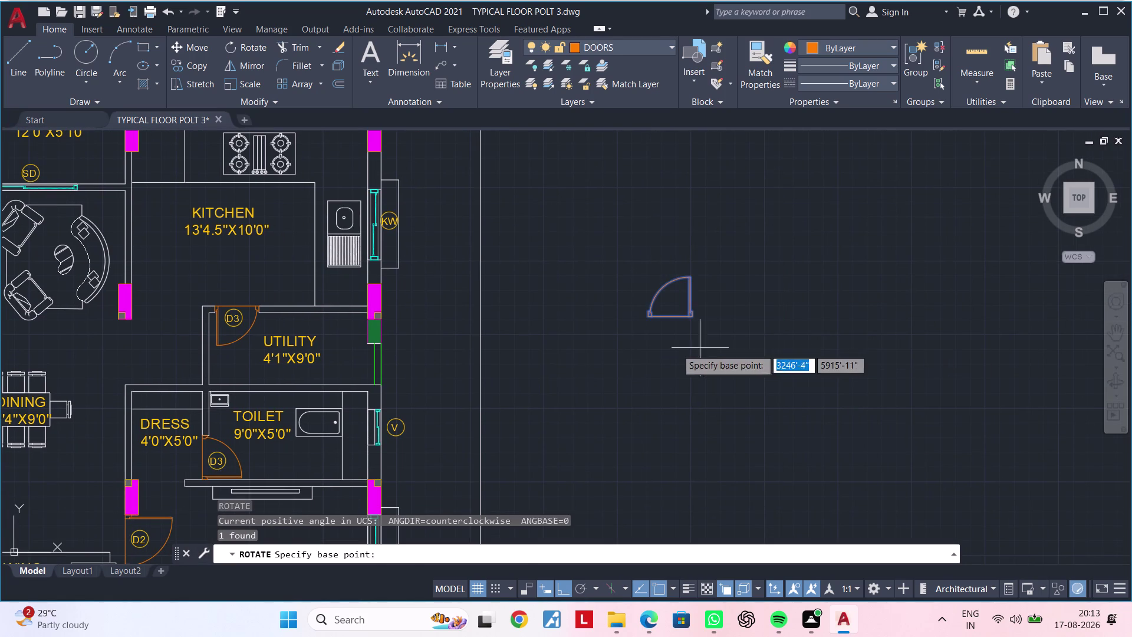
drag(645, 347, 651, 346)
key(Escape)
key(Escape)
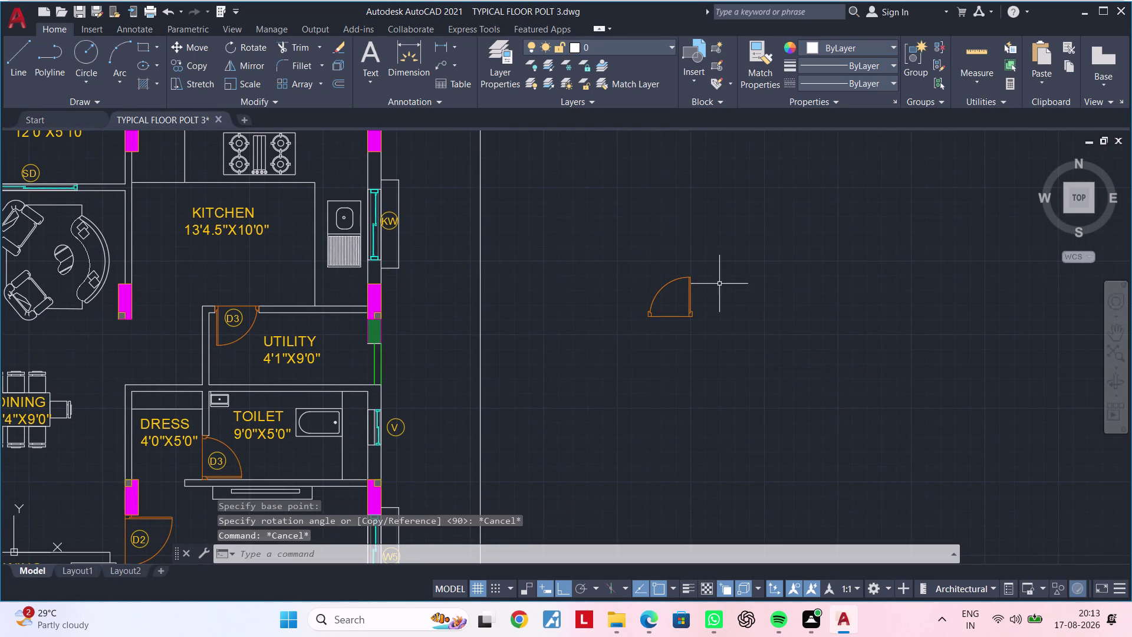
drag(716, 259, 712, 266)
Rotate the door about its corner.
click(640, 349)
text(RO)
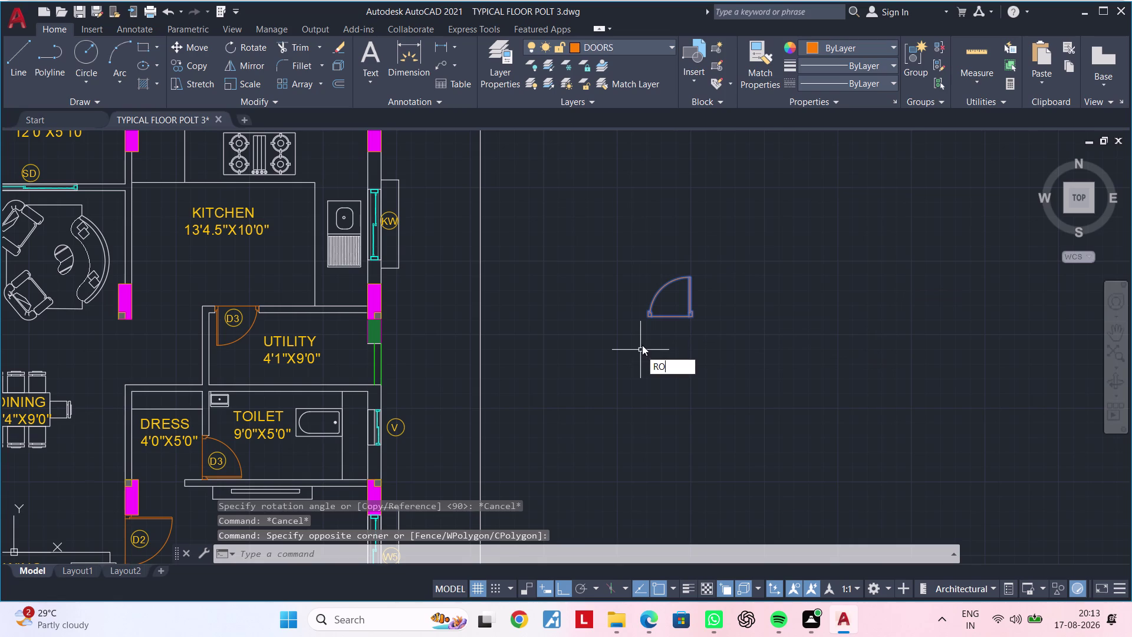
key(space)
drag(633, 342, 639, 344)
scroll(down, 3)
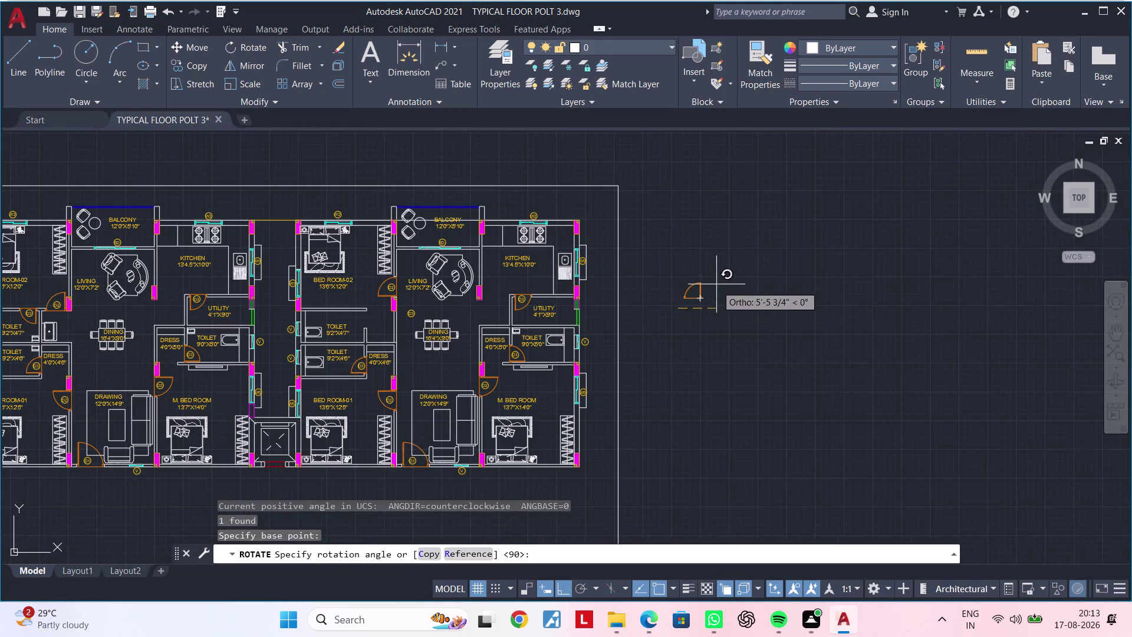
click(724, 273)
drag(724, 277, 723, 294)
Start another rotation of the door, then cancel it.
click(648, 327)
text(R)
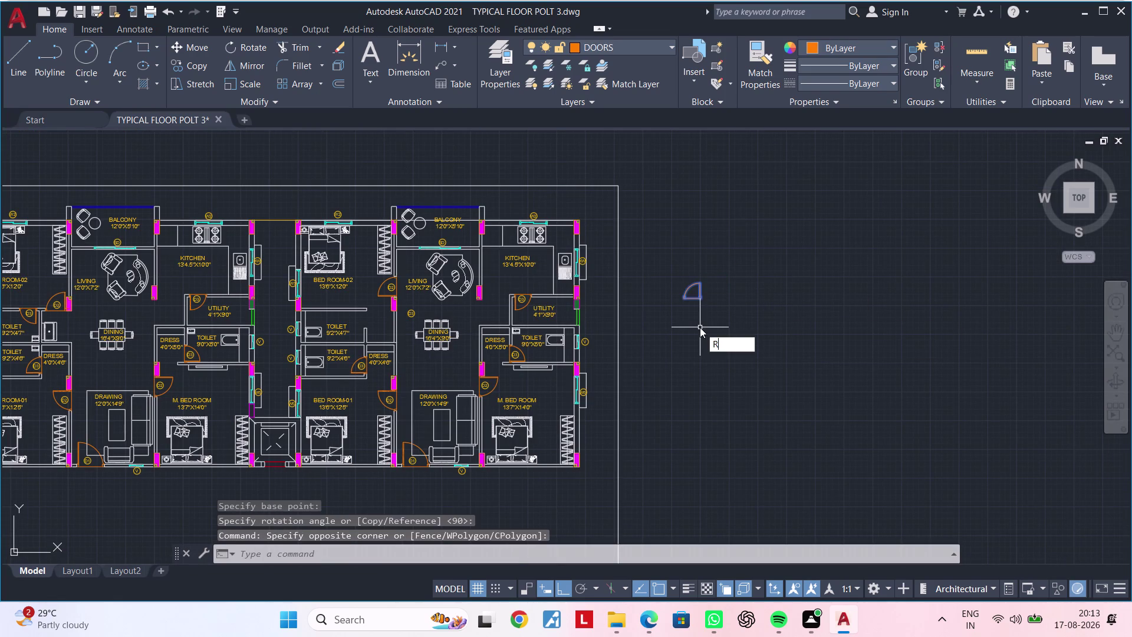
text(O)
key(space)
click(715, 289)
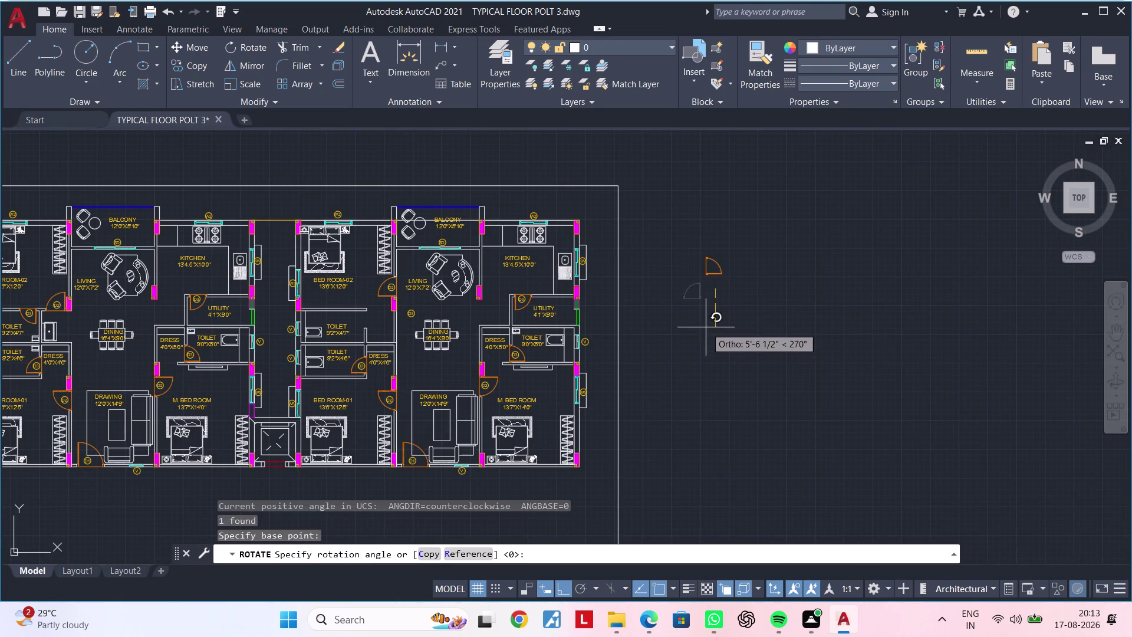
scroll(up, 3)
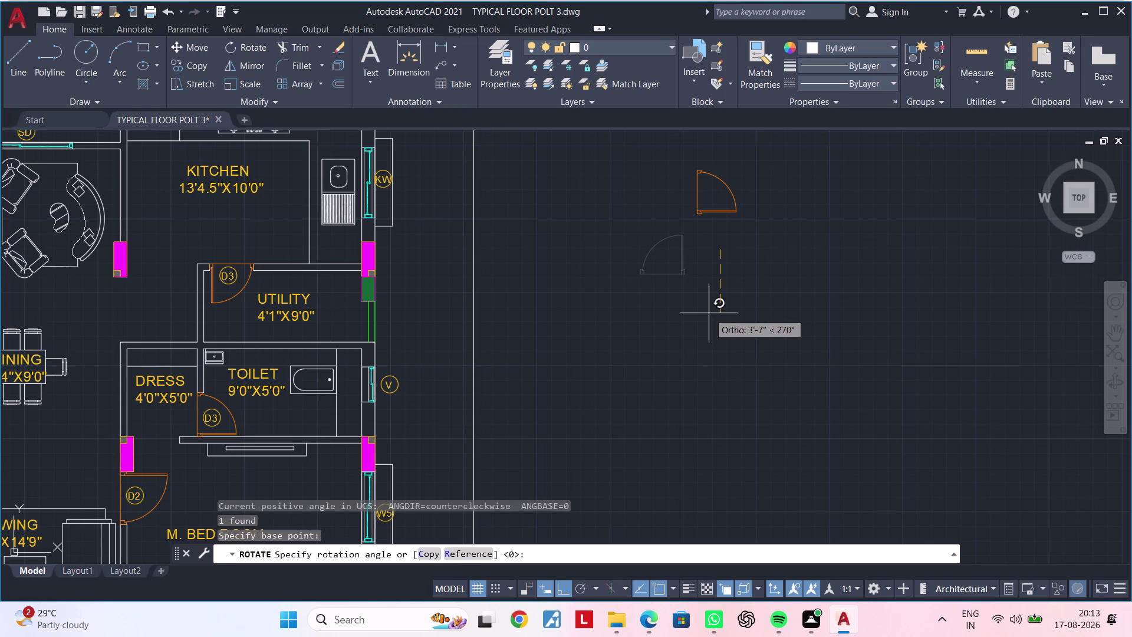
middle_drag(708, 313, 702, 404)
click(712, 378)
key(Escape)
key(Escape)
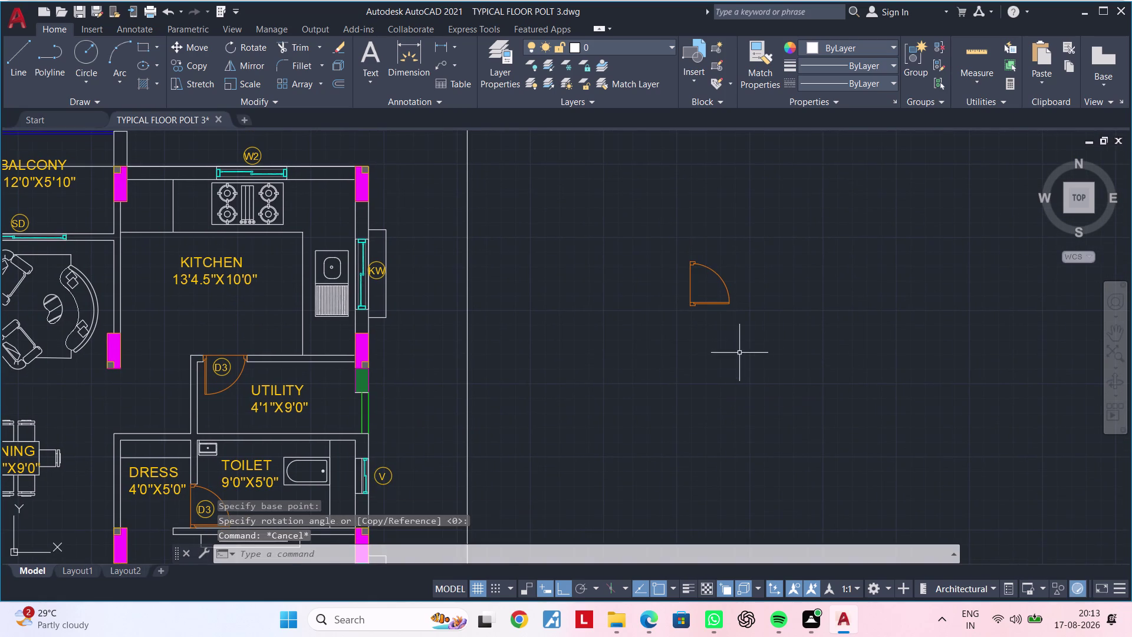
Select the spare door symbol and begin a mirror with its first line point.
drag(762, 341, 750, 341)
click(658, 231)
key(n)
key(Escape)
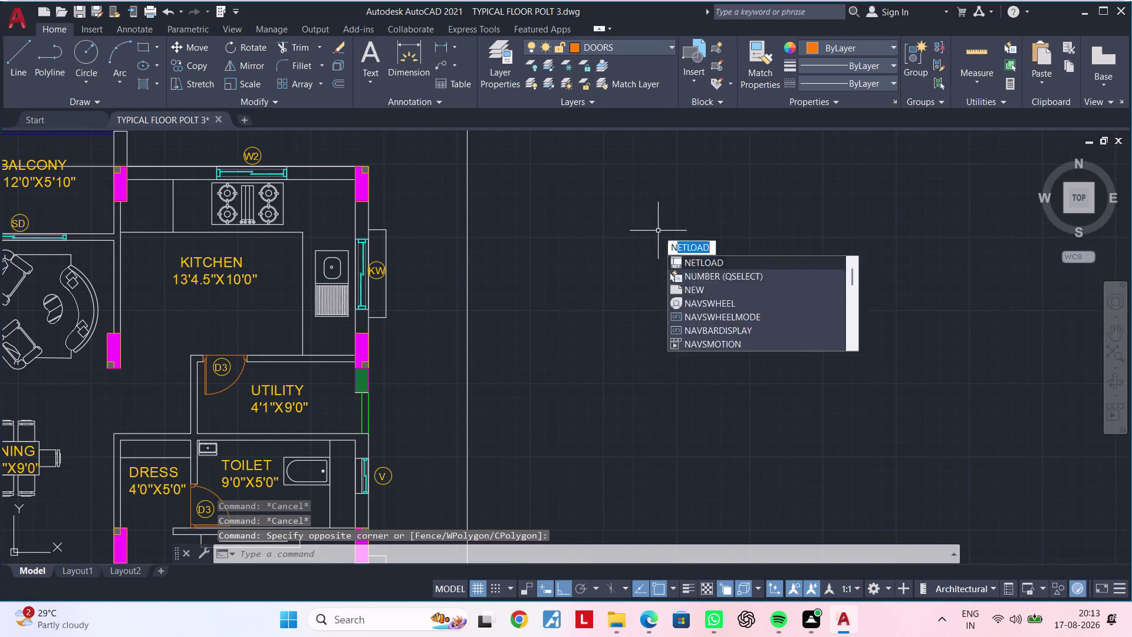
key(Escape)
drag(740, 211, 731, 228)
click(643, 340)
text(M)
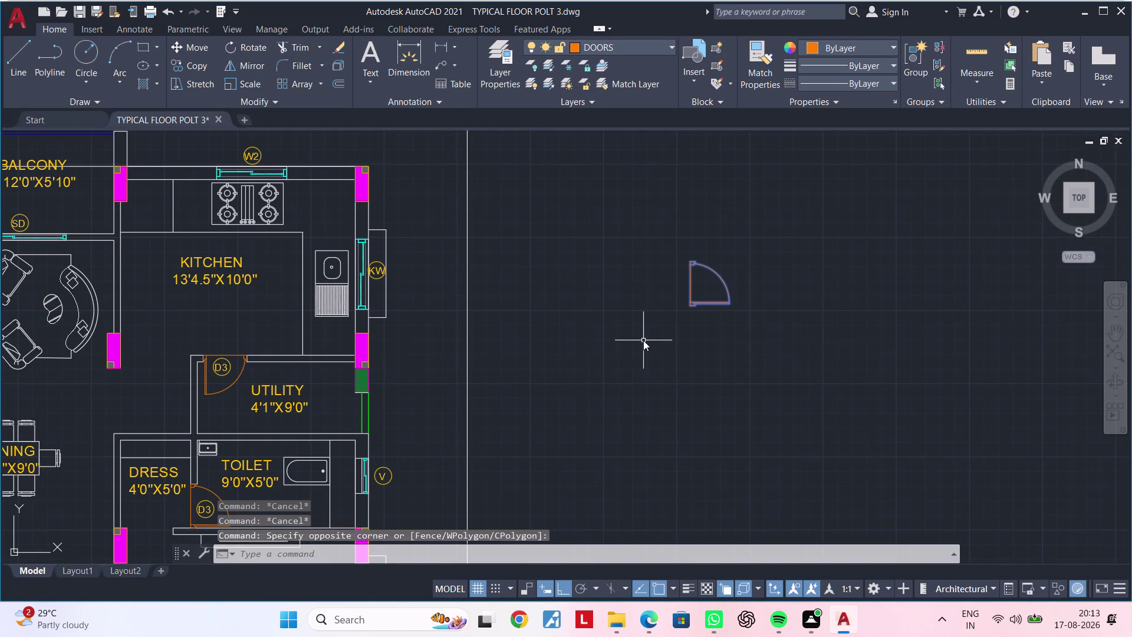
text(I)
key(space)
drag(661, 254, 673, 252)
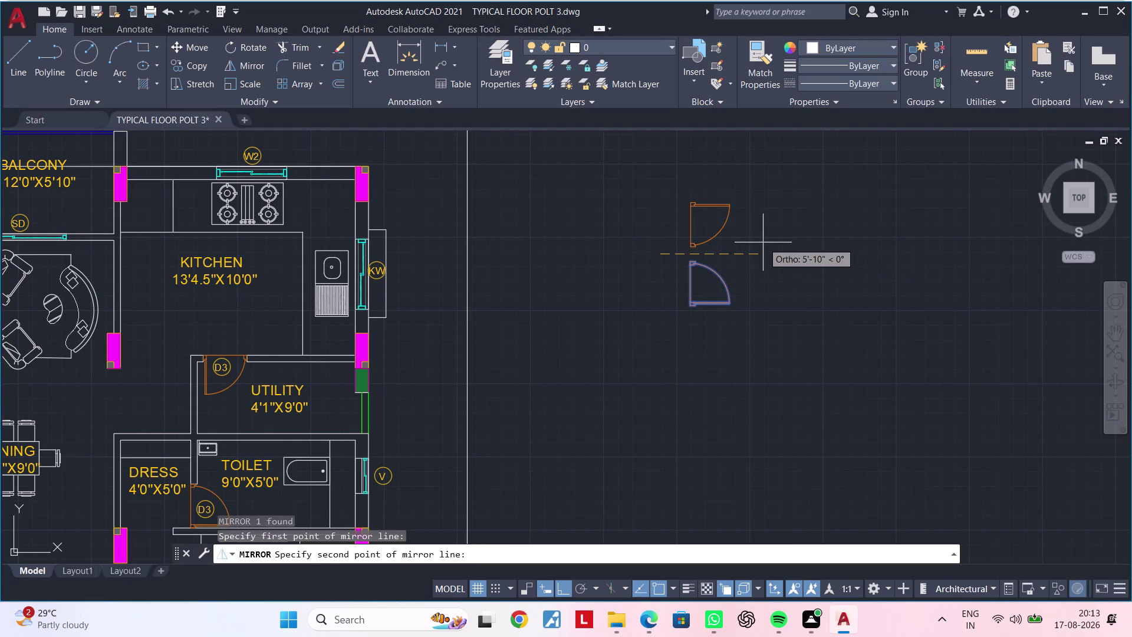
Mirror the spare door across a line through it, keeping the original.
middle_drag(763, 243, 766, 305)
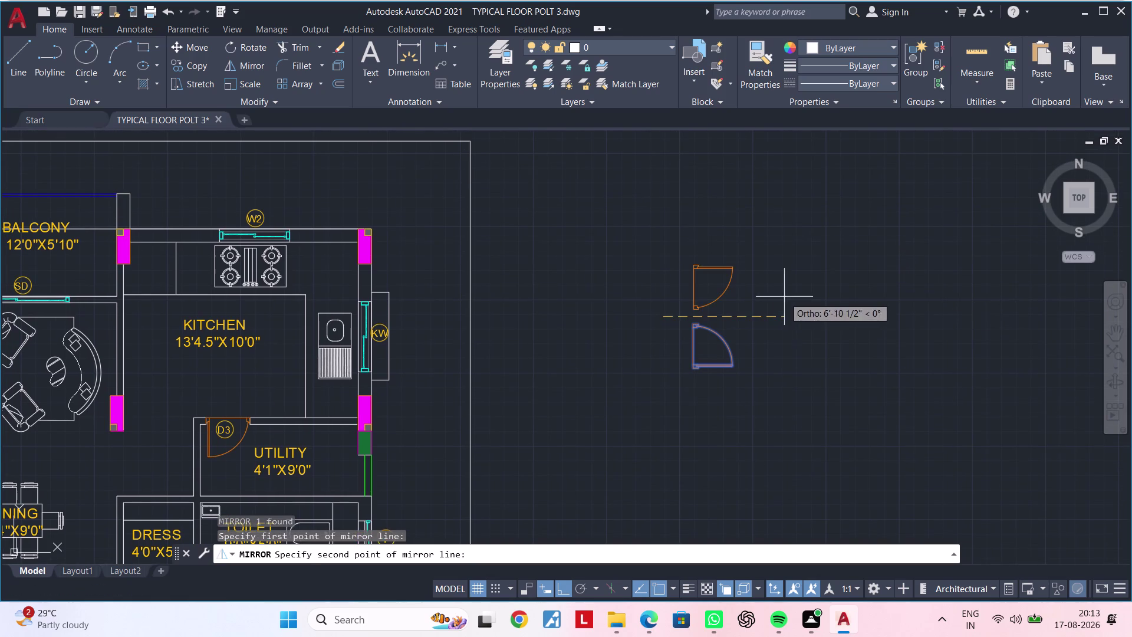
click(785, 297)
key(Escape)
drag(650, 299, 665, 307)
double_click(792, 375)
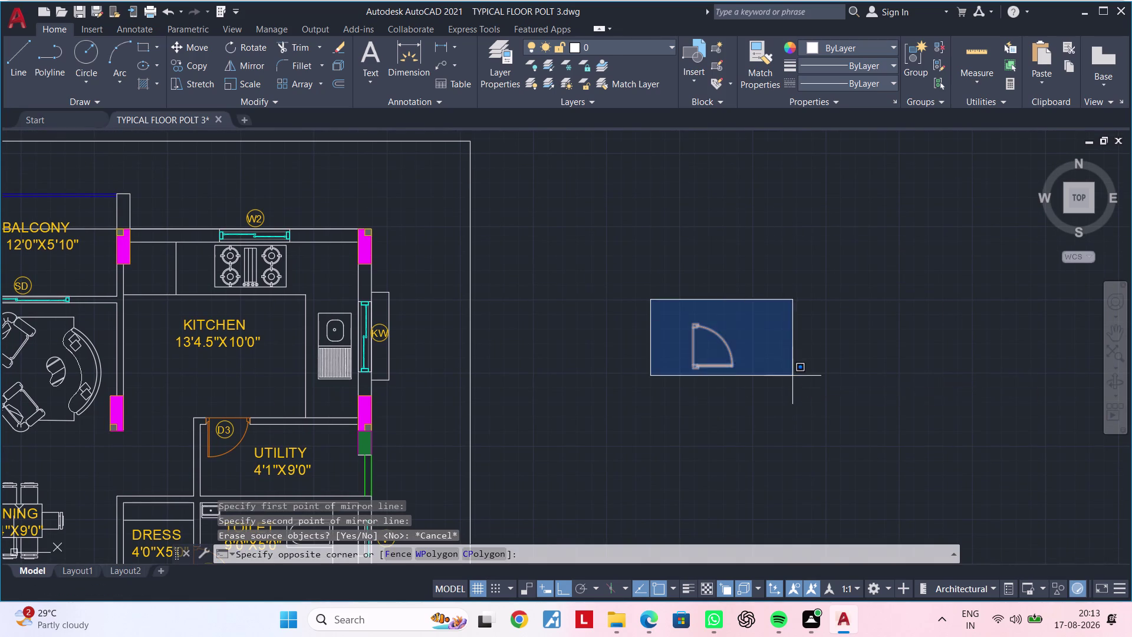
text(MI)
key(space)
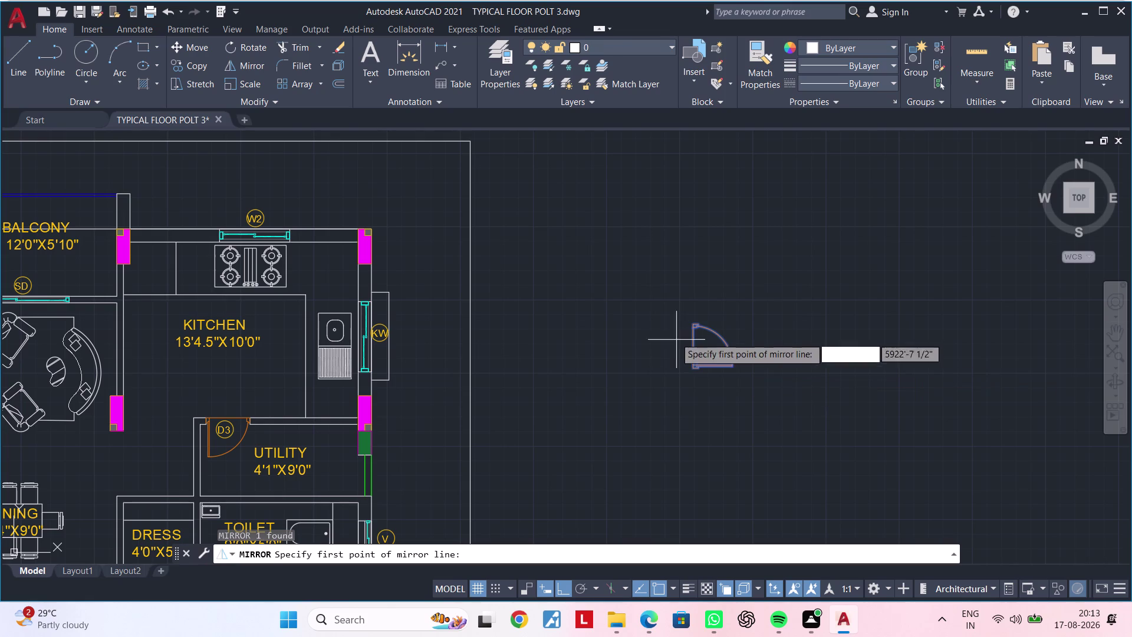
drag(668, 307, 691, 304)
click(788, 304)
drag(814, 354, 788, 304)
click(769, 194)
click(648, 296)
Mirror the new door about a vertical line and erase its source.
text(M)
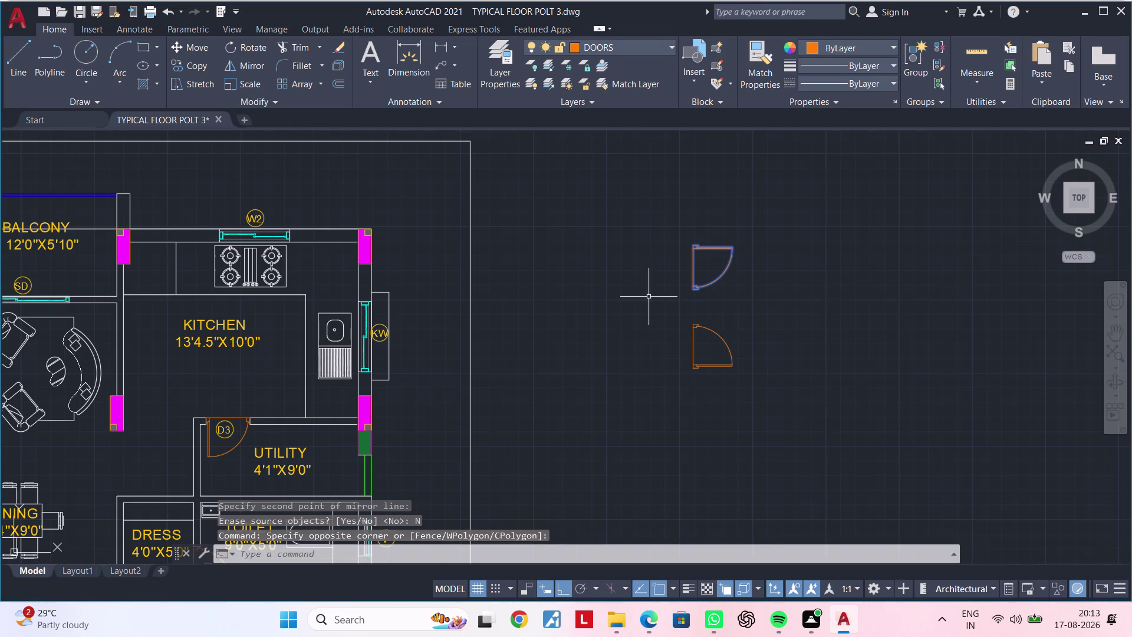
text(I)
key(space)
click(664, 240)
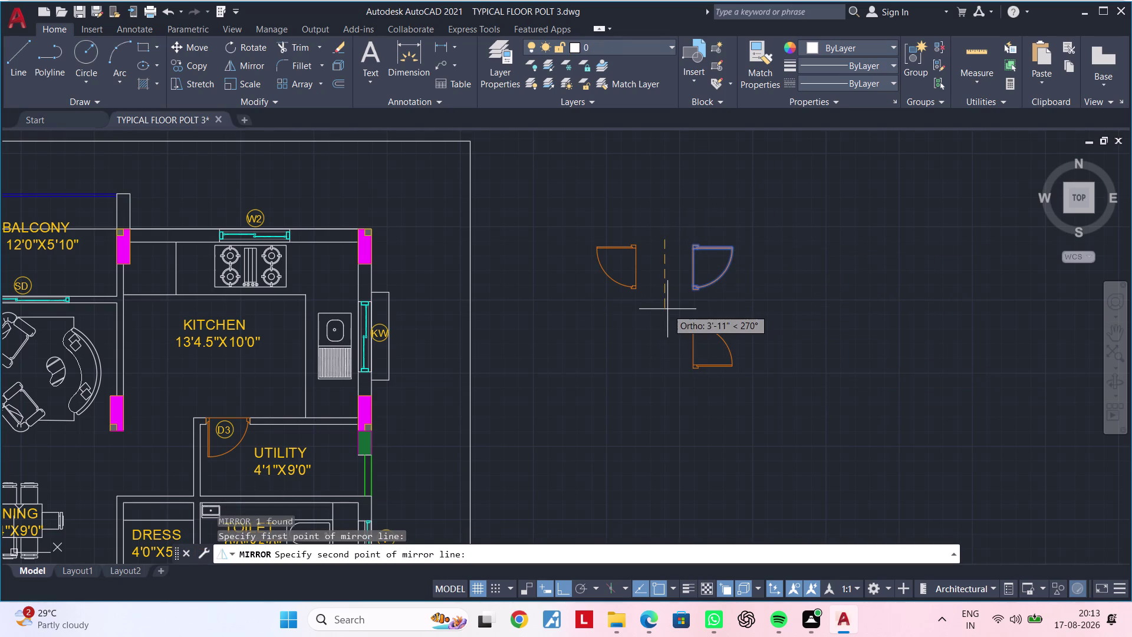
click(667, 309)
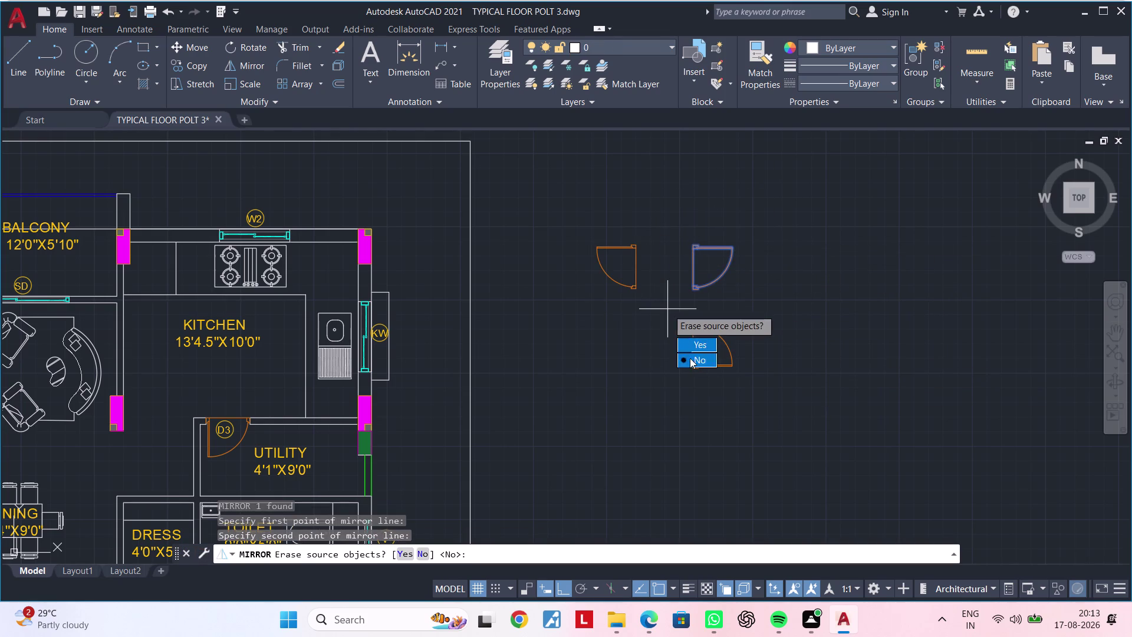
drag(692, 346, 667, 308)
middle_drag(615, 249, 643, 254)
scroll(up, 3)
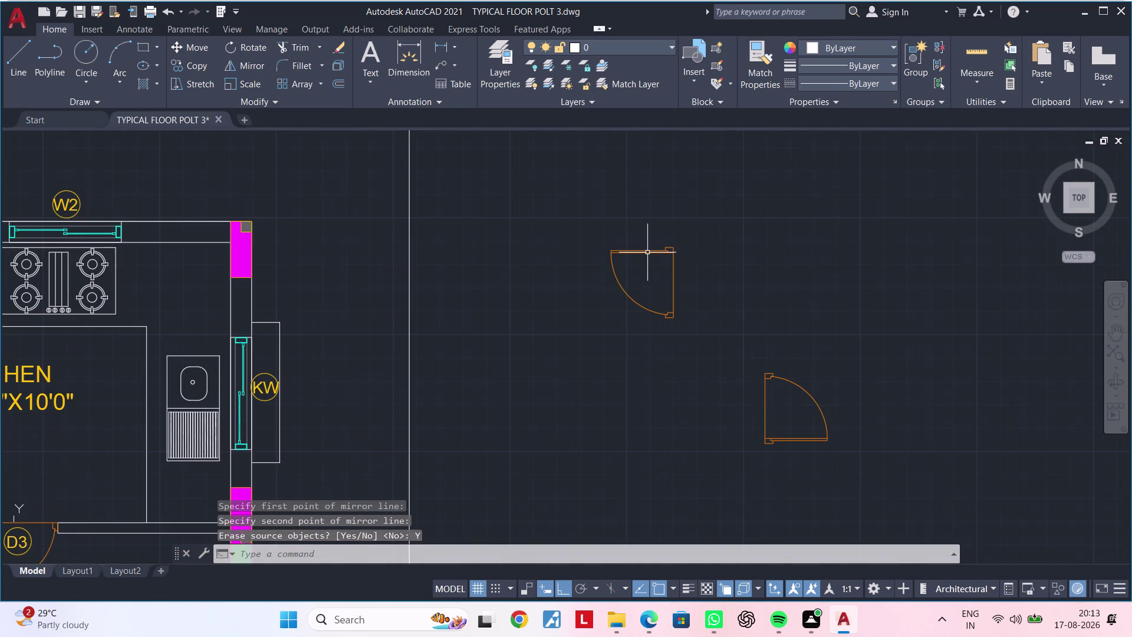
Start moving the flipped door, using its top corner as the base point.
text(M)
key(space)
scroll(up, 3)
key(Escape)
key(Escape)
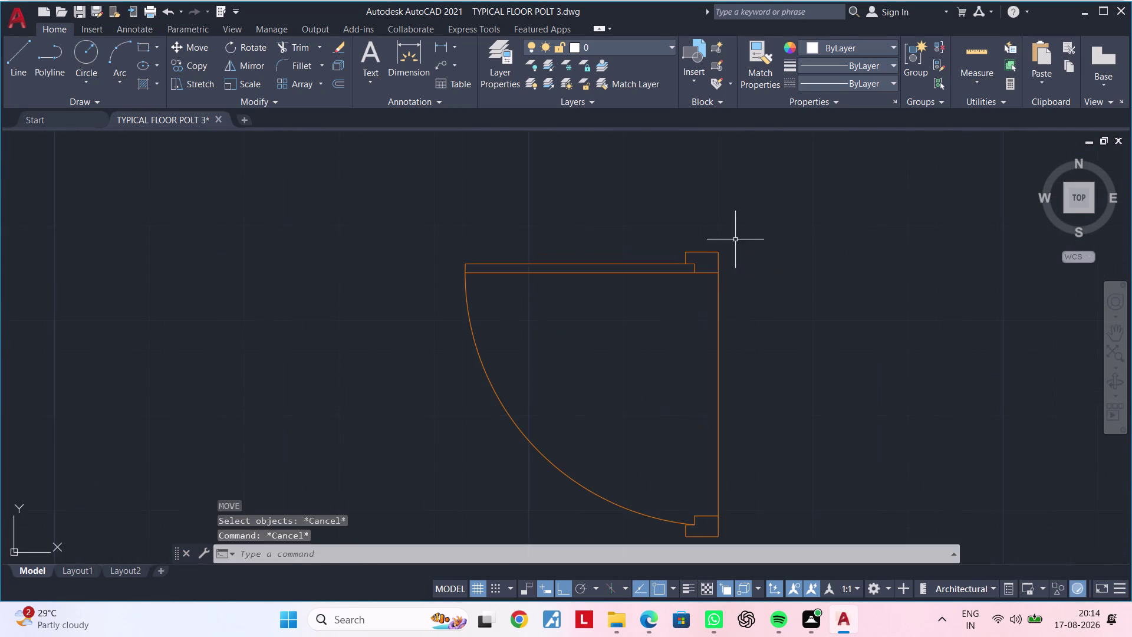
click(737, 238)
click(582, 343)
key(m)
key(space)
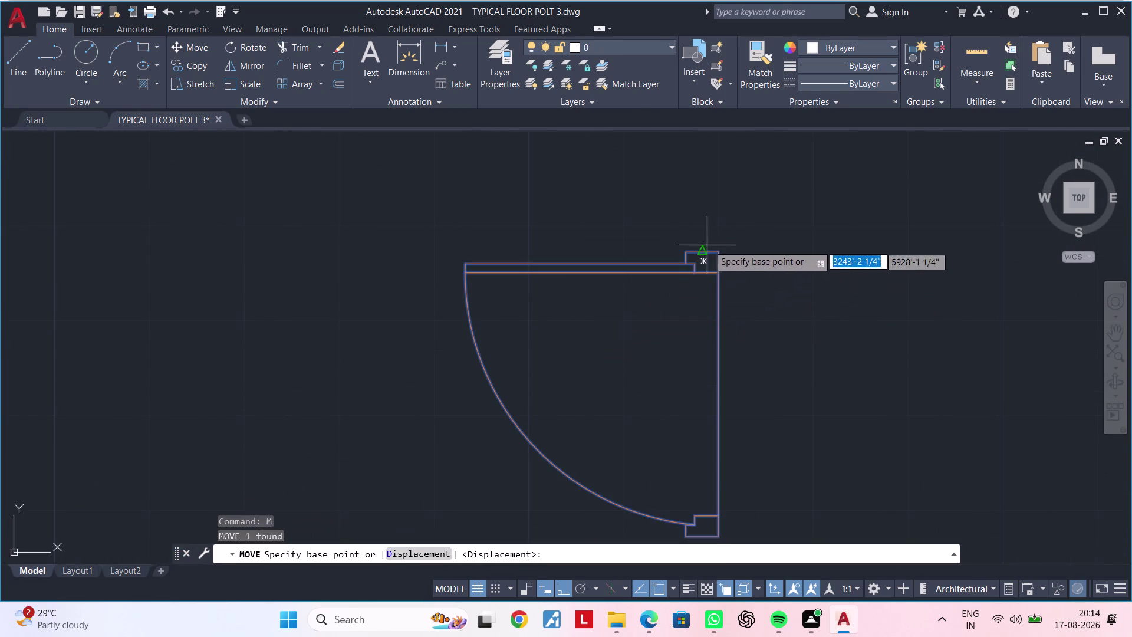
click(718, 256)
Snap the flipped D3 door into the upper toilet's side wall opening.
scroll(down, 3)
middle_drag(530, 278, 978, 261)
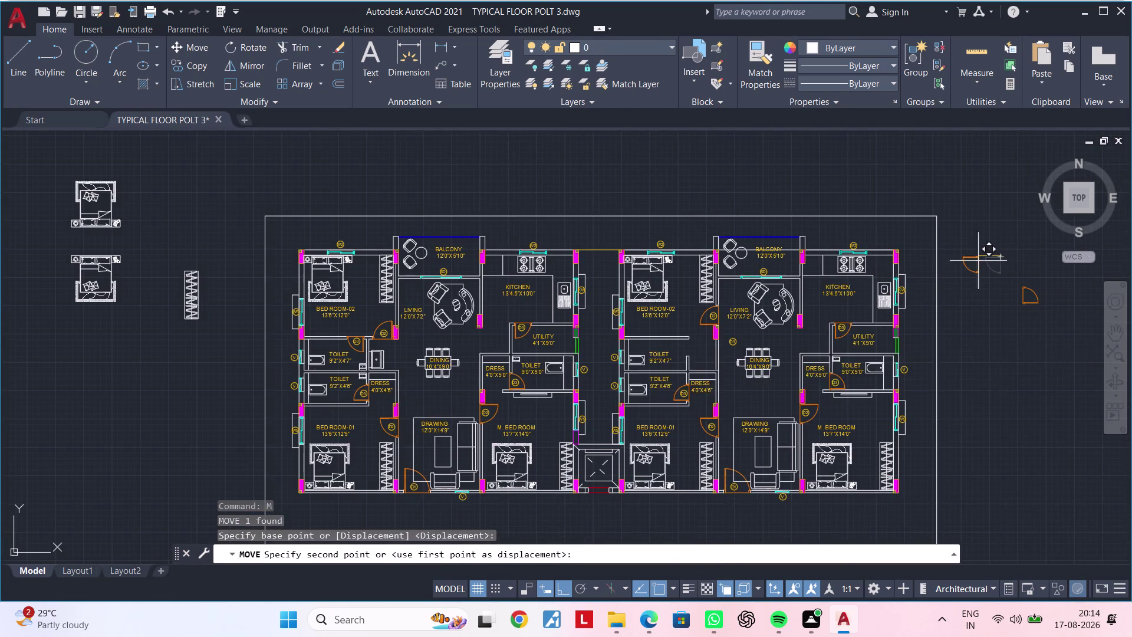
scroll(up, 3)
scroll(down, 3)
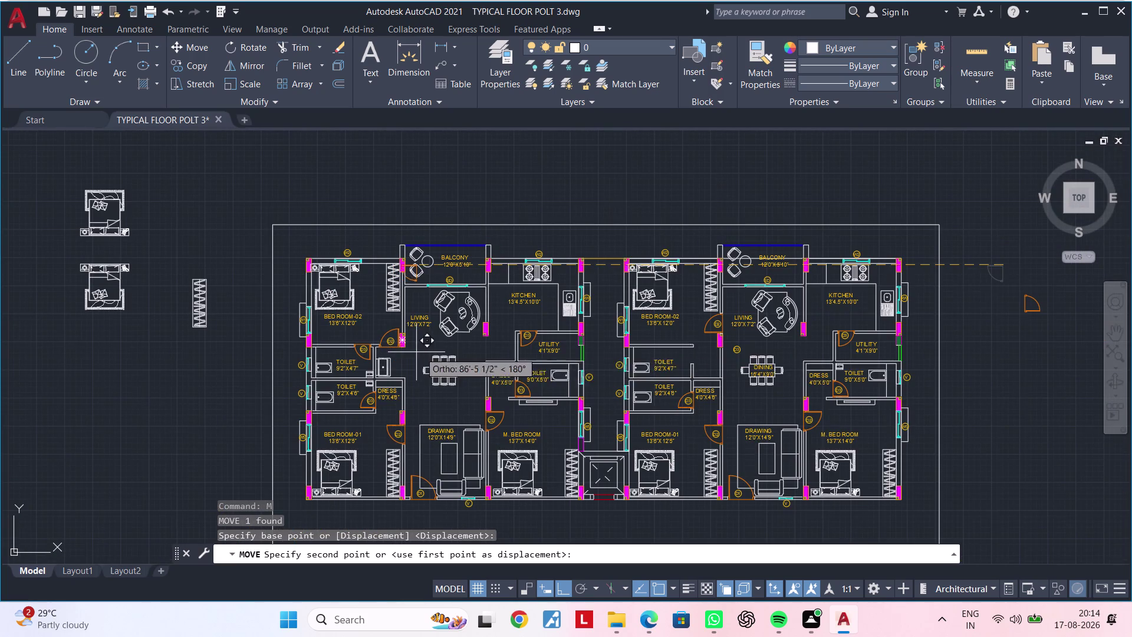
scroll(up, 3)
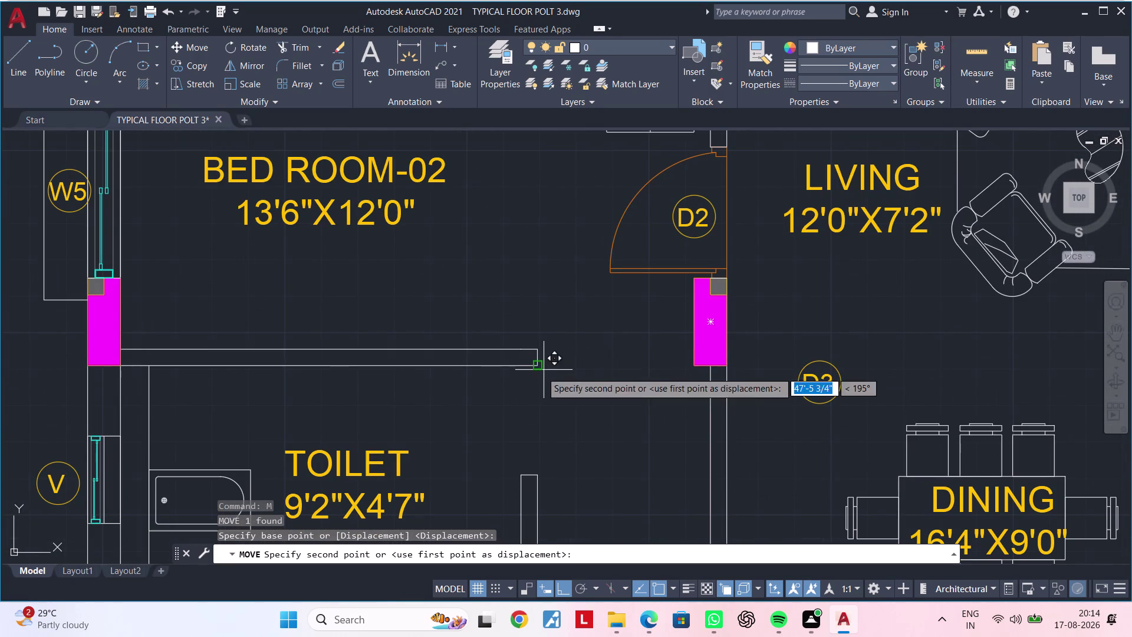
click(540, 368)
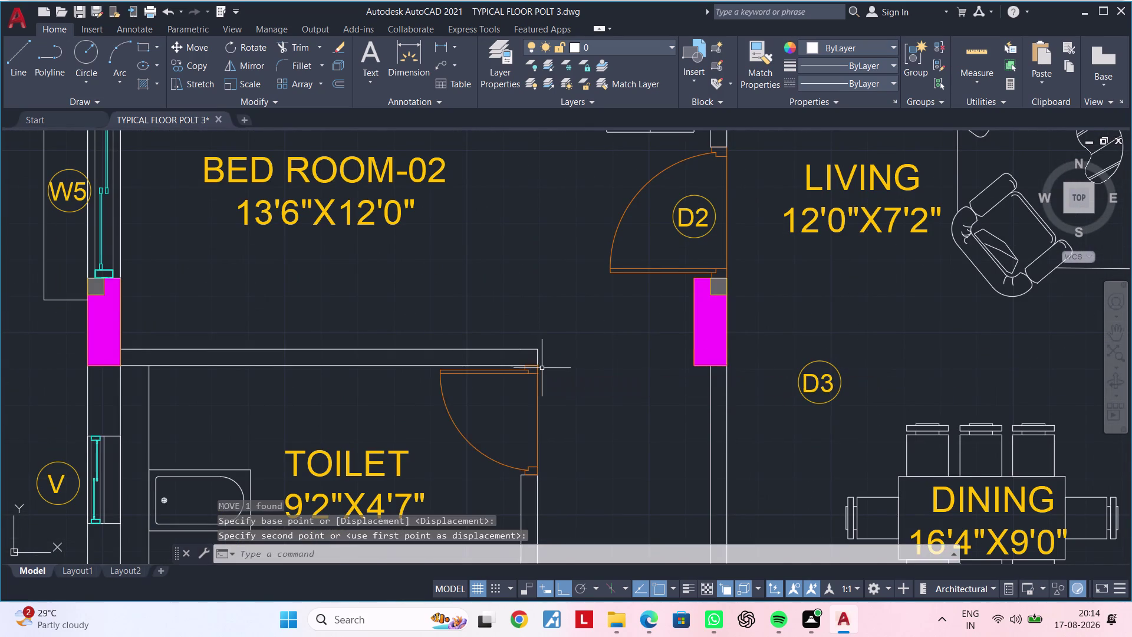
scroll(down, 3)
middle_drag(611, 374, 562, 320)
key(Escape)
key(Escape)
middle_drag(842, 313, 879, 261)
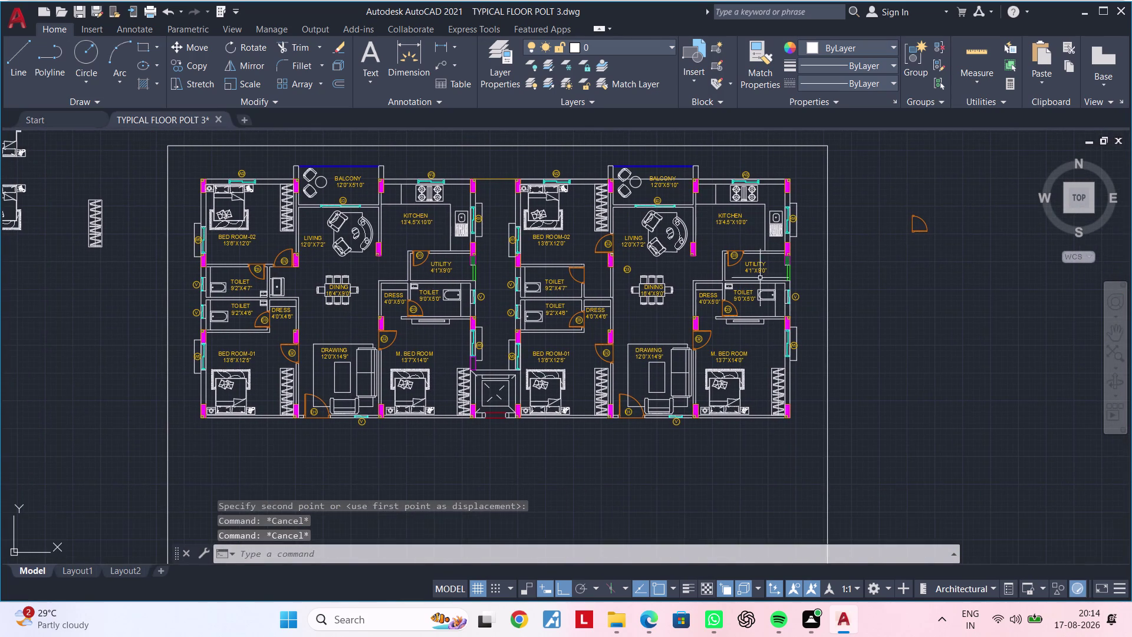
scroll(up, 3)
Move the D3 tag from the dining table into the toilet door's swing.
click(596, 235)
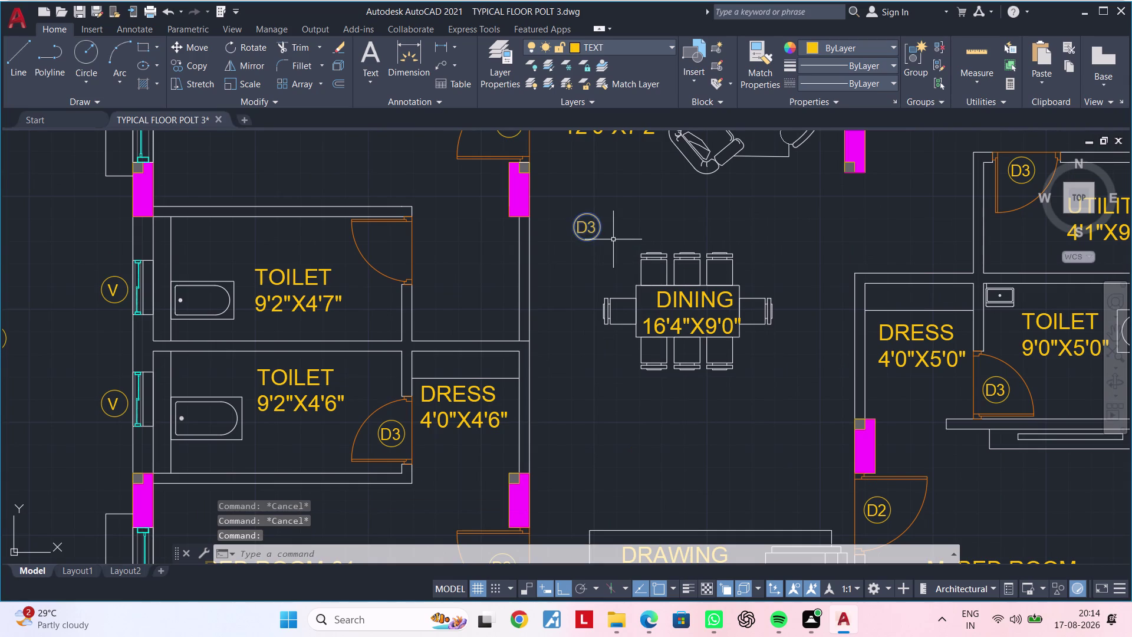
text(M)
key(space)
click(595, 232)
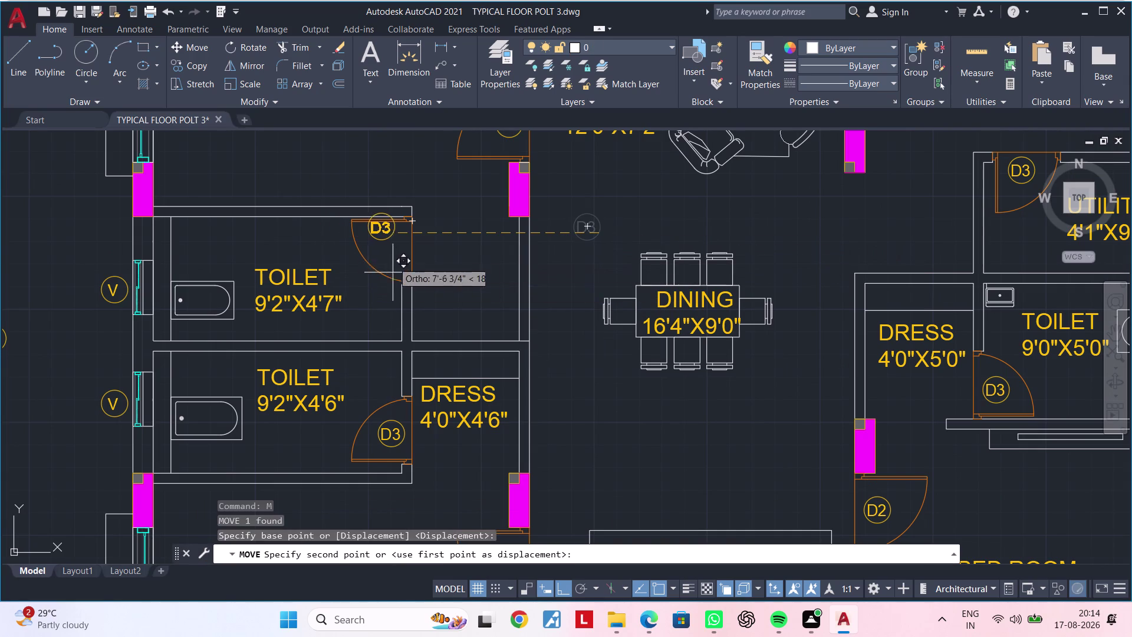
click(567, 592)
scroll(up, 3)
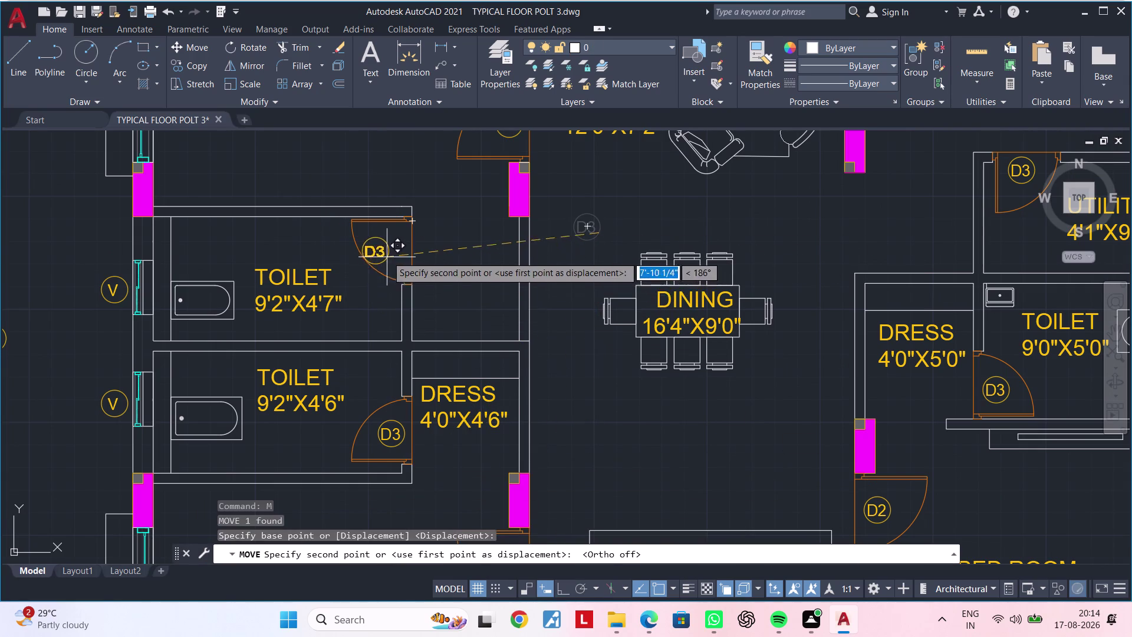
scroll(up, 3)
click(406, 239)
scroll(down, 3)
middle_drag(516, 297, 500, 263)
key(Escape)
key(Escape)
Pan the view to bring the toilets and dress room walls into view.
middle_drag(577, 332, 546, 312)
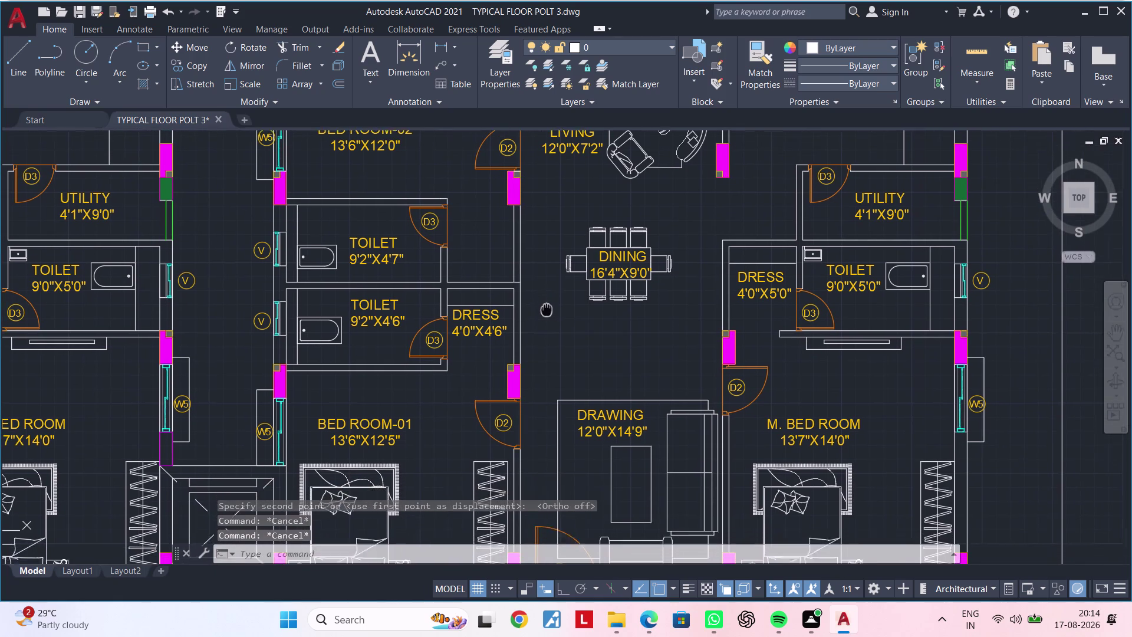
middle_drag(546, 312, 546, 305)
scroll(up, 3)
middle_drag(487, 237, 502, 297)
key(Escape)
key(Escape)
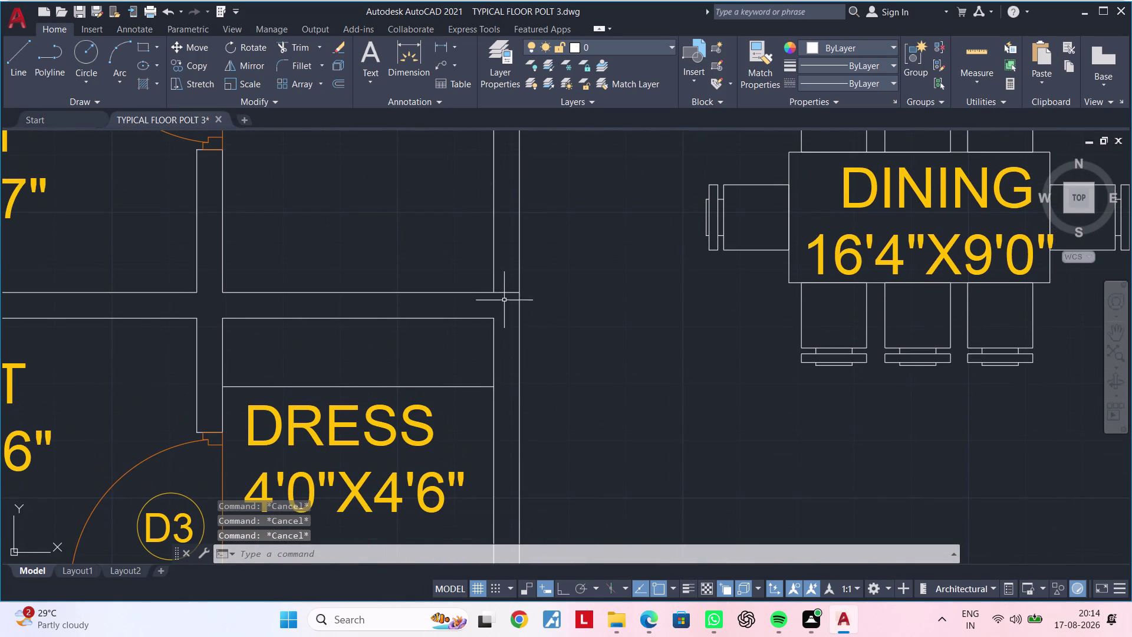
Start trimming the dress room wall lines with TR, then cancel the trim.
text(TR)
key(space)
click(512, 293)
scroll(down, 3)
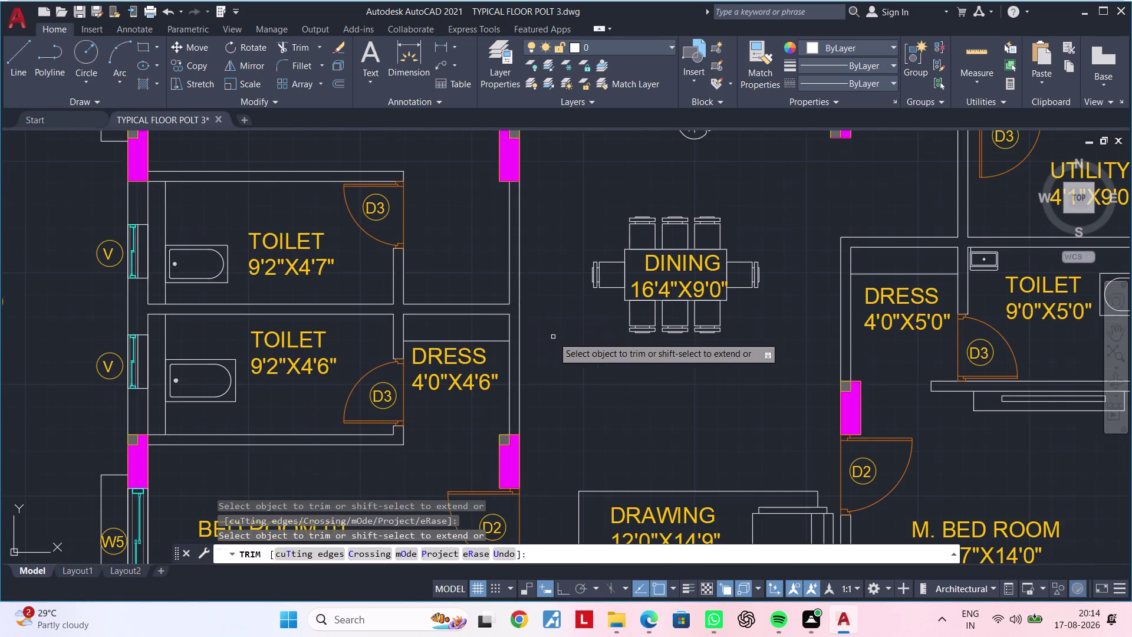
middle_drag(553, 337, 547, 298)
key(Escape)
key(Escape)
scroll(down, 3)
middle_drag(548, 323, 476, 323)
middle_drag(514, 331, 508, 317)
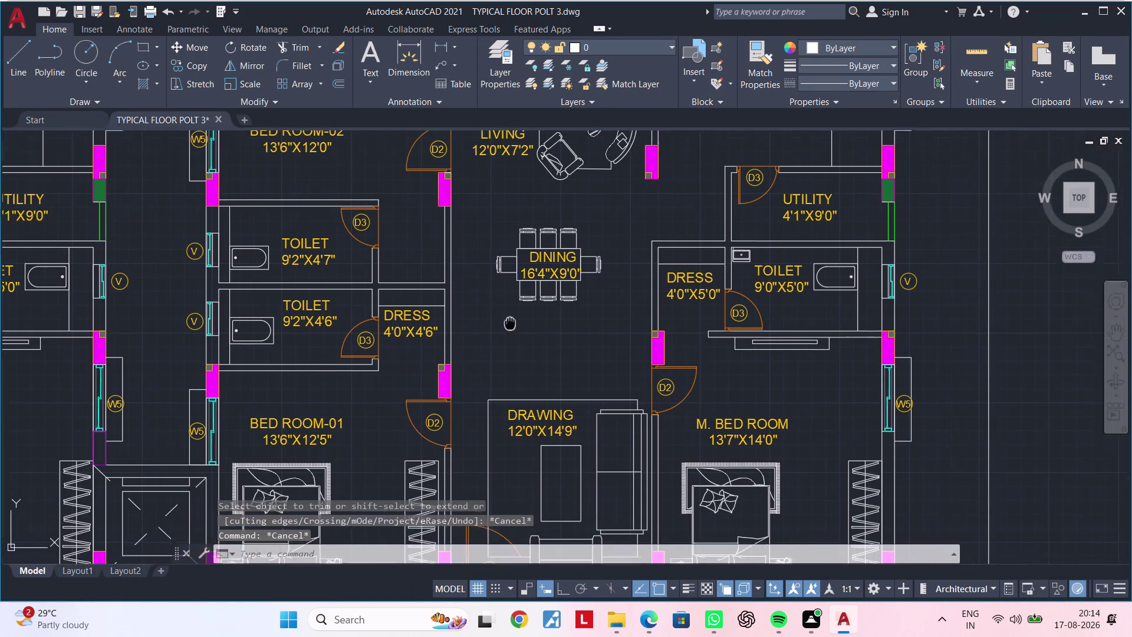
middle_drag(508, 318, 503, 269)
scroll(down, 3)
middle_drag(504, 283, 565, 289)
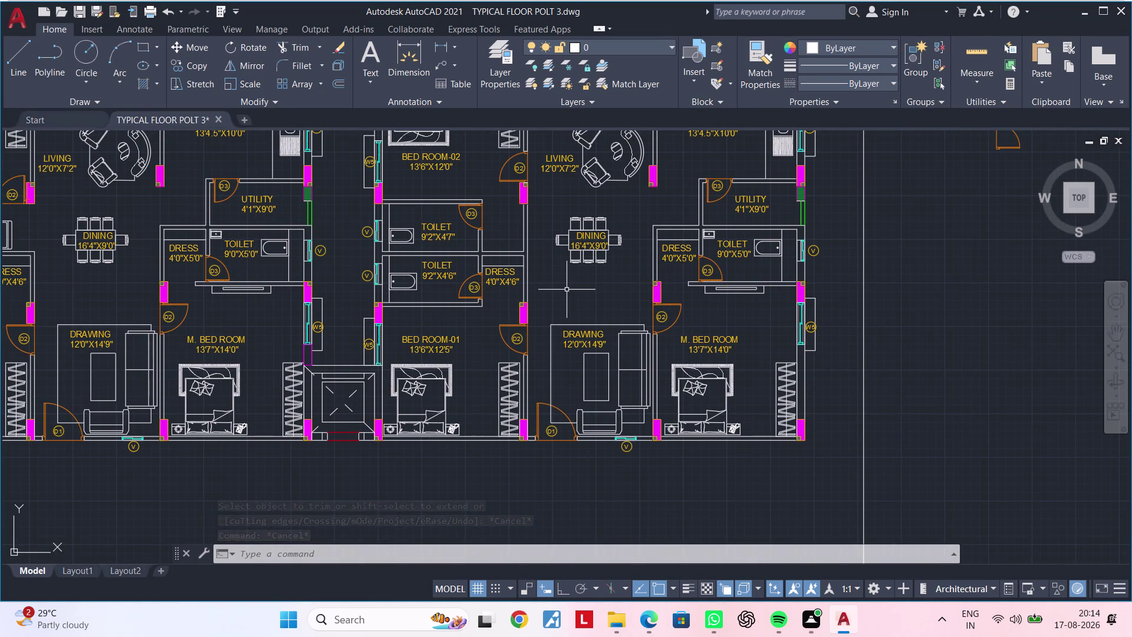
middle_drag(568, 442, 574, 387)
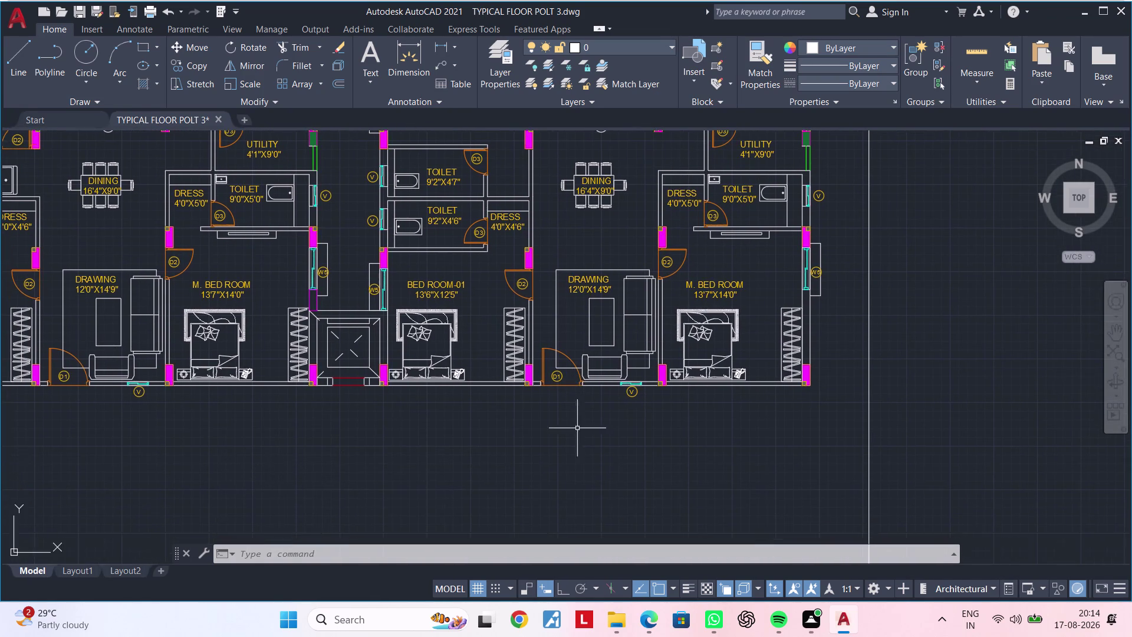
scroll(down, 3)
middle_drag(571, 446, 665, 371)
middle_drag(639, 395, 551, 425)
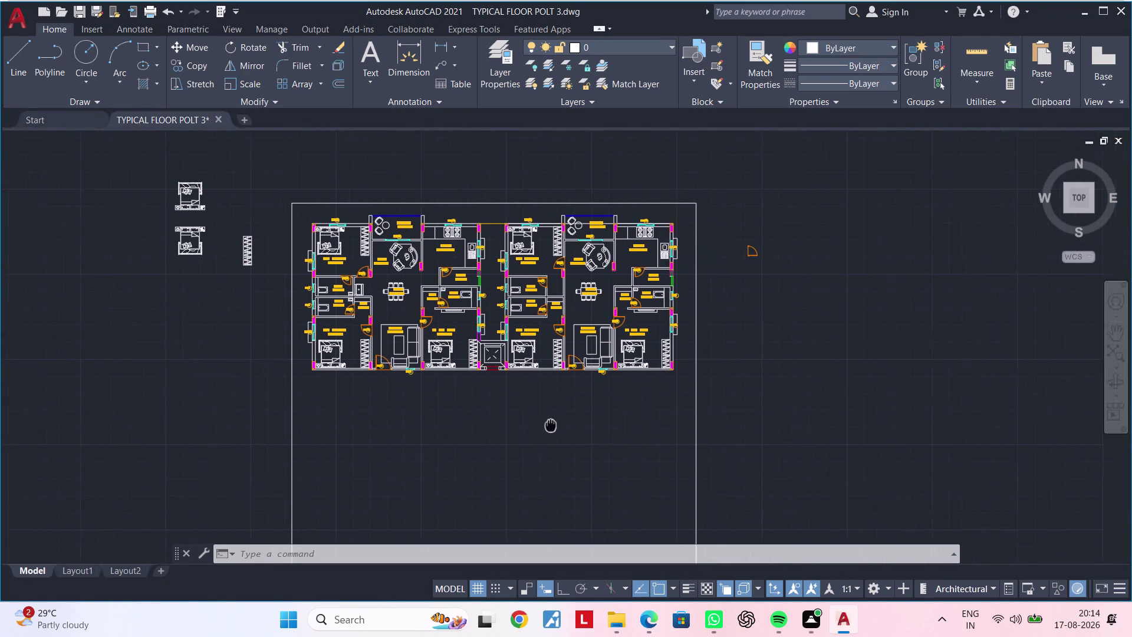
middle_drag(551, 425, 576, 407)
scroll(down, 3)
middle_drag(579, 420, 482, 360)
scroll(up, 3)
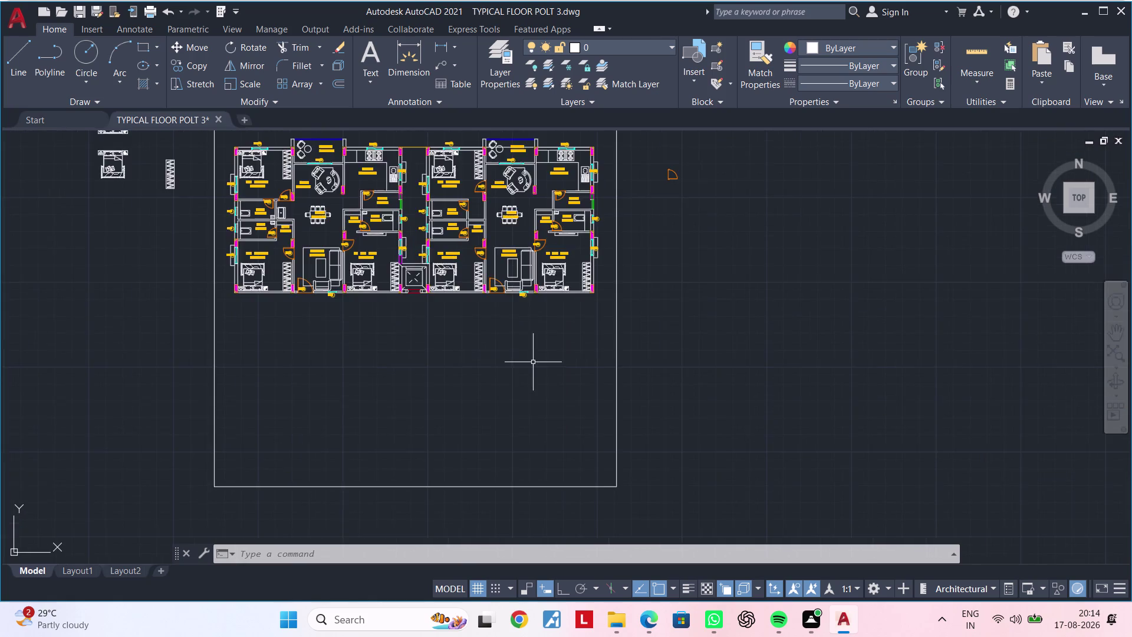
middle_drag(536, 362, 313, 422)
scroll(down, 3)
middle_drag(837, 413, 438, 408)
scroll(up, 3)
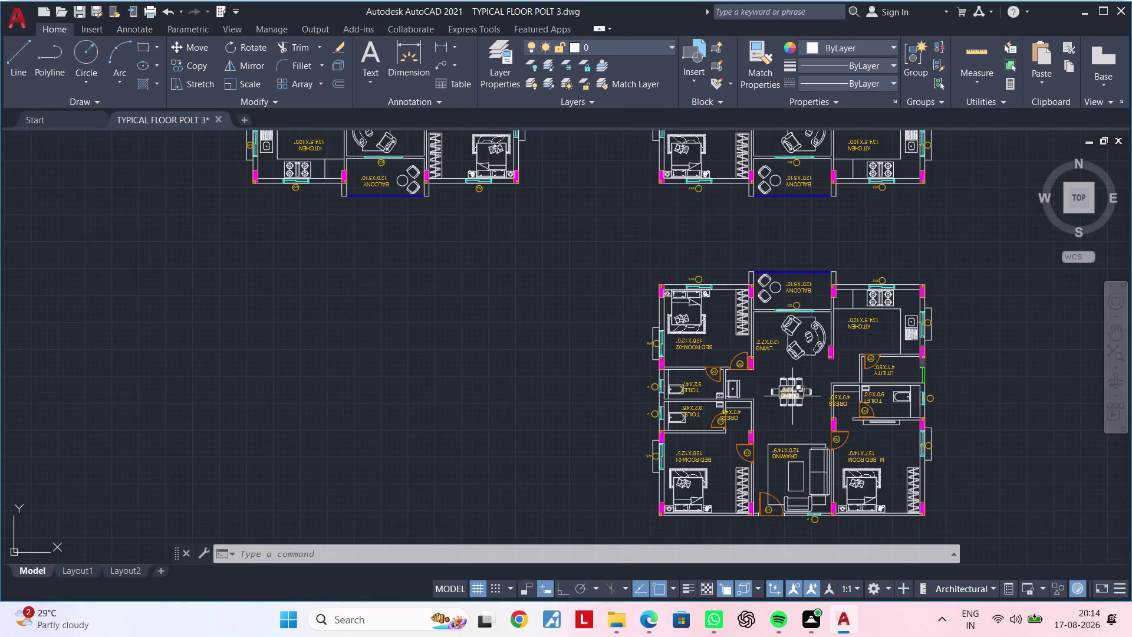
middle_drag(790, 396, 548, 382)
scroll(up, 3)
middle_drag(555, 431, 596, 380)
scroll(up, 3)
middle_drag(593, 440, 558, 419)
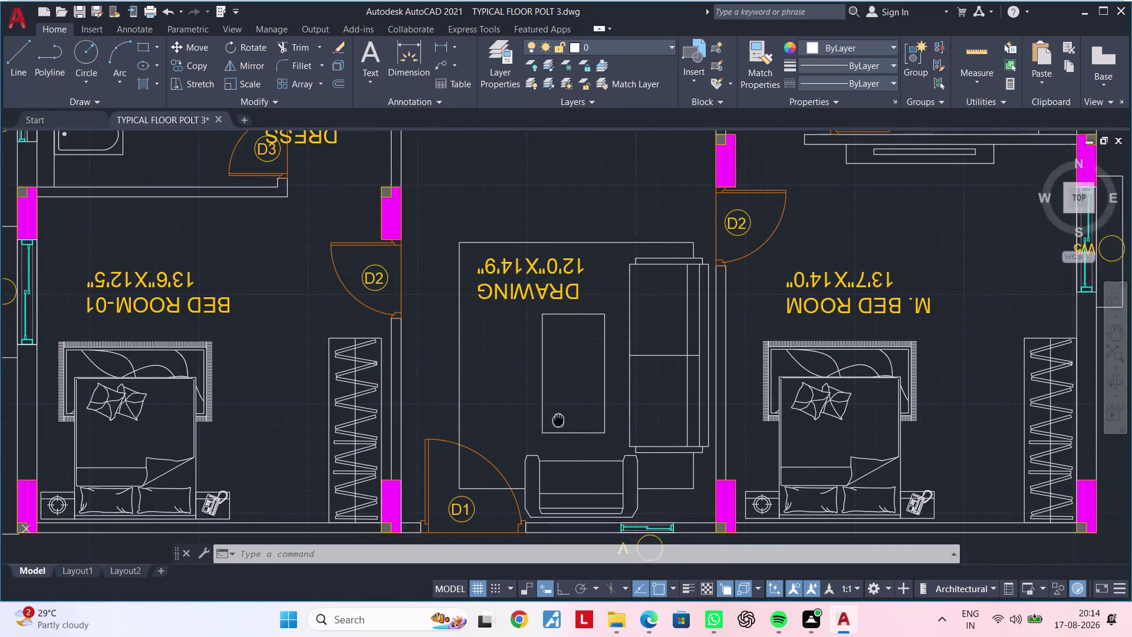
middle_drag(559, 420, 544, 383)
scroll(down, 3)
Select the drawing room armchair, long sofa, side pieces and rug outline.
click(594, 439)
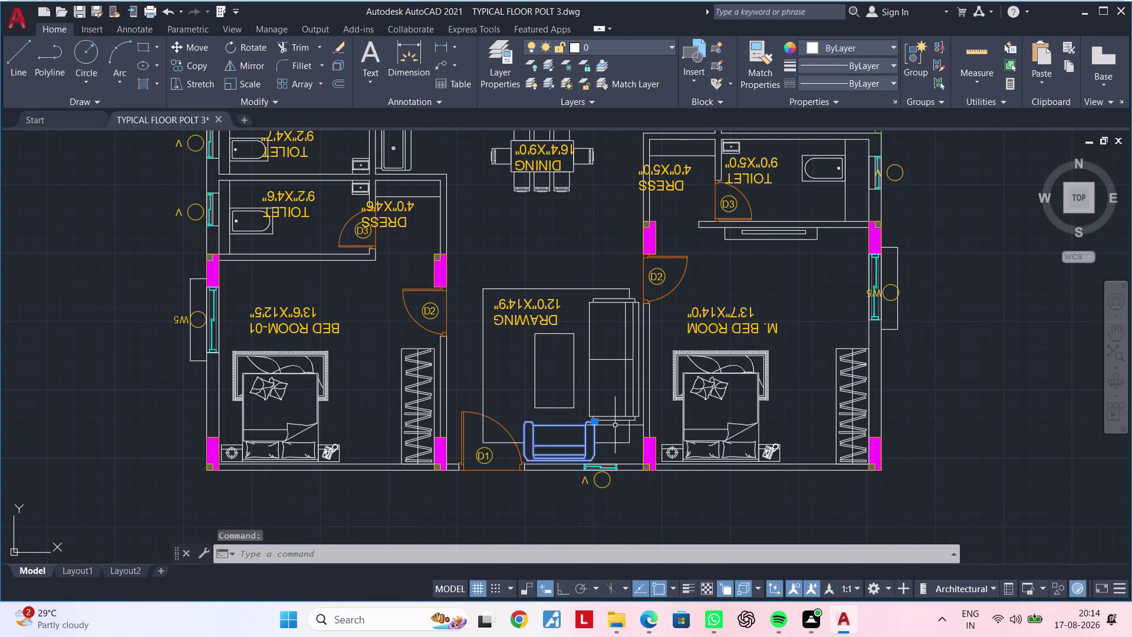
click(616, 419)
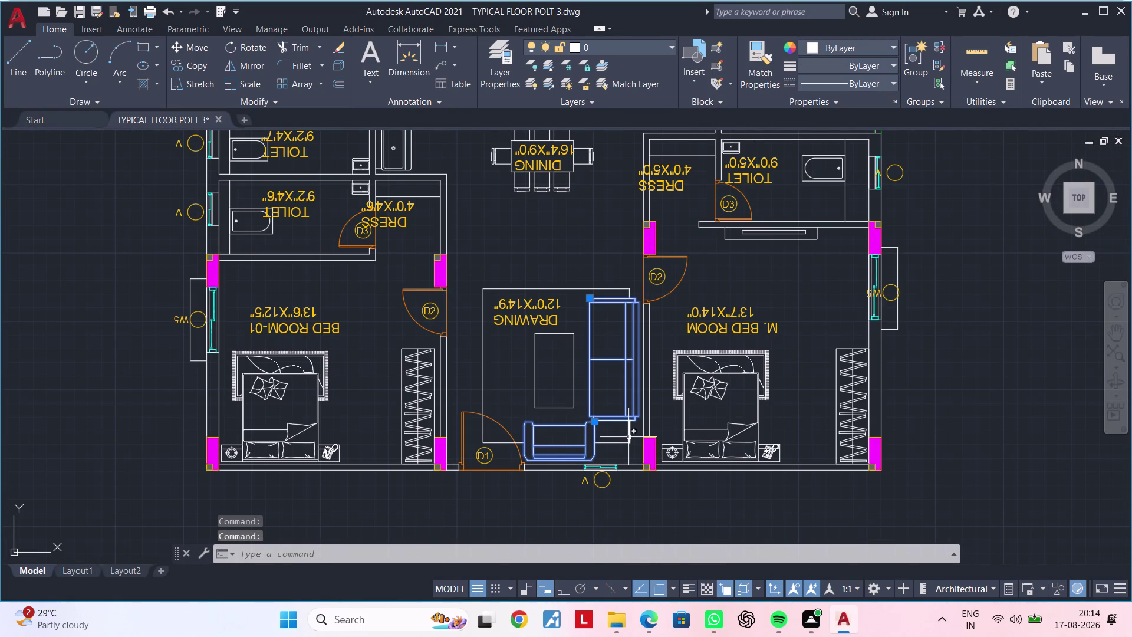
click(630, 440)
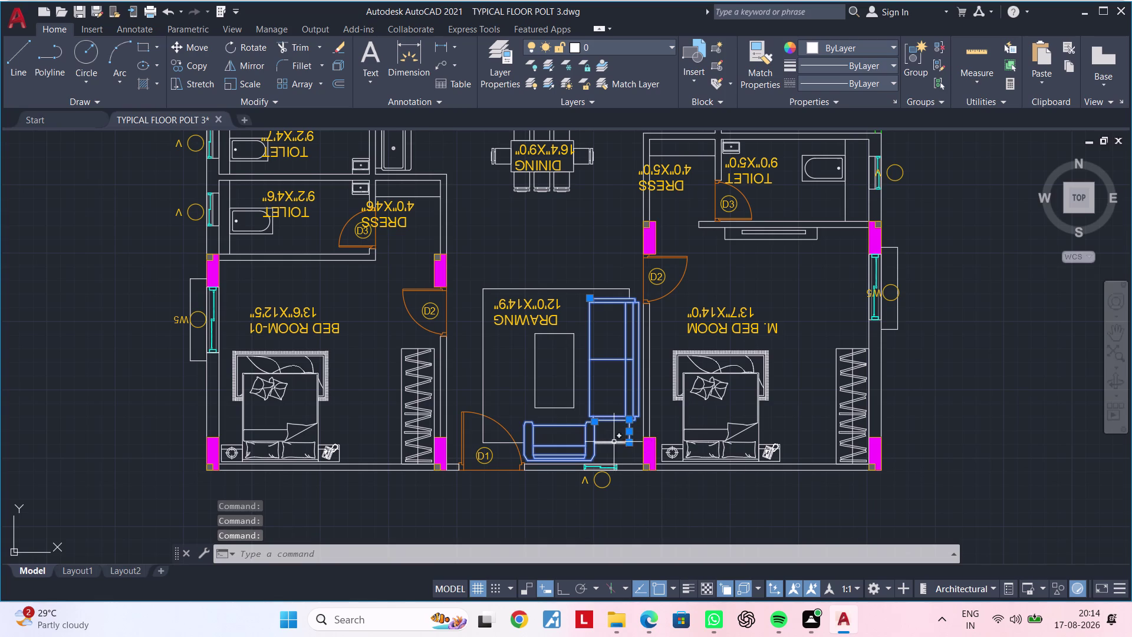
click(610, 443)
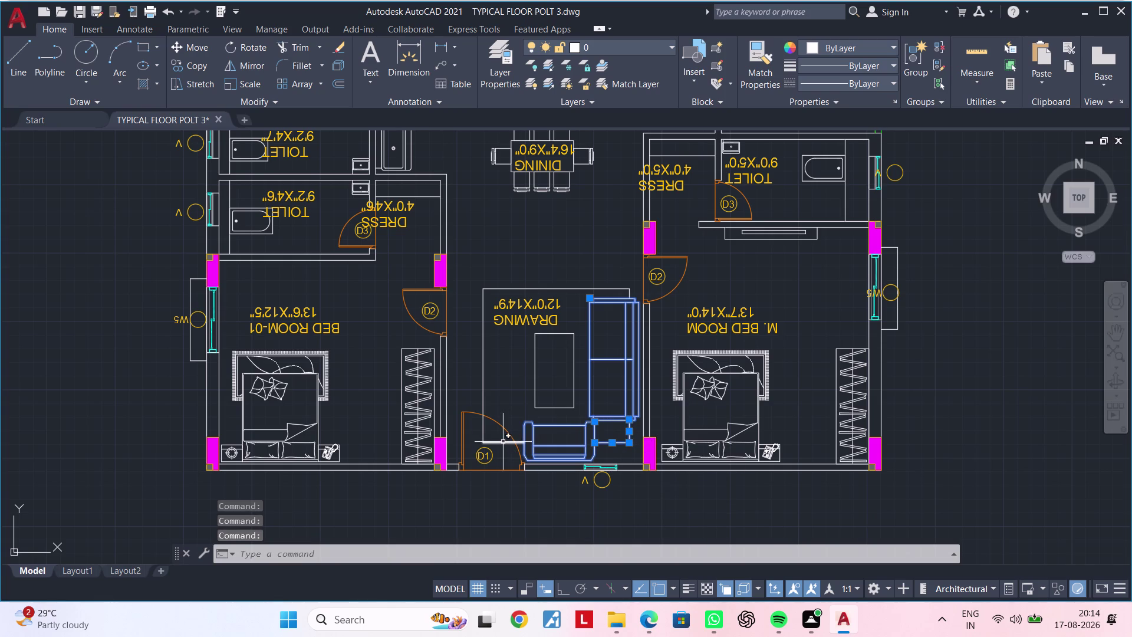
click(503, 441)
click(487, 404)
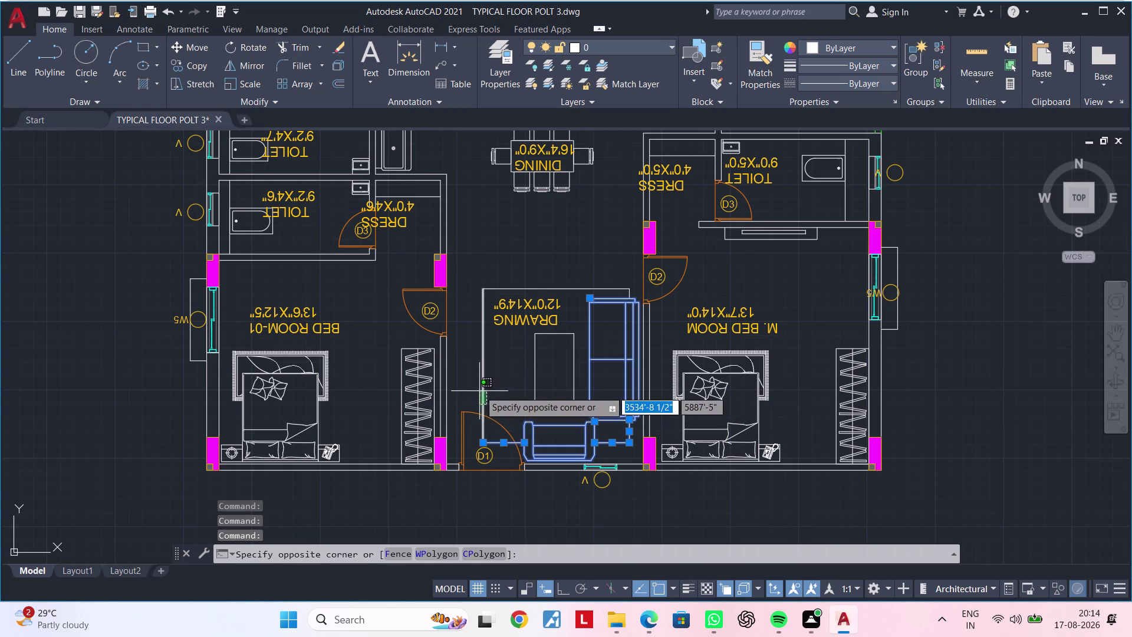
click(479, 390)
middle_drag(498, 383, 473, 470)
Add the centre table and the room label to the selection.
click(529, 375)
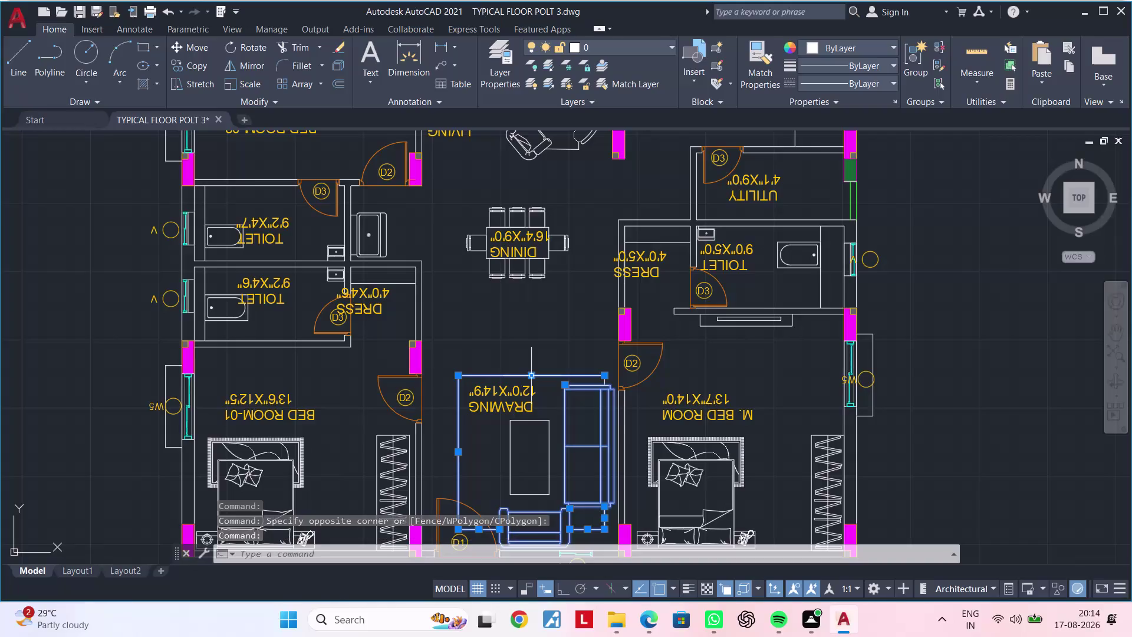
scroll(up, 3)
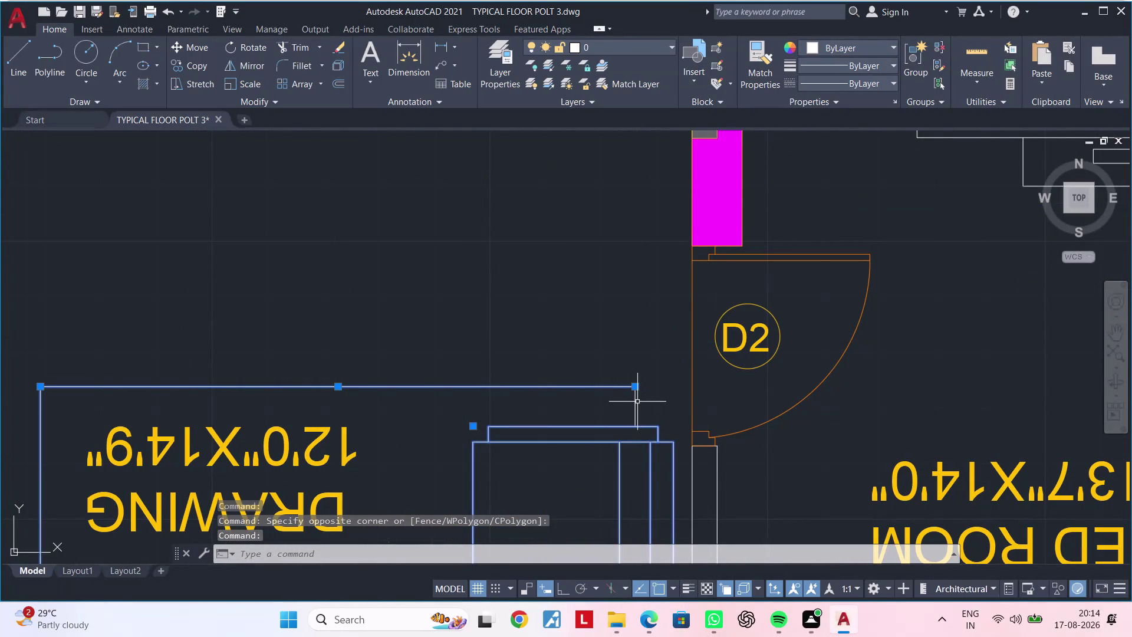
click(633, 404)
scroll(down, 3)
middle_drag(556, 399, 549, 356)
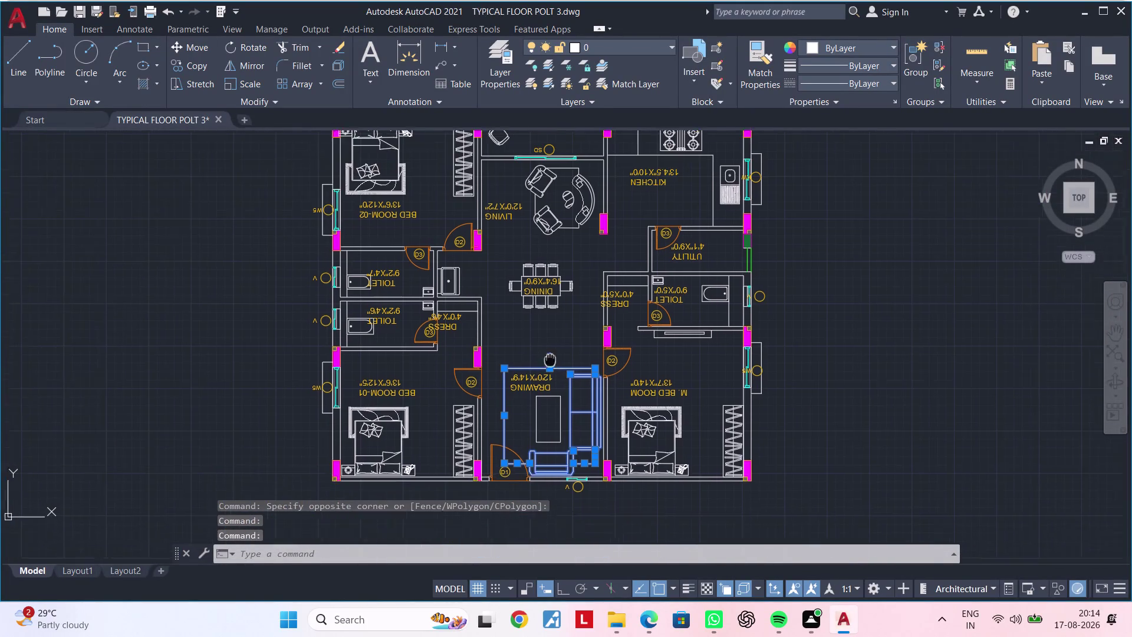
middle_drag(549, 356, 529, 323)
click(502, 346)
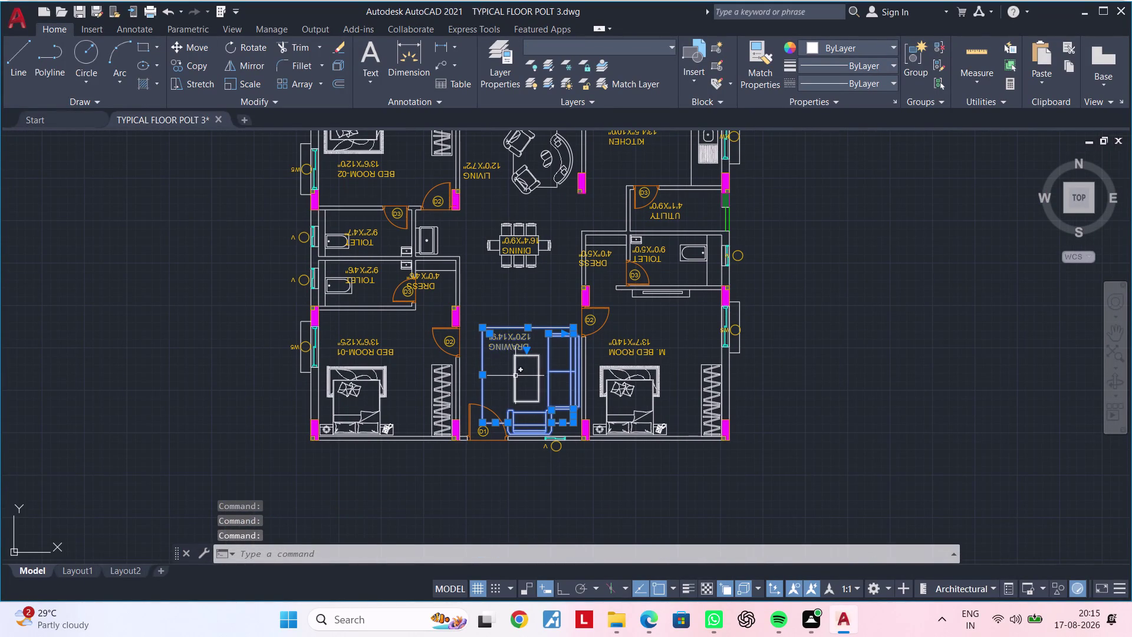
click(515, 375)
middle_drag(548, 367, 490, 362)
key(m)
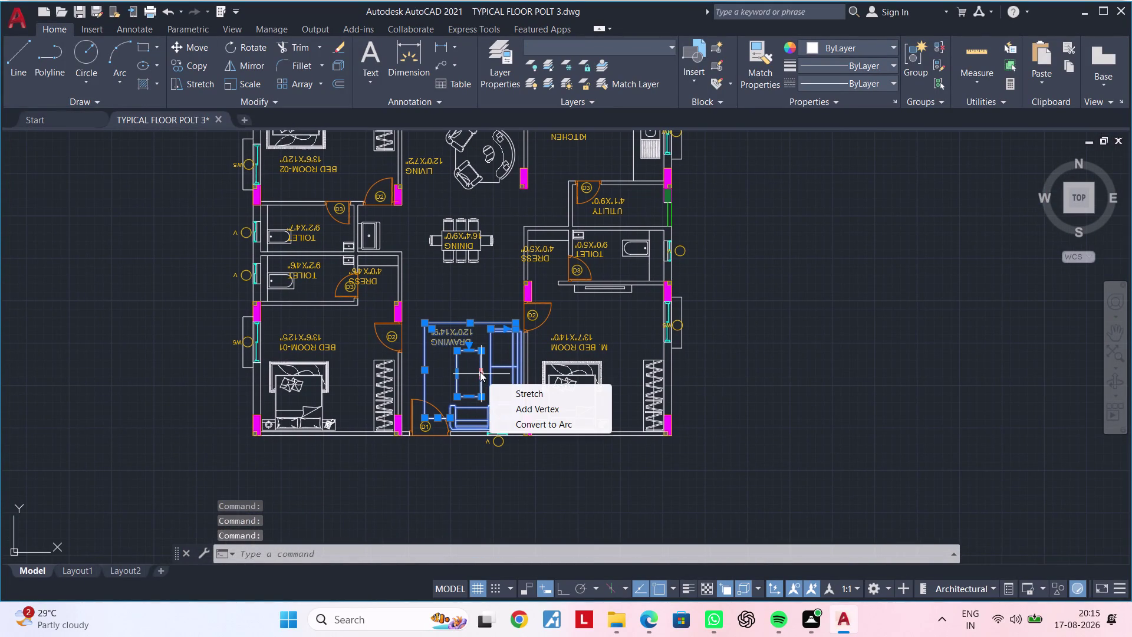
key(space)
click(472, 370)
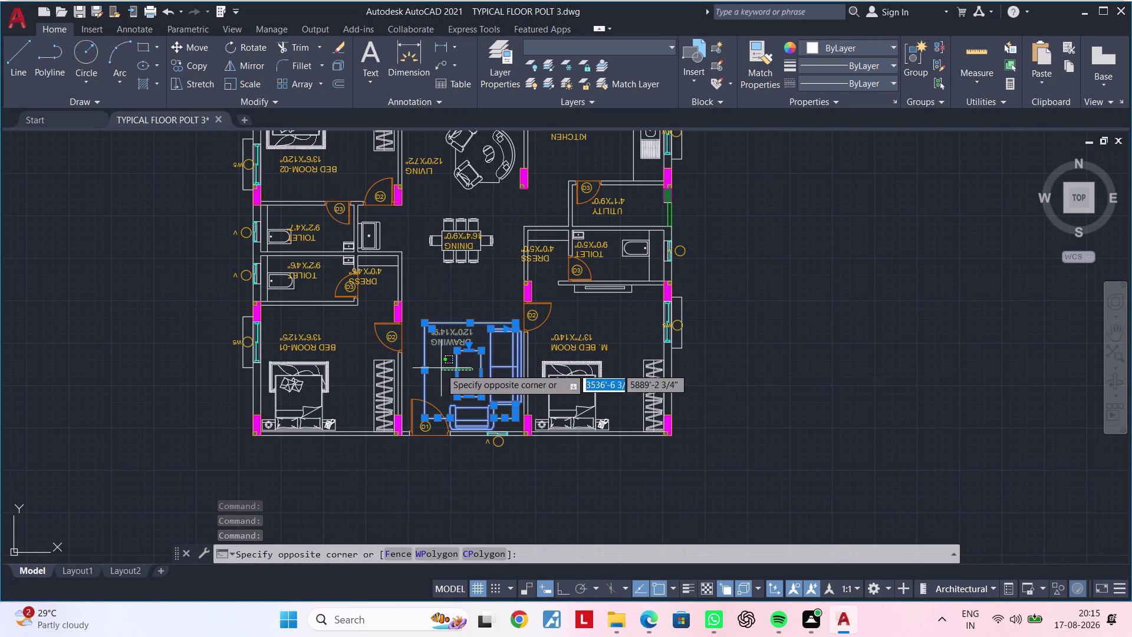
Move the ten selected objects into the empty space right of the plan.
key(m)
key(space)
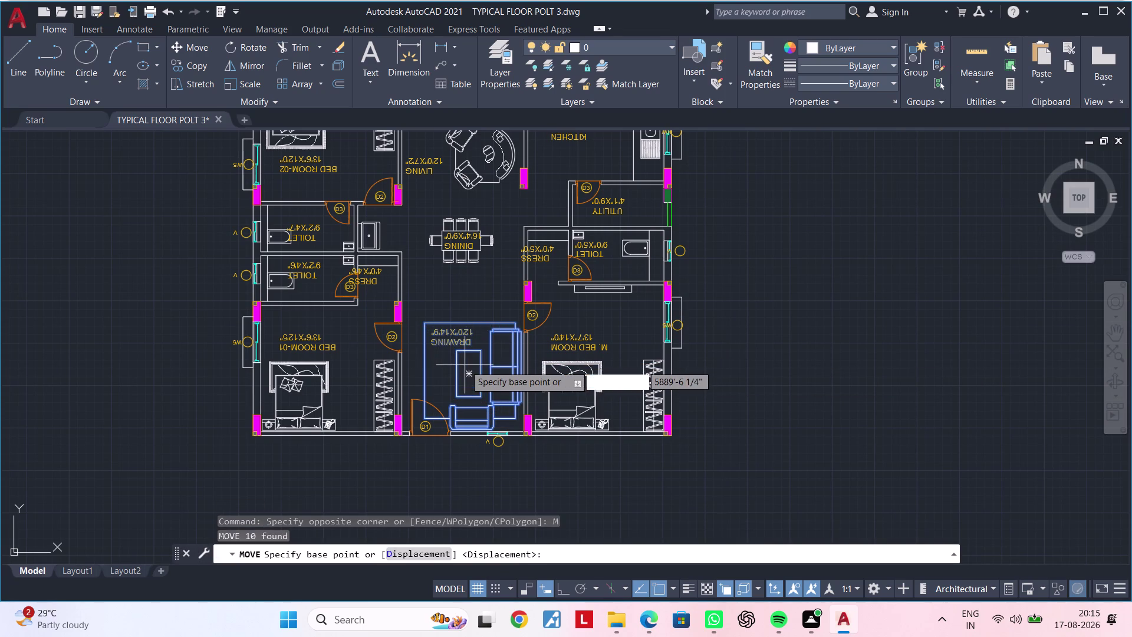
click(466, 364)
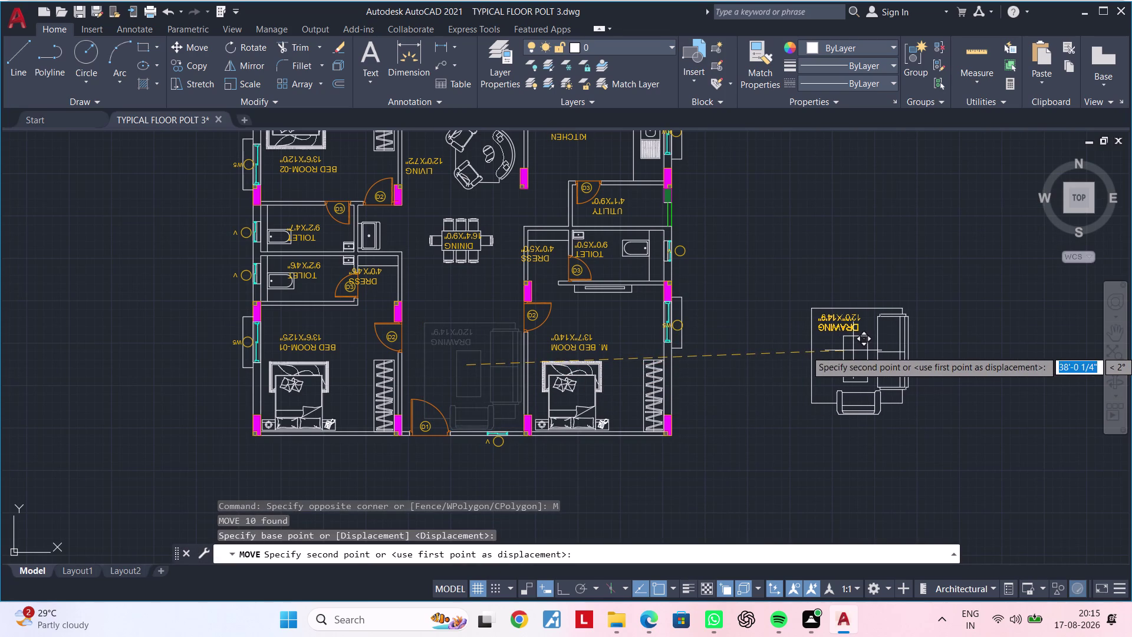
click(853, 351)
middle_drag(728, 407, 785, 382)
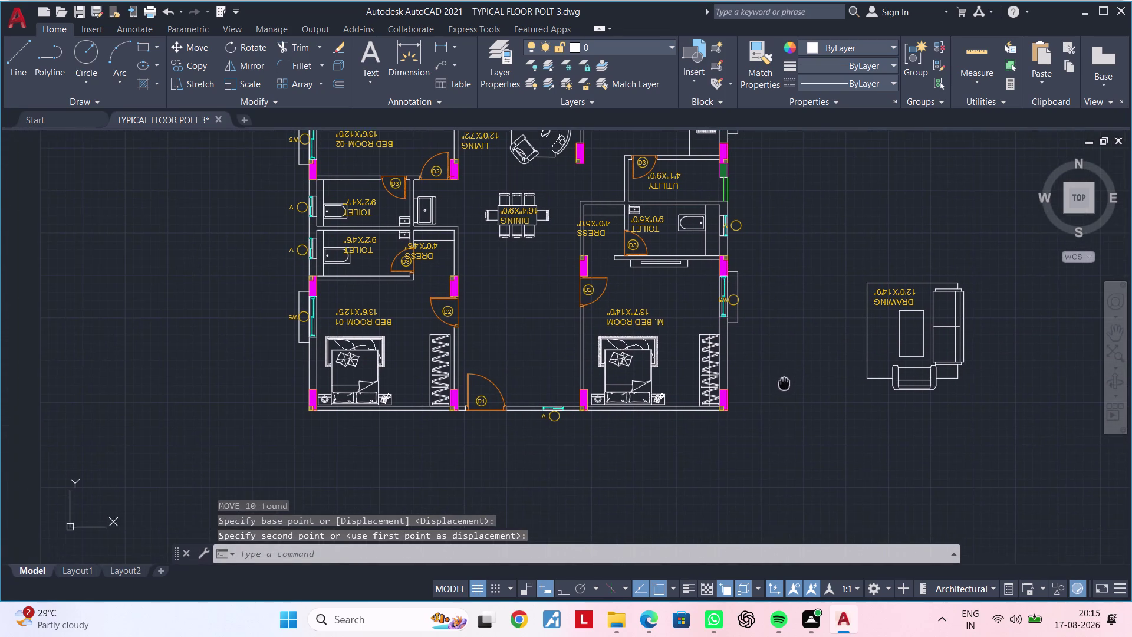
Window-select the small front-wall window and its V tag.
middle_drag(784, 382, 785, 381)
scroll(up, 3)
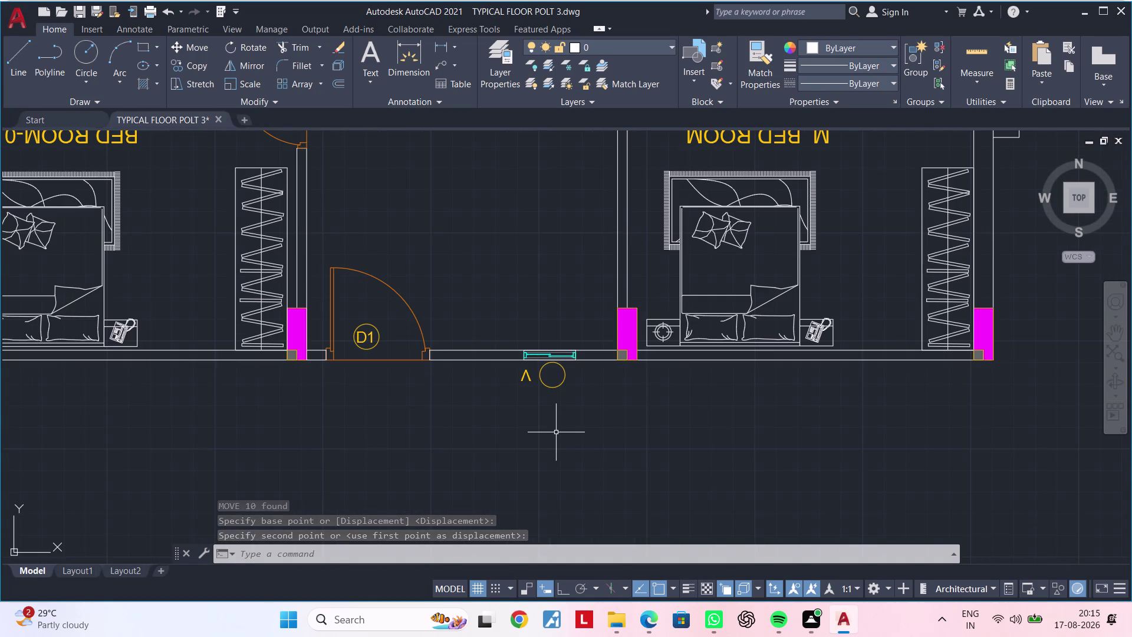
middle_drag(556, 432, 557, 498)
click(576, 464)
key(Escape)
click(496, 399)
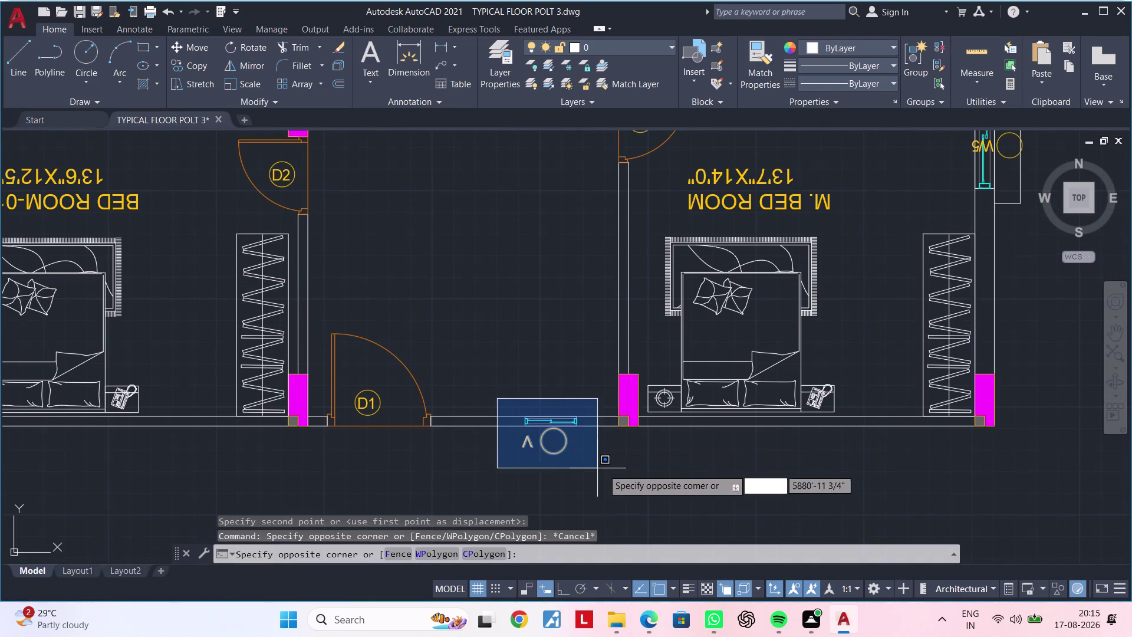
click(579, 477)
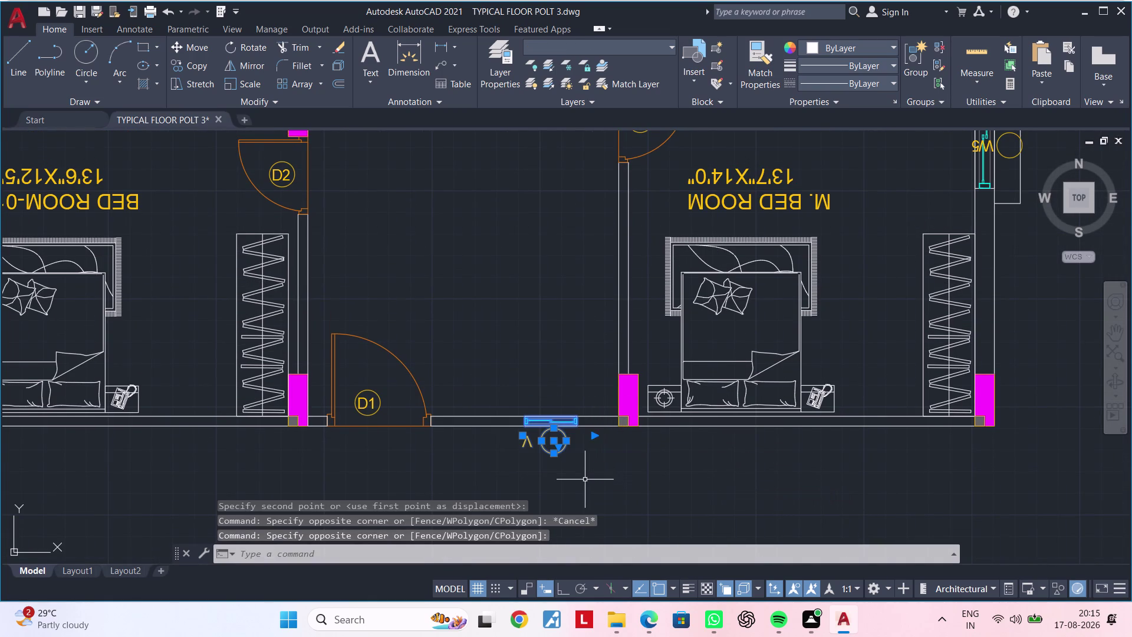
Move the window and V tag below the relocated drawing room furniture.
text(M)
key(space)
click(544, 449)
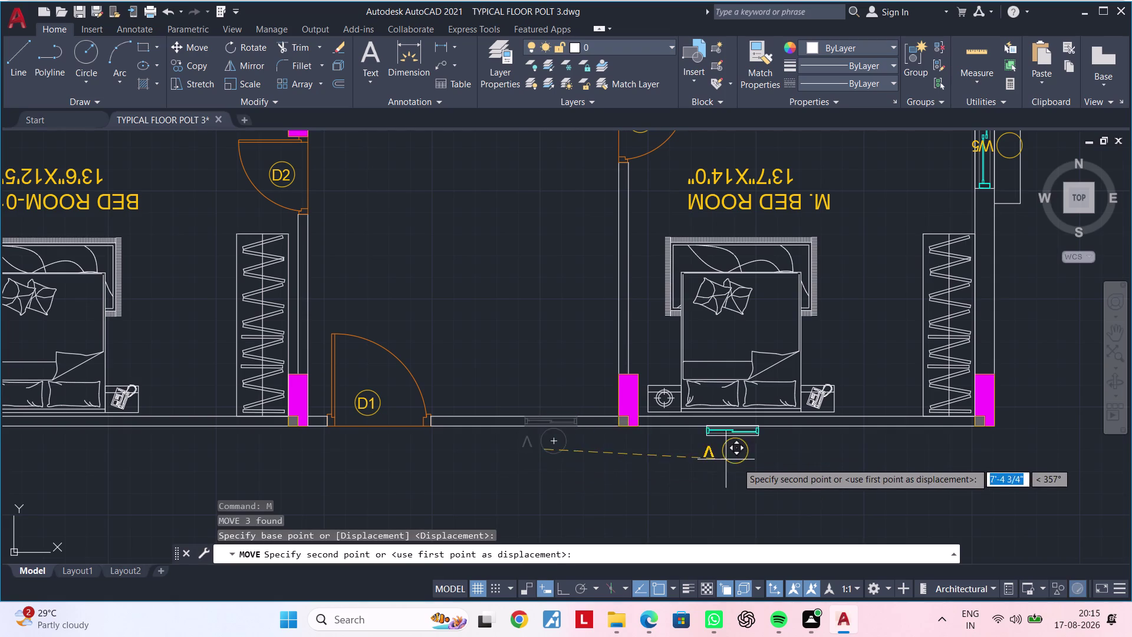
scroll(down, 3)
middle_drag(759, 464, 672, 478)
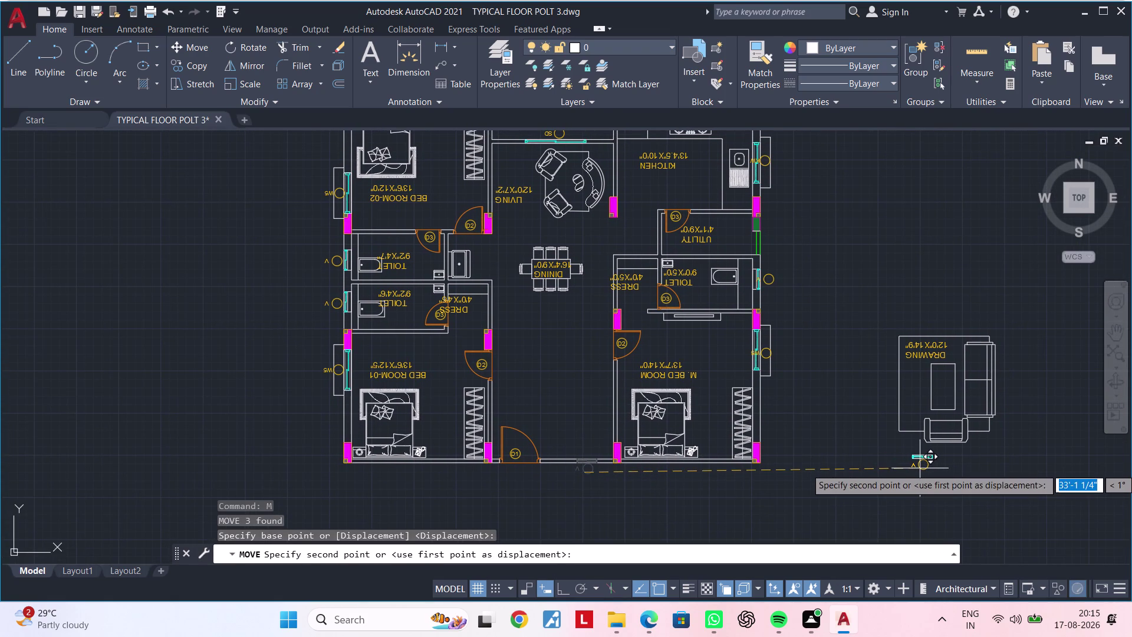
click(920, 468)
key(Escape)
scroll(up, 3)
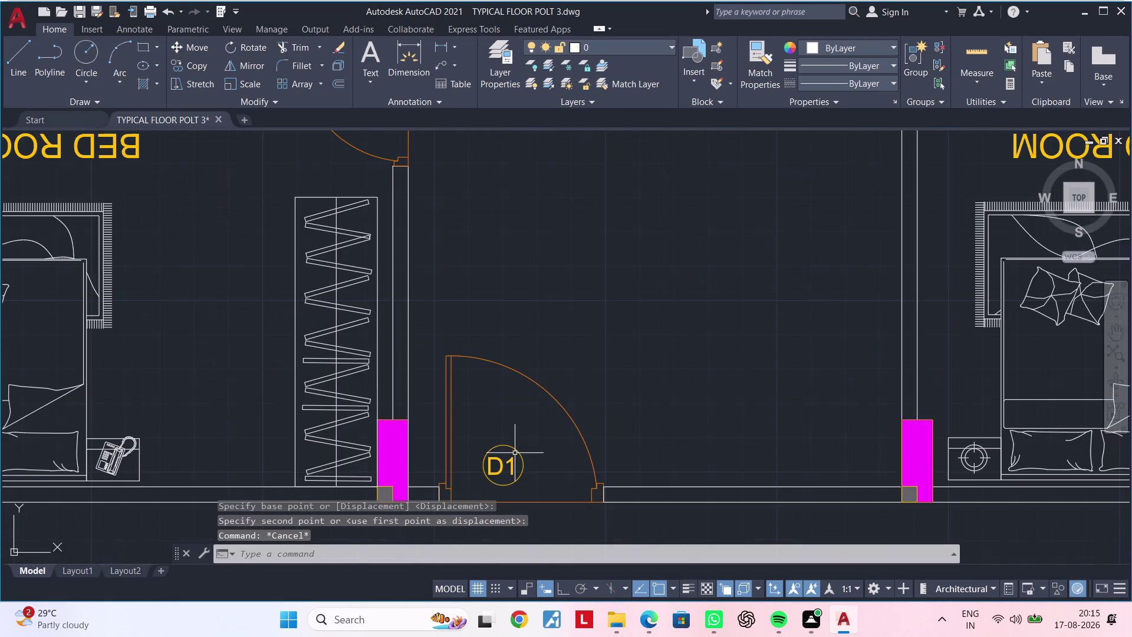
scroll(down, 3)
middle_drag(611, 437, 480, 598)
scroll(up, 3)
scroll(down, 3)
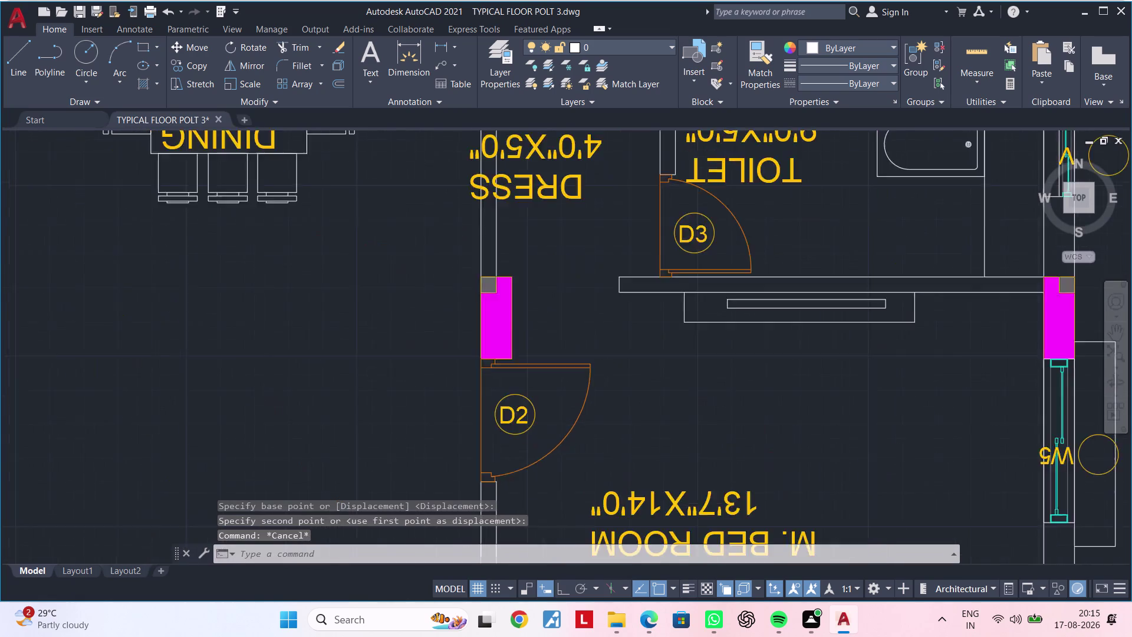
scroll(down, 3)
scroll(up, 3)
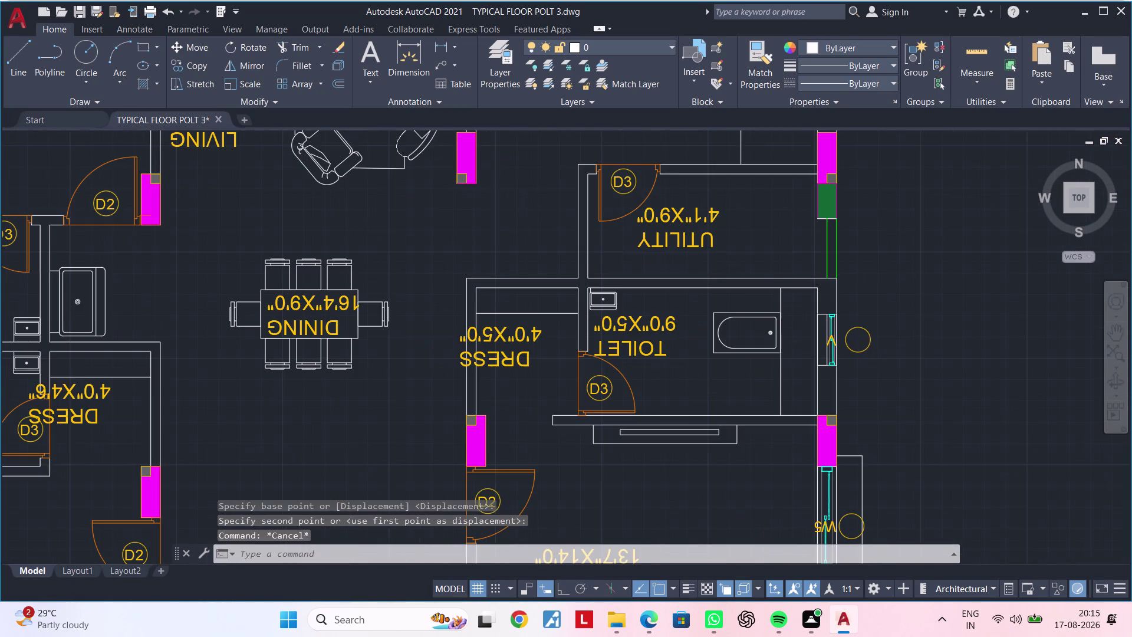
scroll(down, 3)
middle_drag(648, 356, 659, 482)
scroll(down, 3)
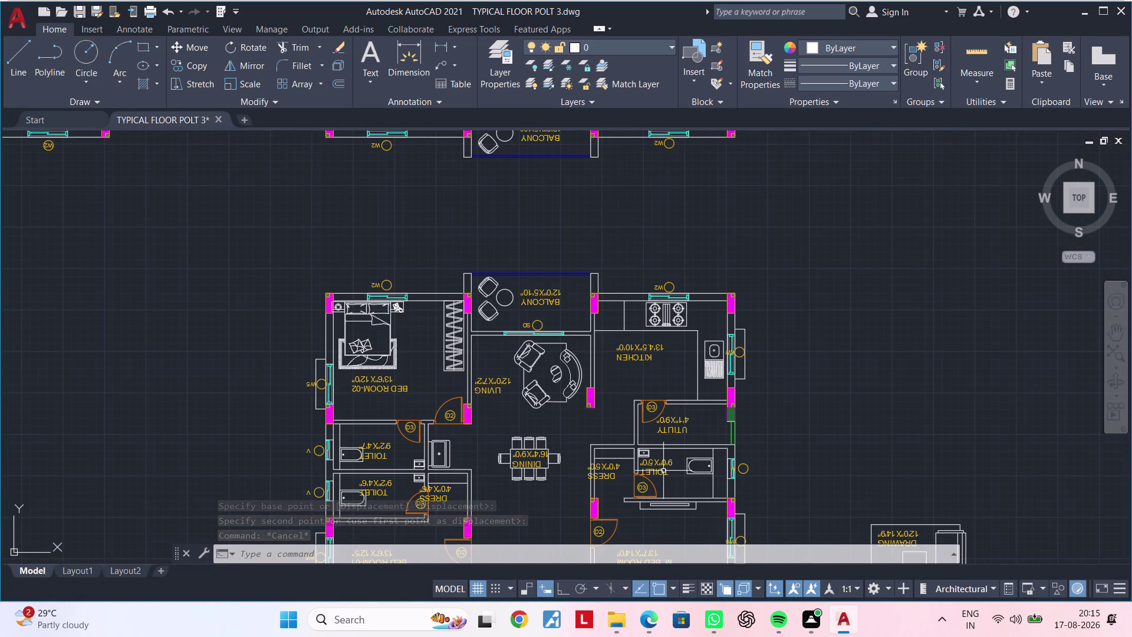
middle_drag(663, 479, 658, 581)
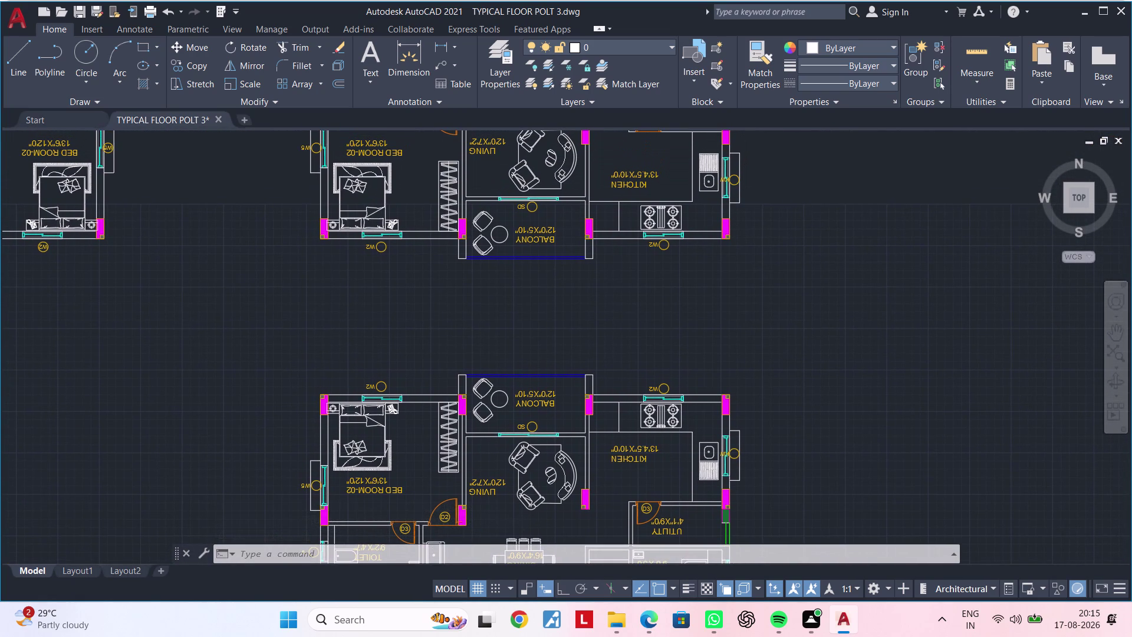
middle_drag(658, 581, 957, 583)
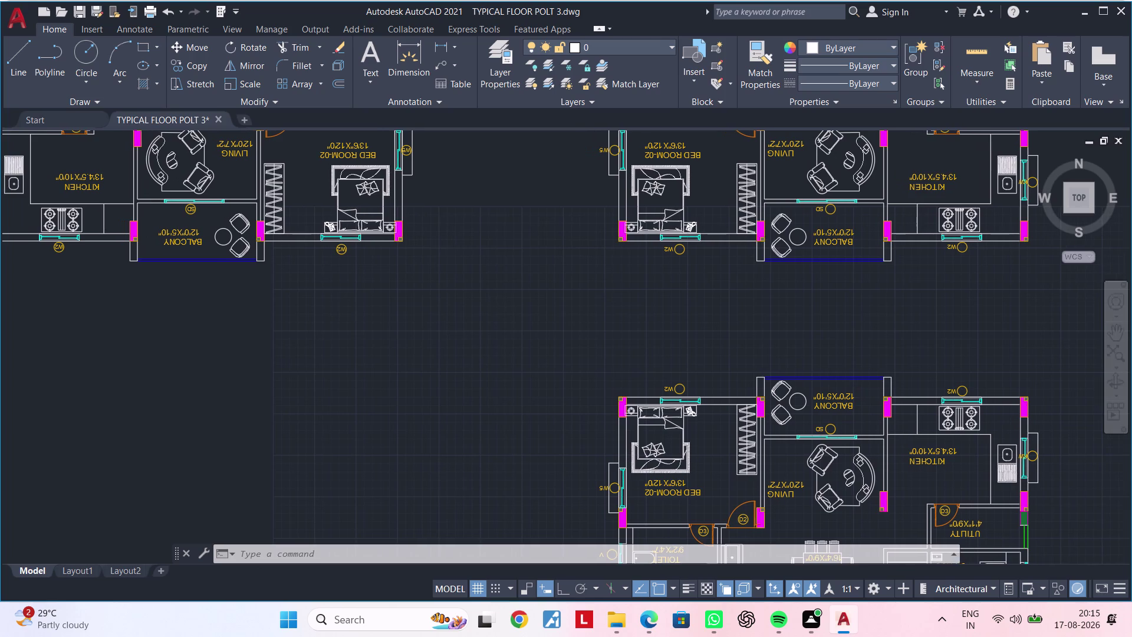
middle_drag(957, 583, 1072, 590)
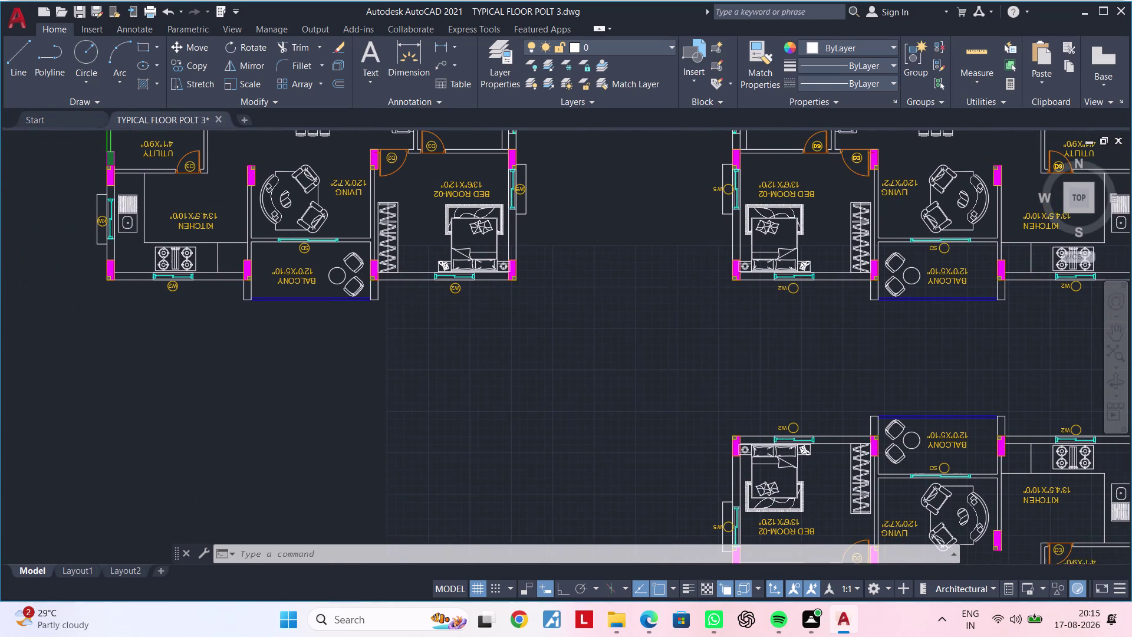
middle_drag(1072, 590, 1071, 590)
middle_drag(631, 552, 628, 535)
scroll(down, 3)
middle_drag(592, 352, 629, 460)
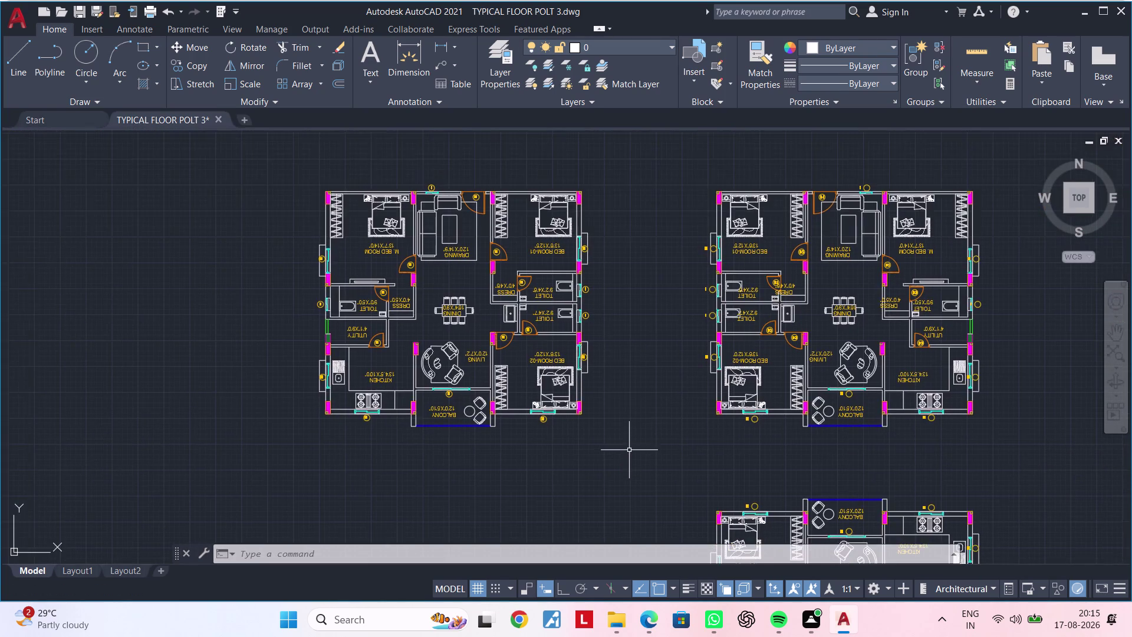
scroll(down, 3)
middle_drag(628, 446, 570, 262)
scroll(up, 3)
middle_drag(595, 373, 385, 334)
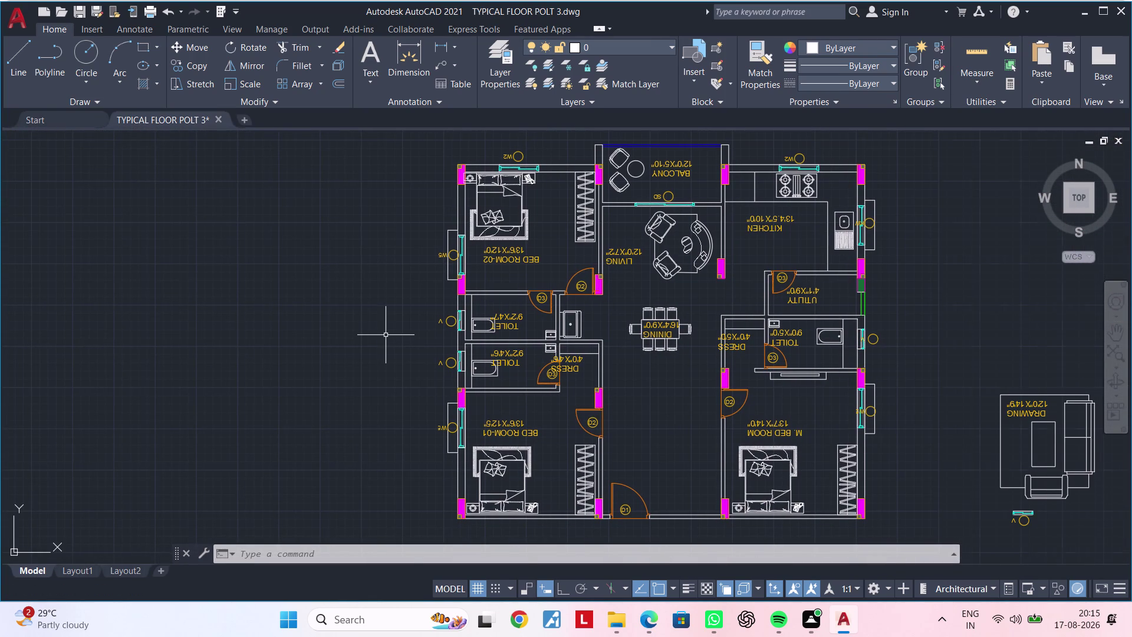
middle_drag(397, 337, 270, 338)
scroll(down, 3)
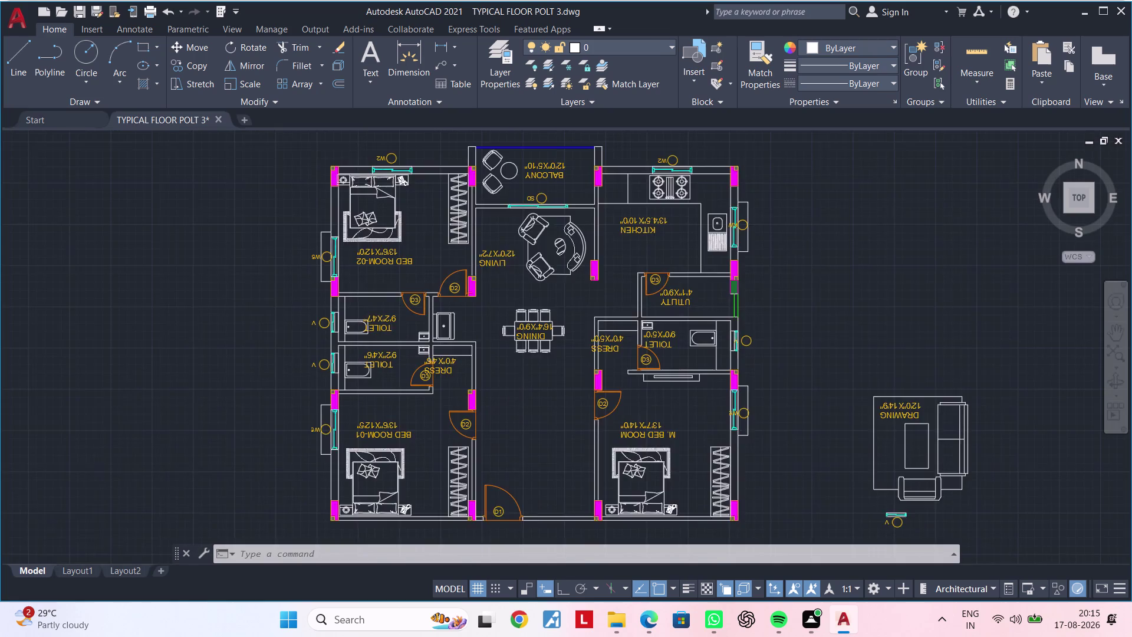
middle_drag(273, 338, 260, 343)
drag(260, 206, 268, 214)
click(598, 485)
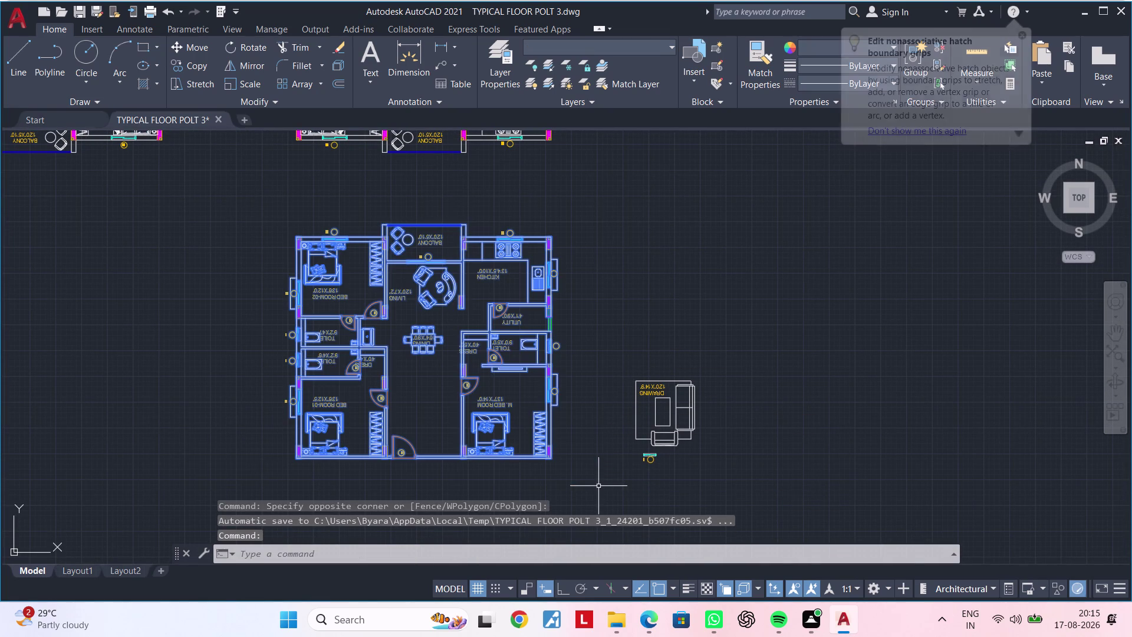
middle_drag(598, 451, 524, 437)
key(Escape)
key(Escape)
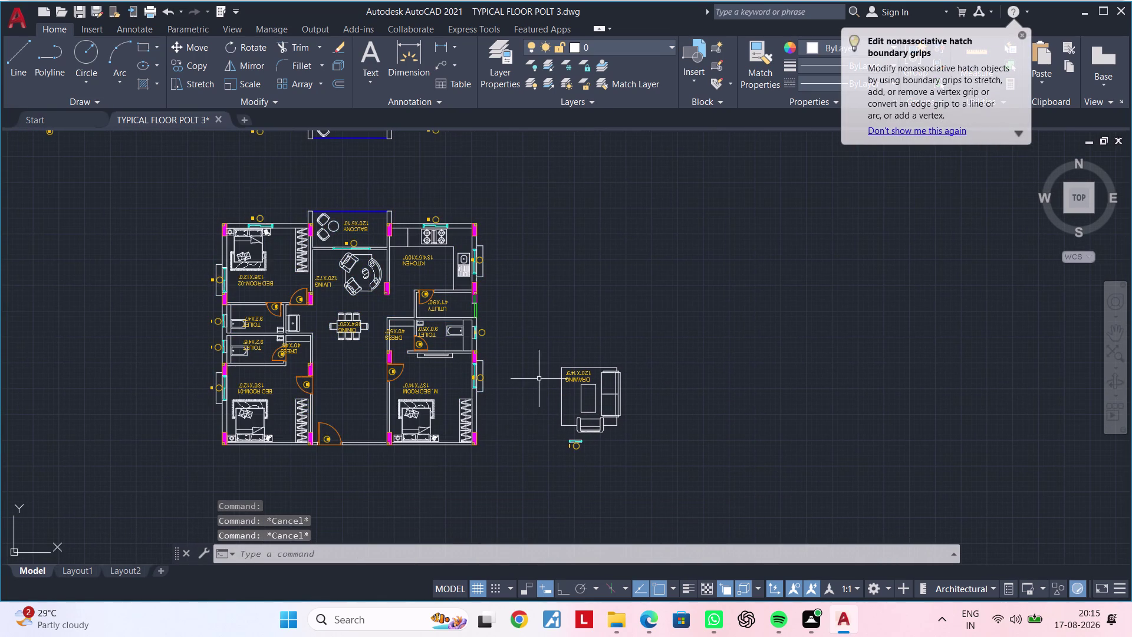
key(Escape)
click(153, 192)
click(536, 472)
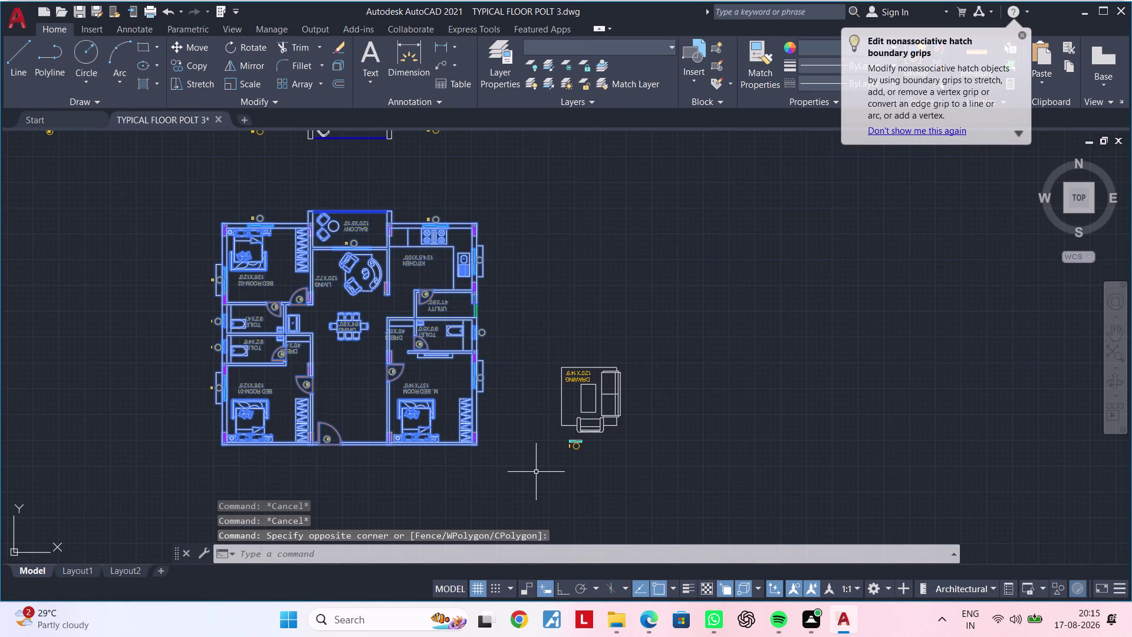
text(MI)
key(space)
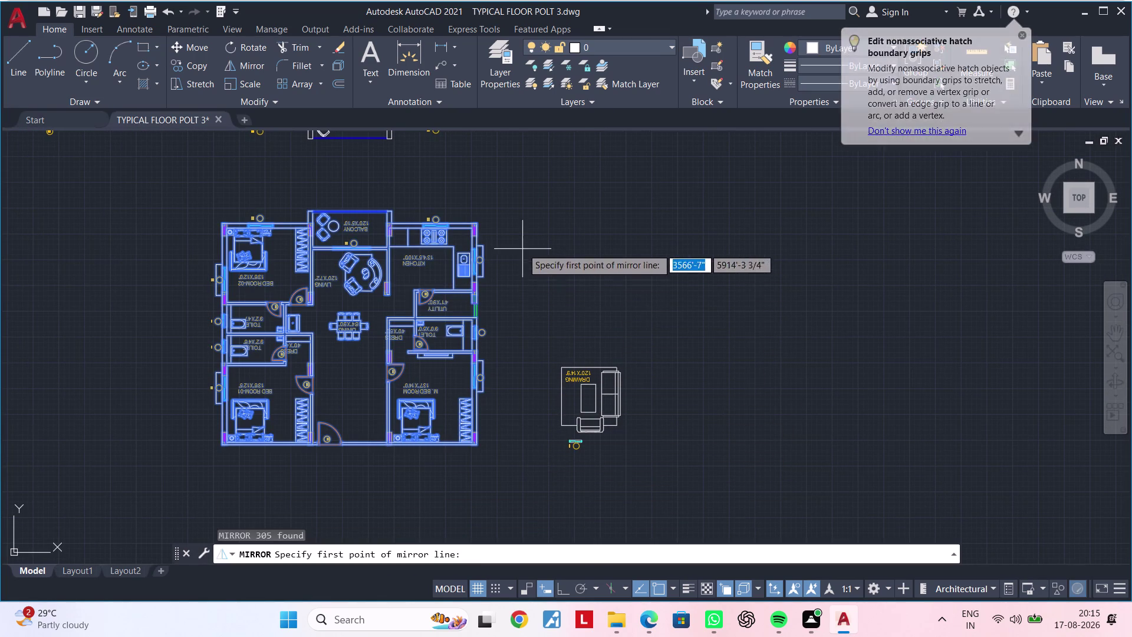
drag(522, 247, 524, 260)
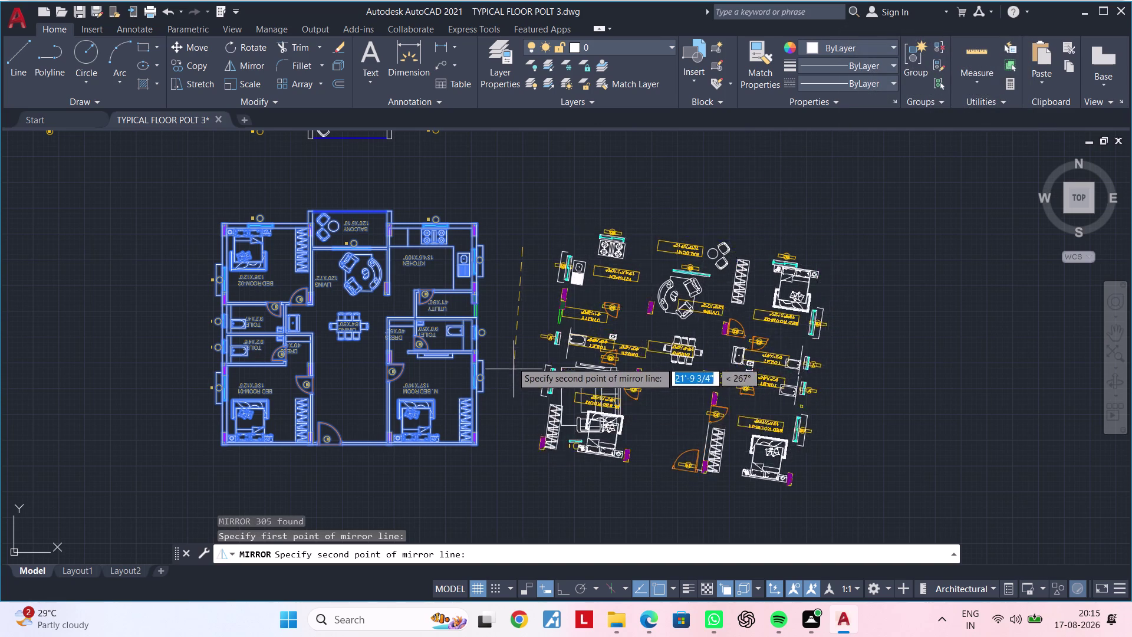
scroll(up, 3)
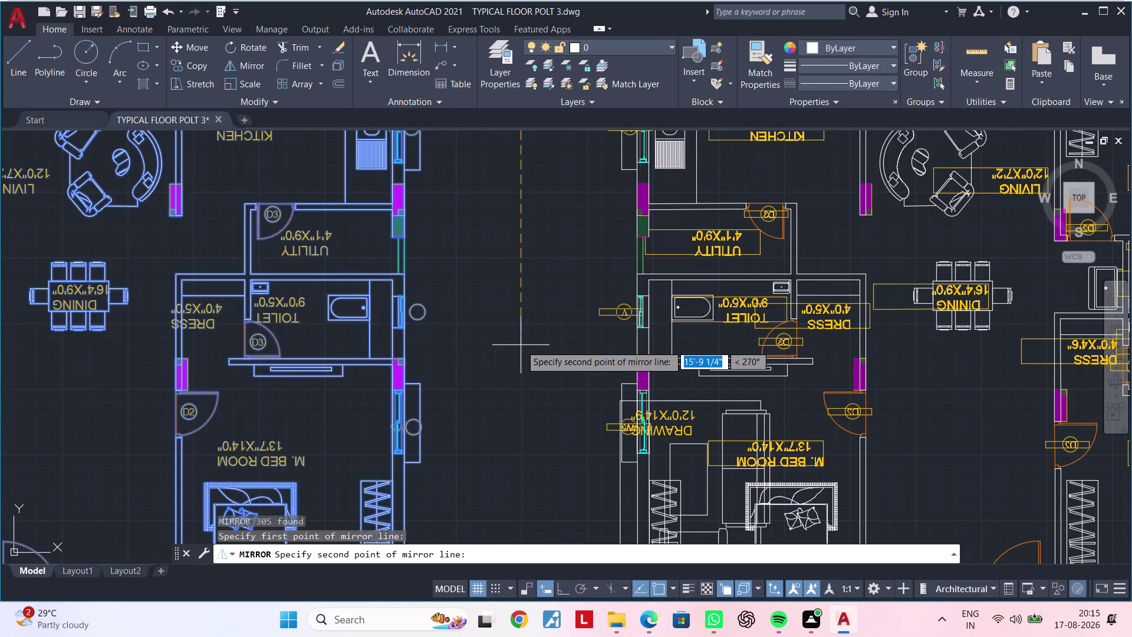
scroll(down, 3)
scroll(down, 3)
key(Escape)
key(Escape)
middle_drag(520, 359, 527, 349)
click(370, 273)
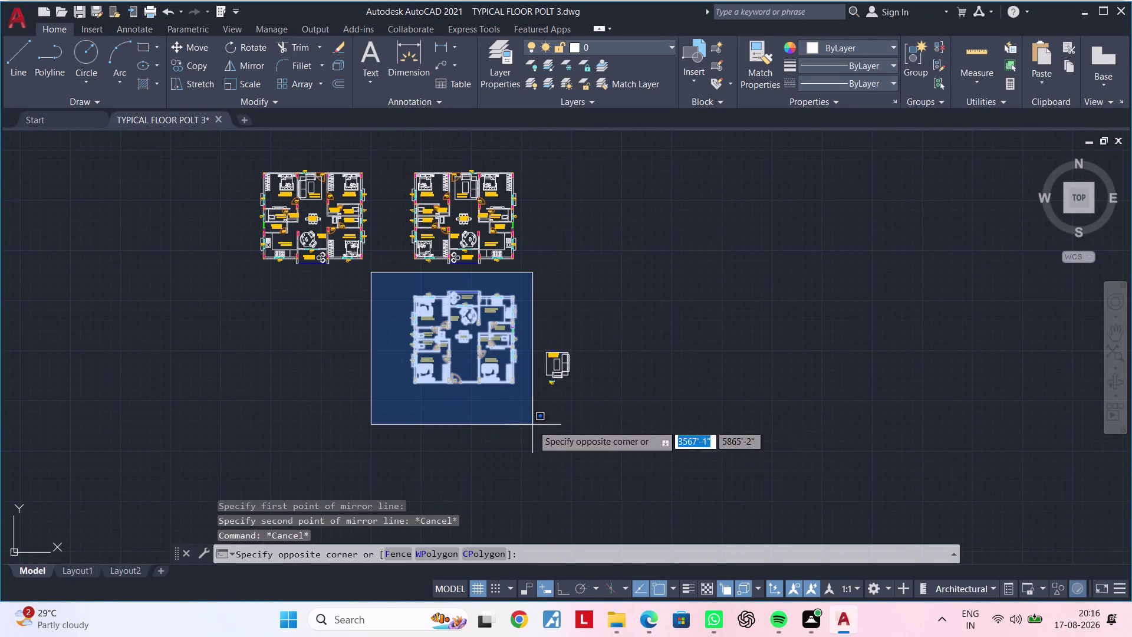
click(532, 424)
text(RO)
key(space)
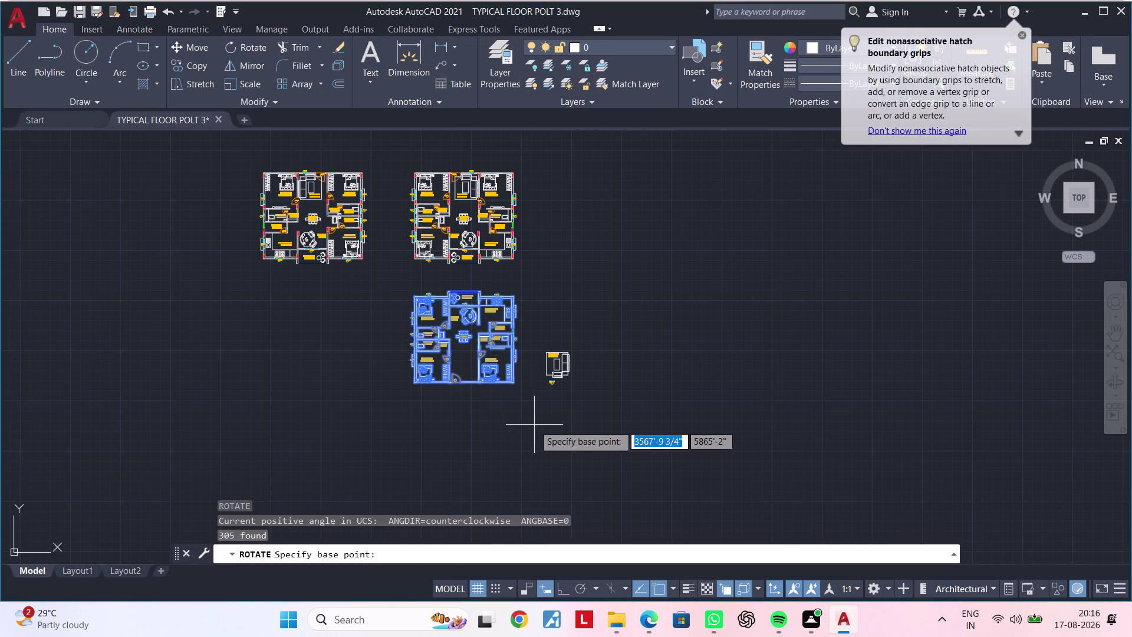
click(547, 304)
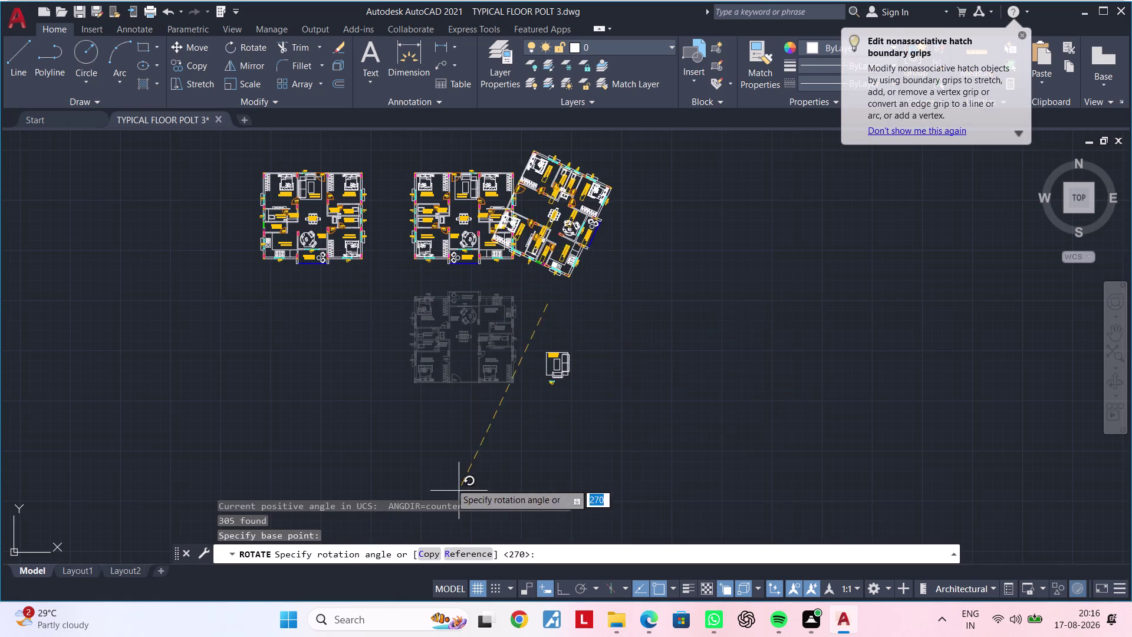
scroll(up, 3)
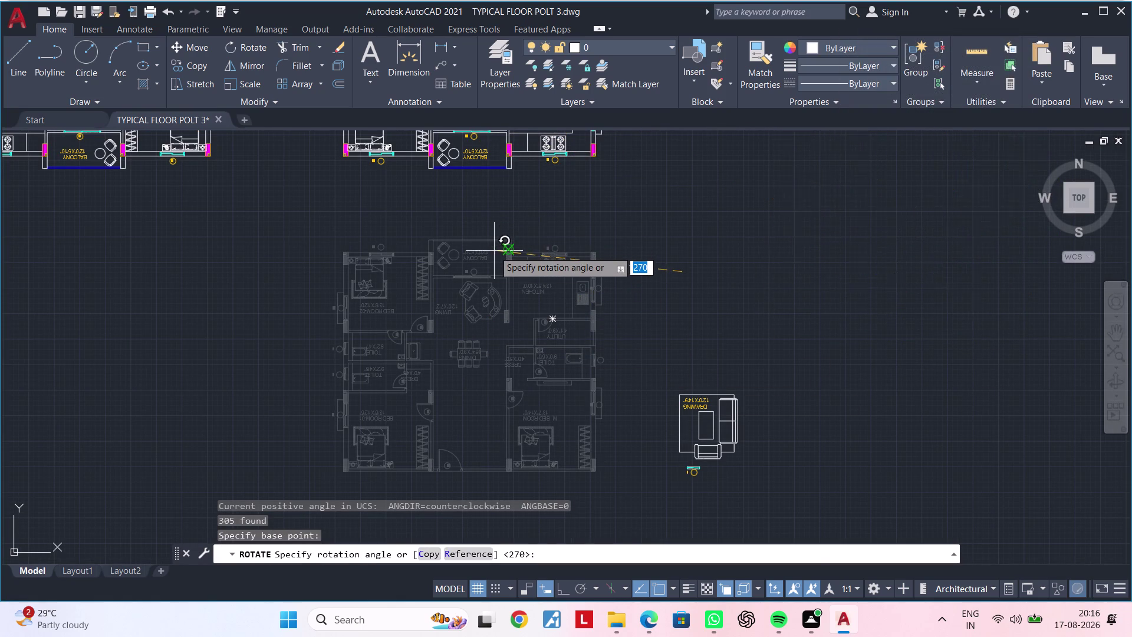
scroll(up, 3)
scroll(down, 3)
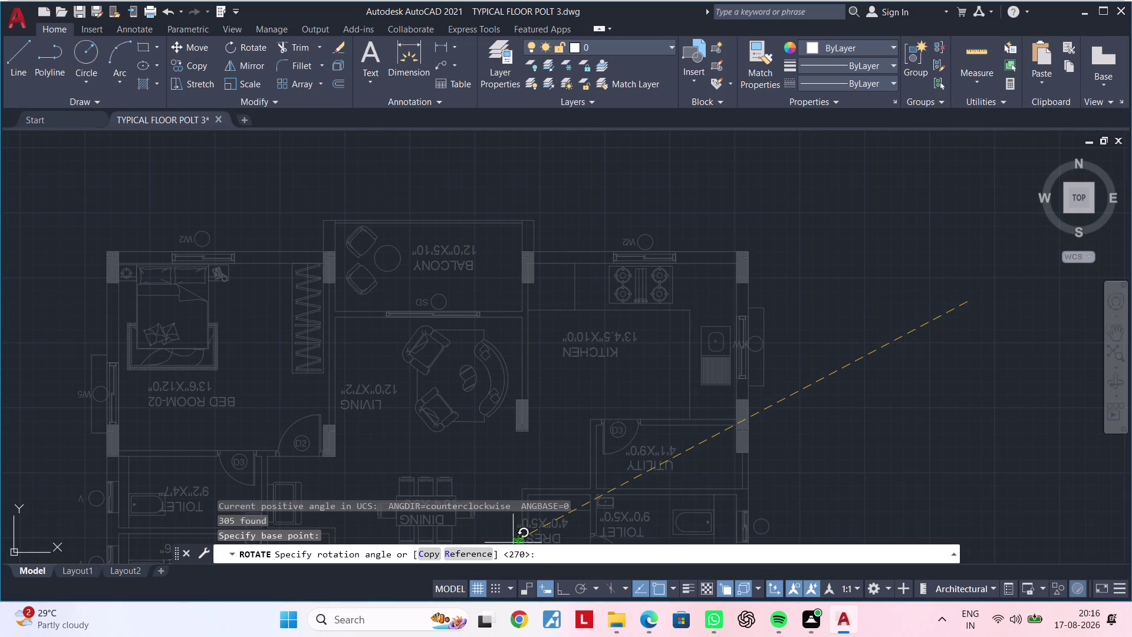
click(567, 594)
scroll(down, 3)
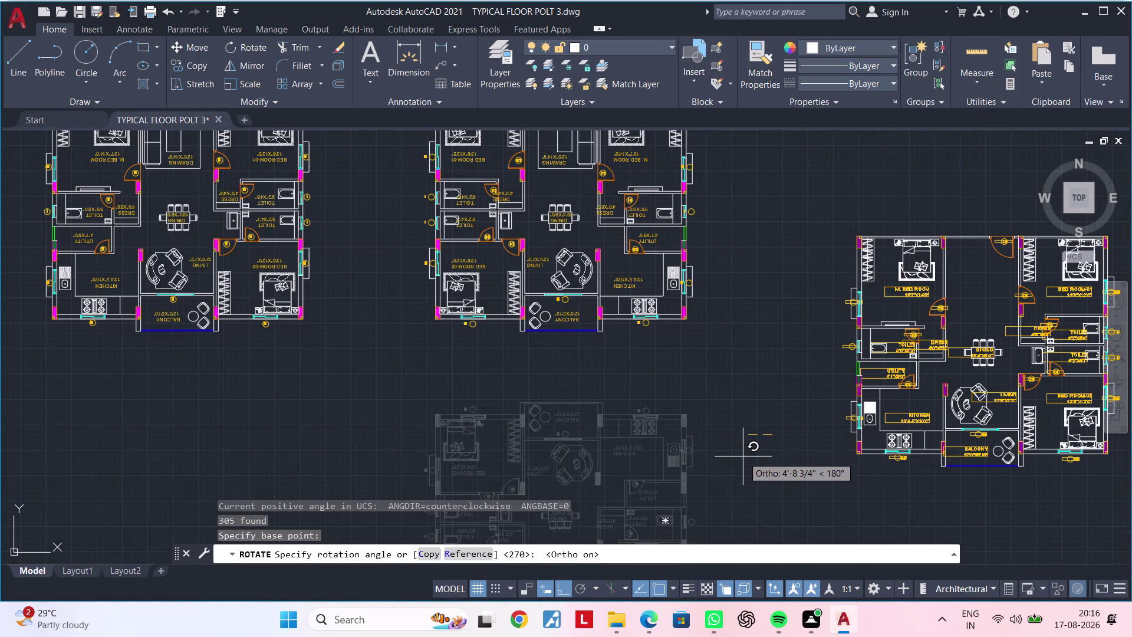
middle_drag(743, 456, 622, 457)
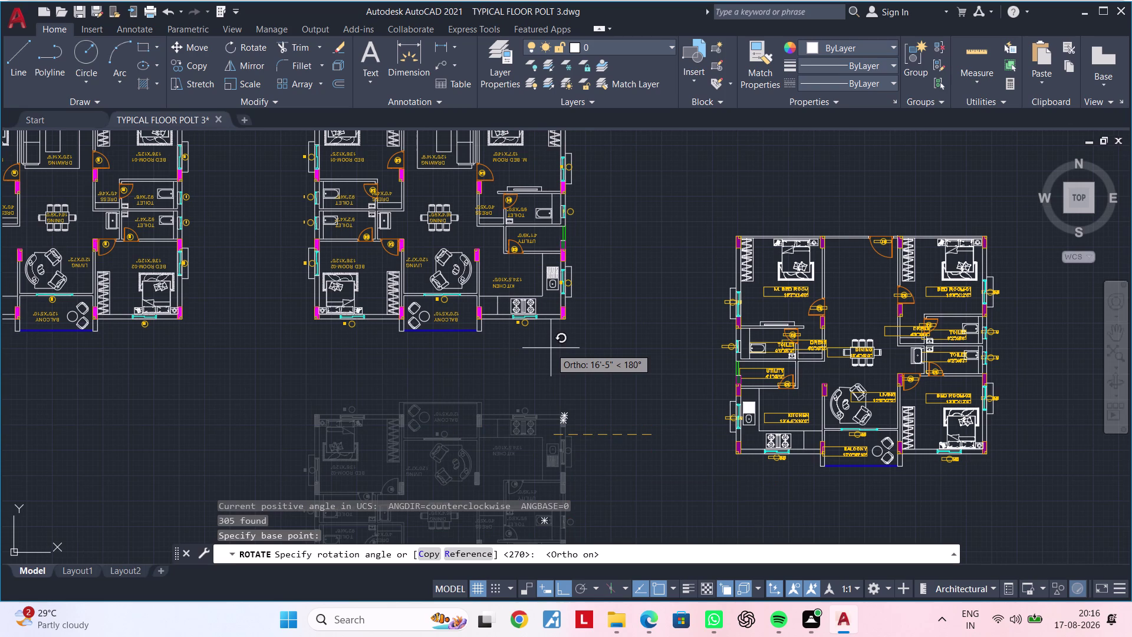
key(Escape)
key(Escape)
middle_drag(438, 424, 465, 366)
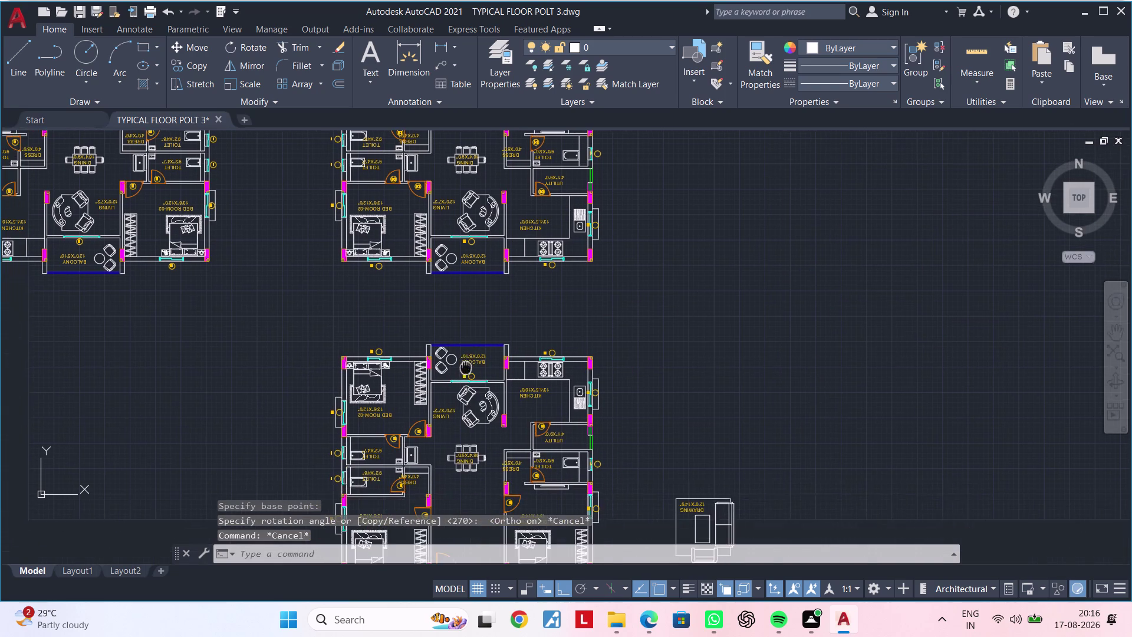
Delete the BED ROOM-02 label from the floor plan.
middle_drag(465, 397, 485, 338)
scroll(up, 3)
middle_drag(394, 357, 377, 391)
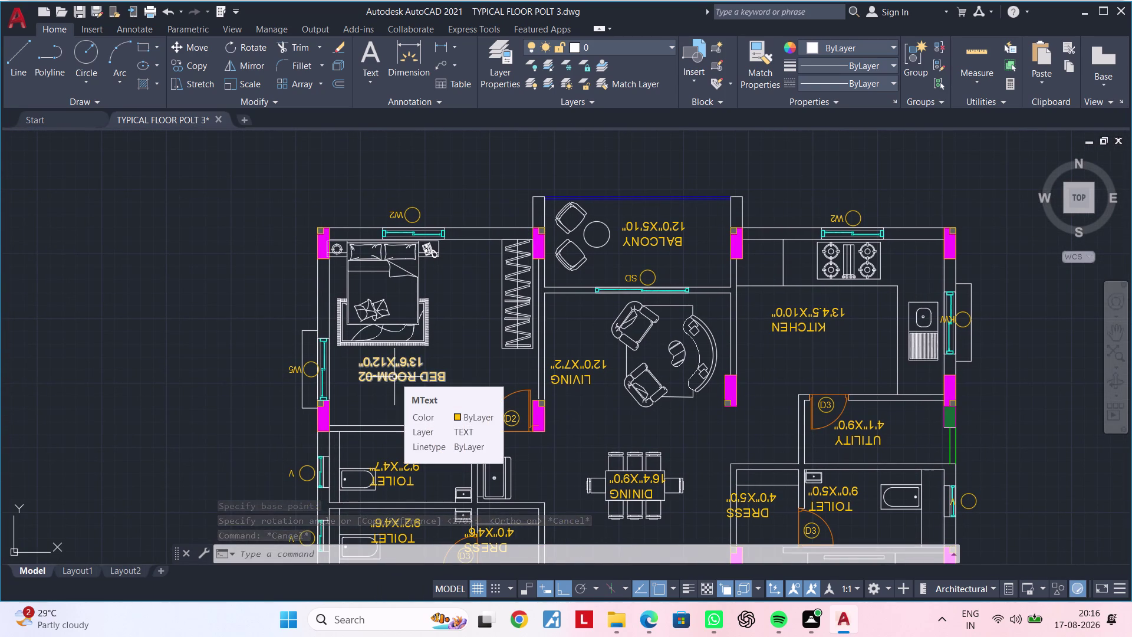
click(394, 377)
key(Delete)
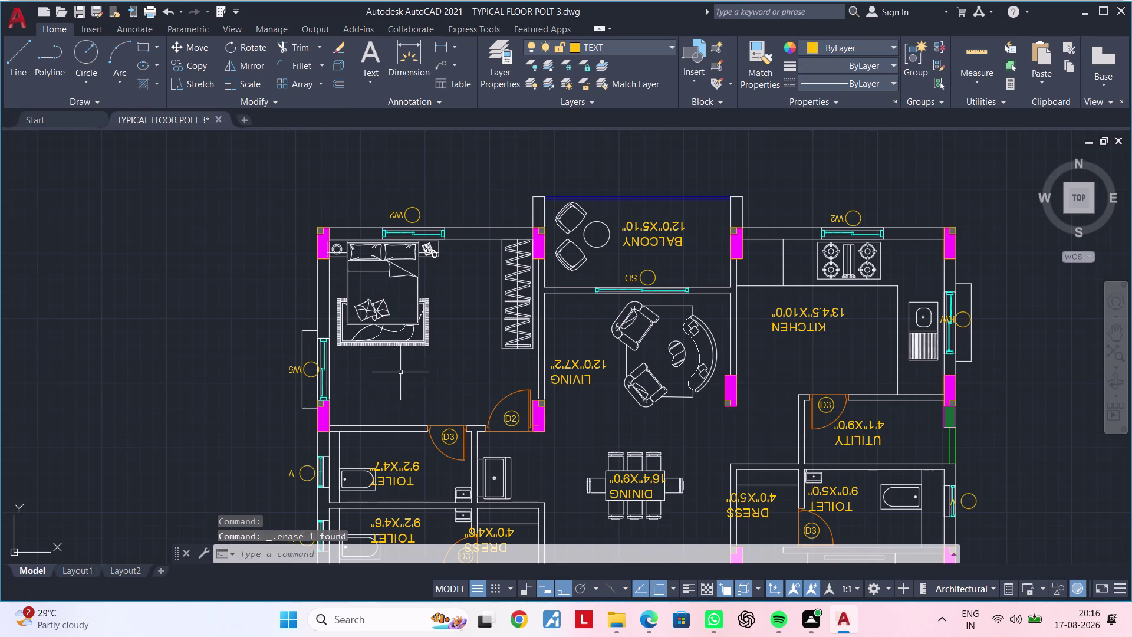
Erase the W2 window tag, both its text and its circle.
click(408, 214)
key(Delete)
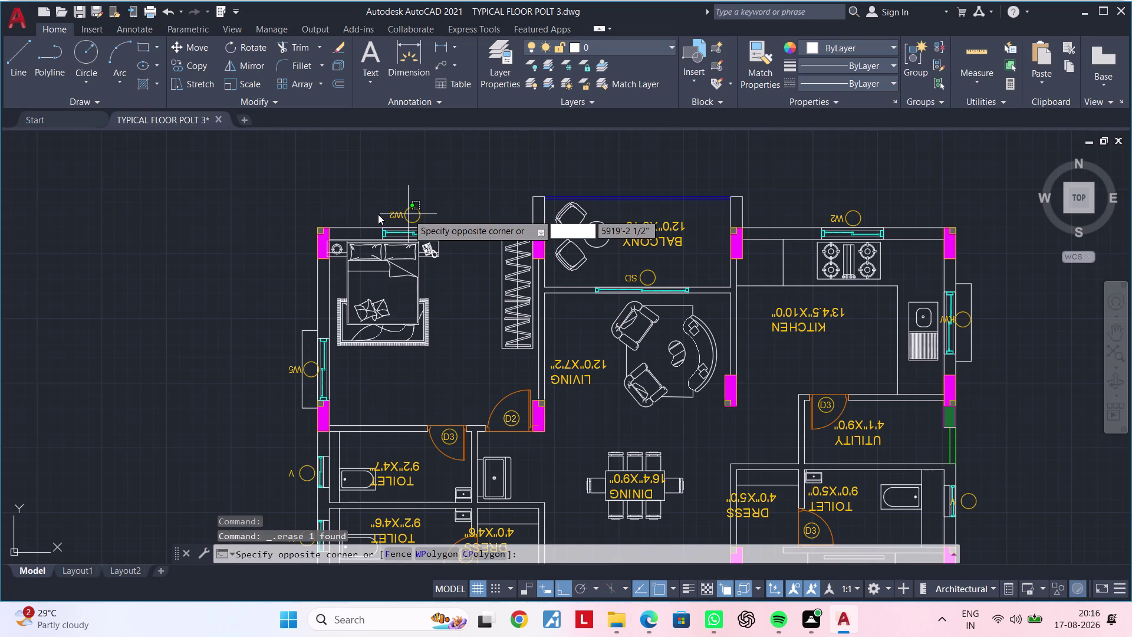
key(Escape)
key(Escape)
click(428, 205)
click(385, 214)
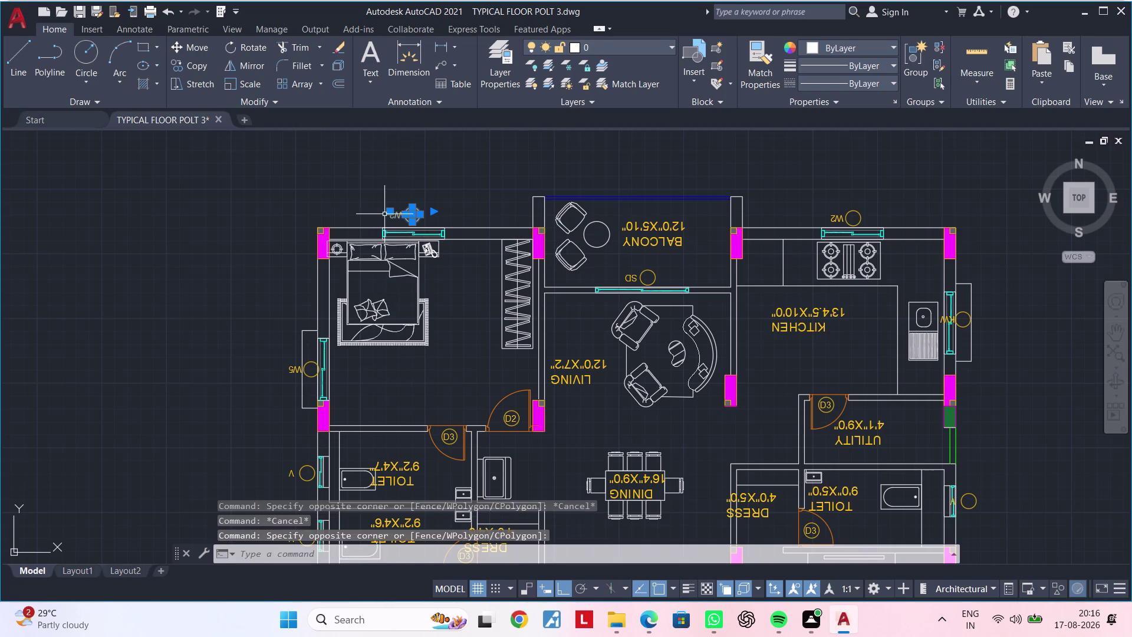
key(Delete)
scroll(up, 3)
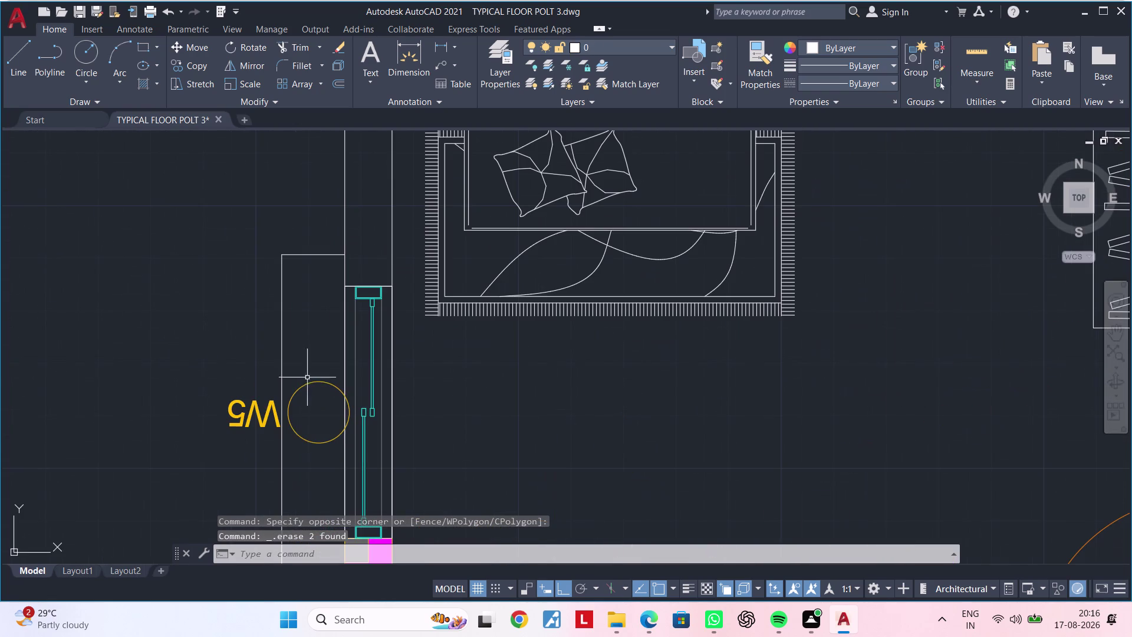
Erase the W5 window tag's circle and text.
click(312, 383)
key(Delete)
click(256, 407)
scroll(down, 3)
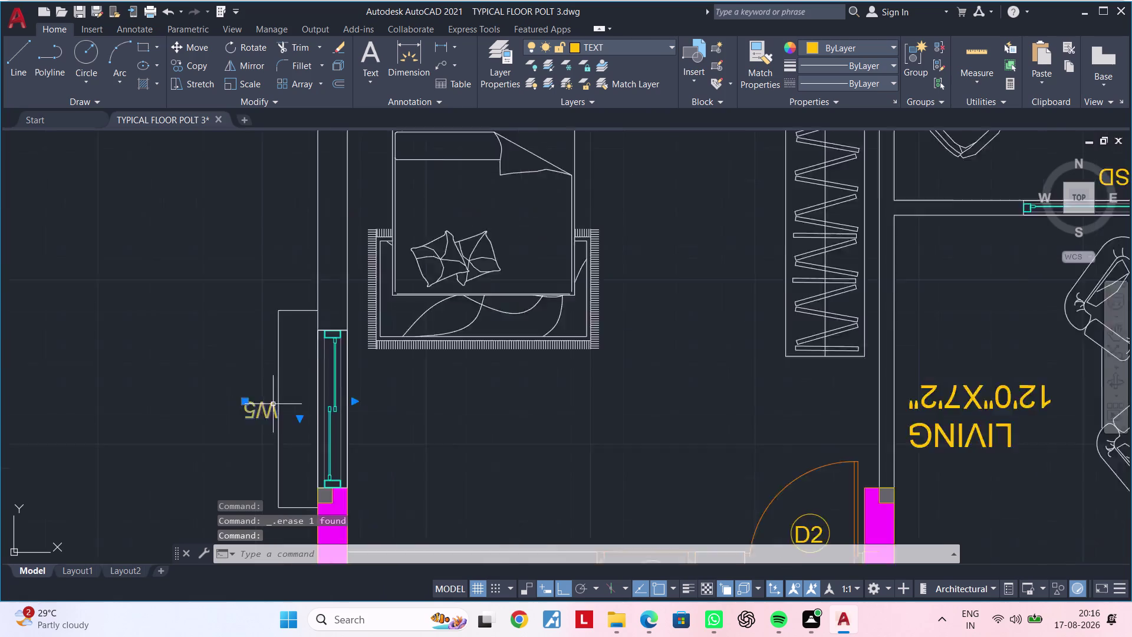
scroll(down, 3)
key(Delete)
Erase the window tags beside the upper and lower toilets.
middle_drag(296, 396, 310, 302)
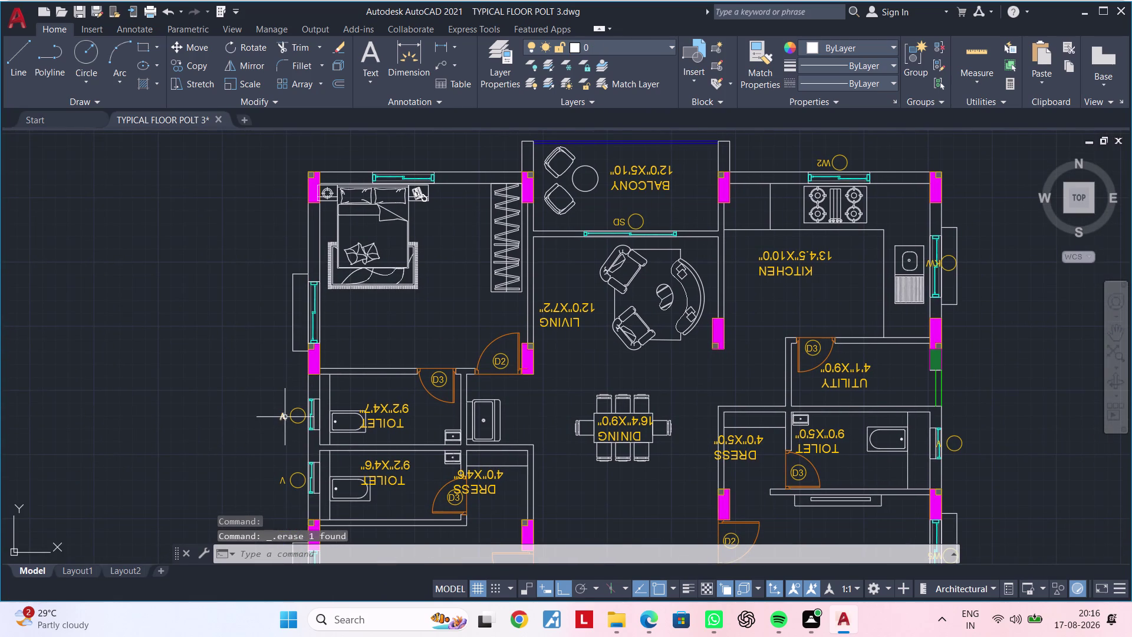
click(284, 416)
key(Delete)
click(294, 411)
scroll(down, 3)
middle_drag(291, 414, 271, 340)
key(Delete)
scroll(up, 3)
click(273, 380)
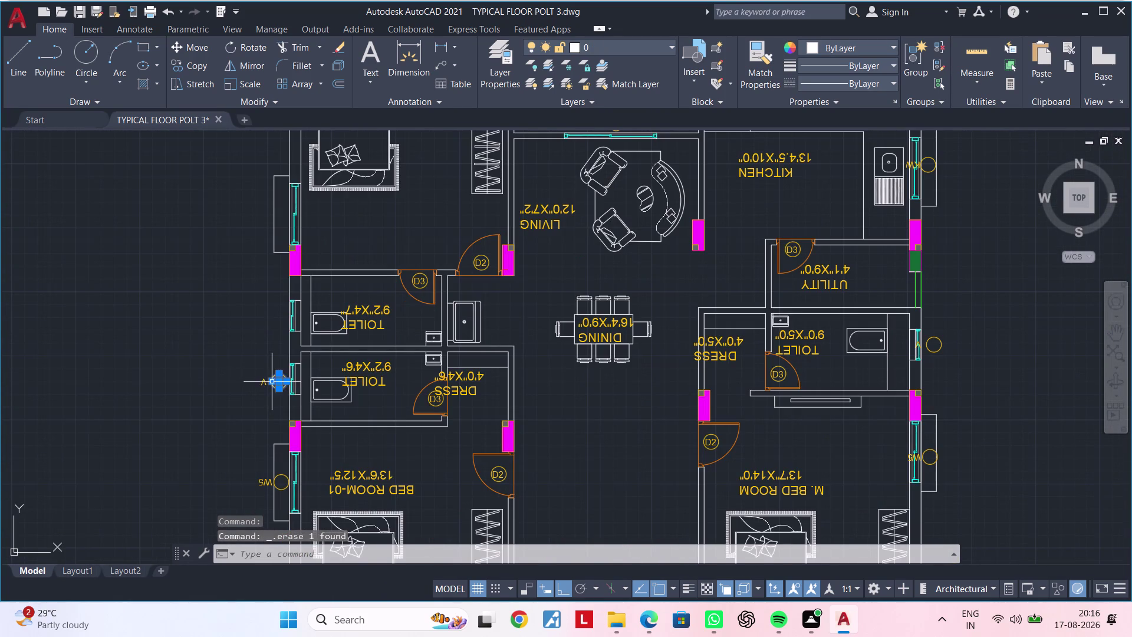
key(Delete)
click(266, 384)
key(Delete)
Erase the window tag by BED ROOM-01, then delete the BED ROOM-01 label.
middle_drag(272, 370, 269, 306)
scroll(up, 3)
click(265, 424)
key(Delete)
click(284, 411)
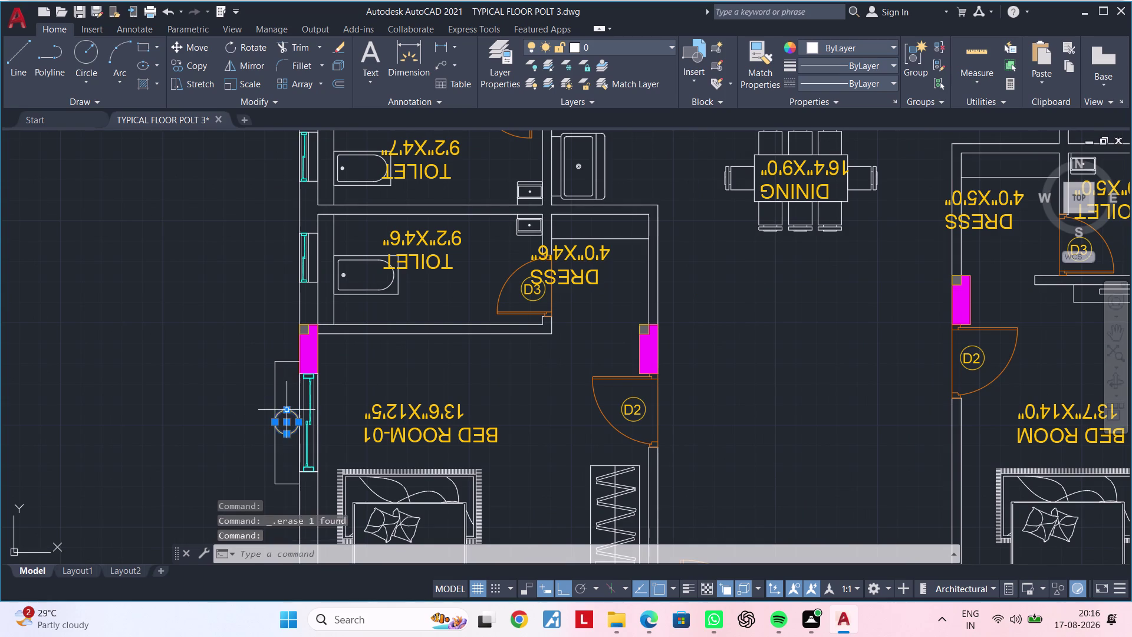
key(Delete)
scroll(down, 3)
middle_drag(468, 407, 392, 407)
click(308, 425)
key(Delete)
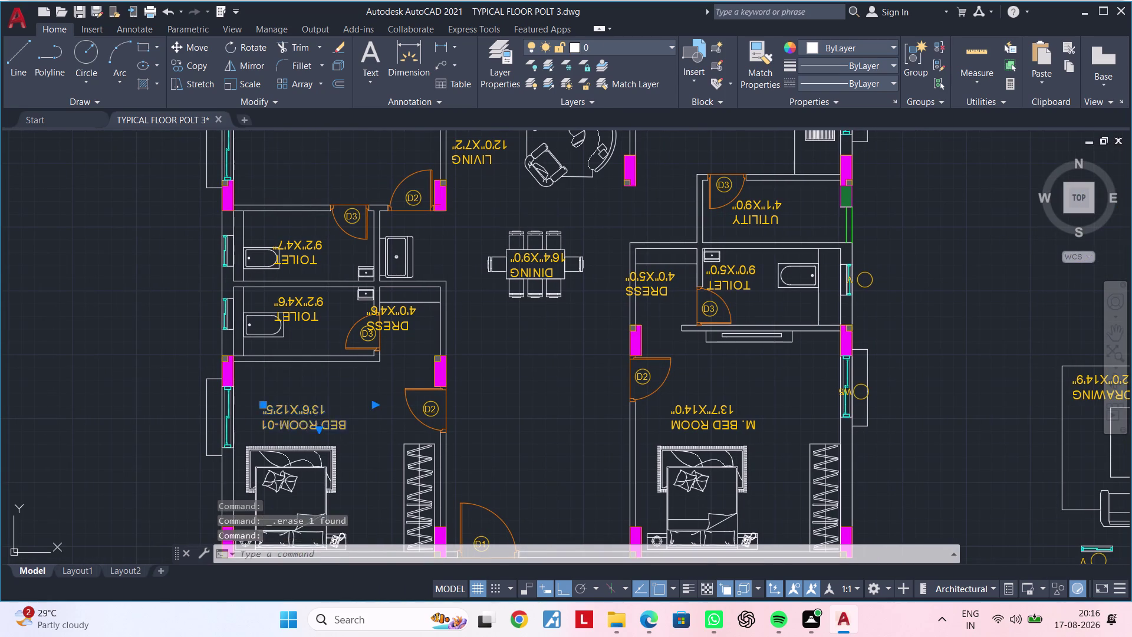
Try selecting the TOILET and DRESS labels, then clear the selection.
click(307, 319)
click(308, 257)
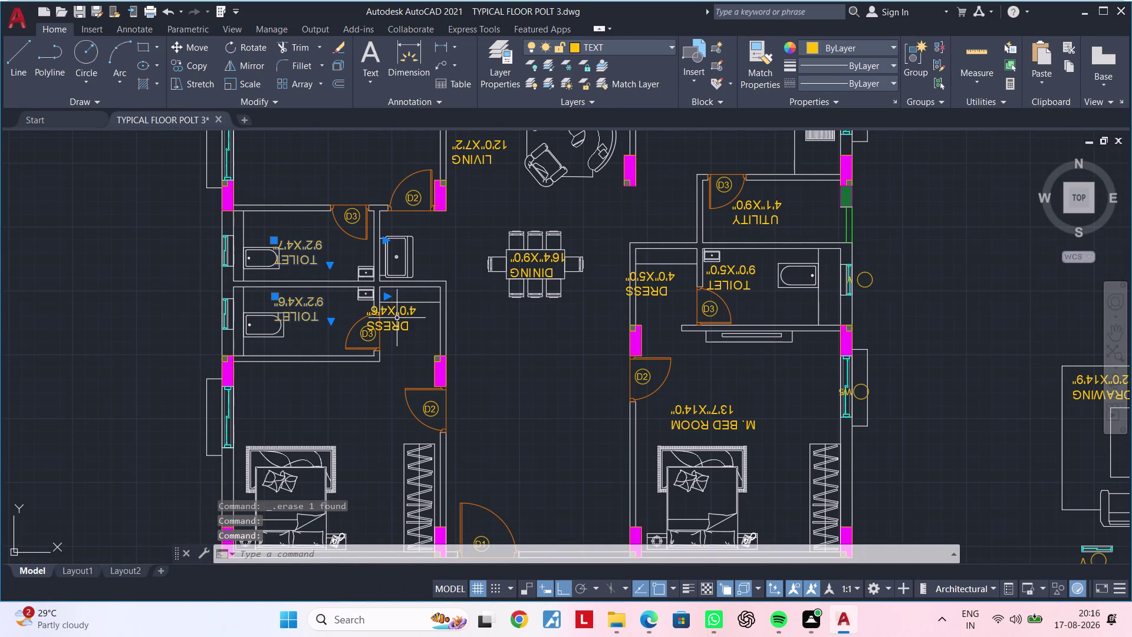
click(397, 318)
click(402, 332)
click(400, 325)
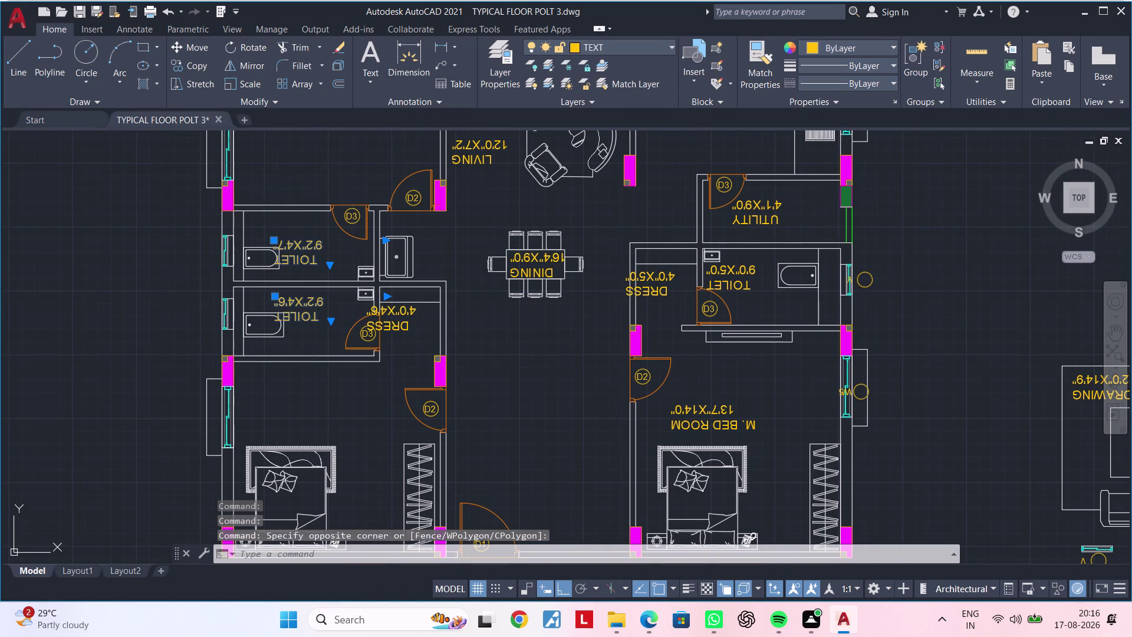
click(411, 202)
click(356, 217)
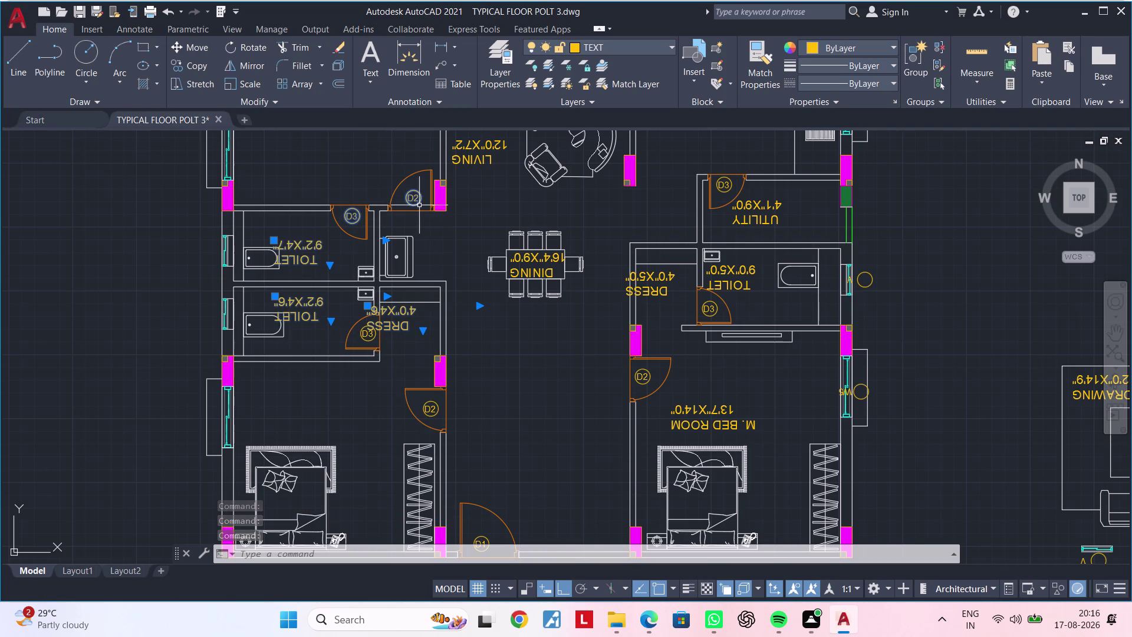
key(Escape)
key(Escape)
key(Escape)
key(Escape)
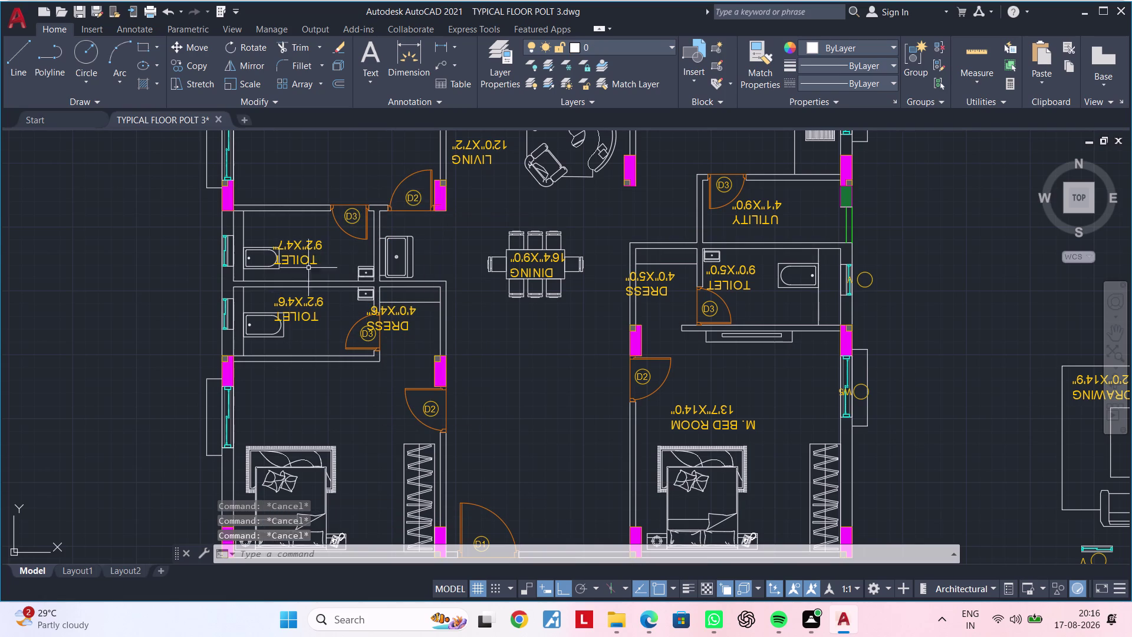
Select both TOILET labels plus the DINING, DRESS and LIVING labels.
click(308, 256)
click(308, 316)
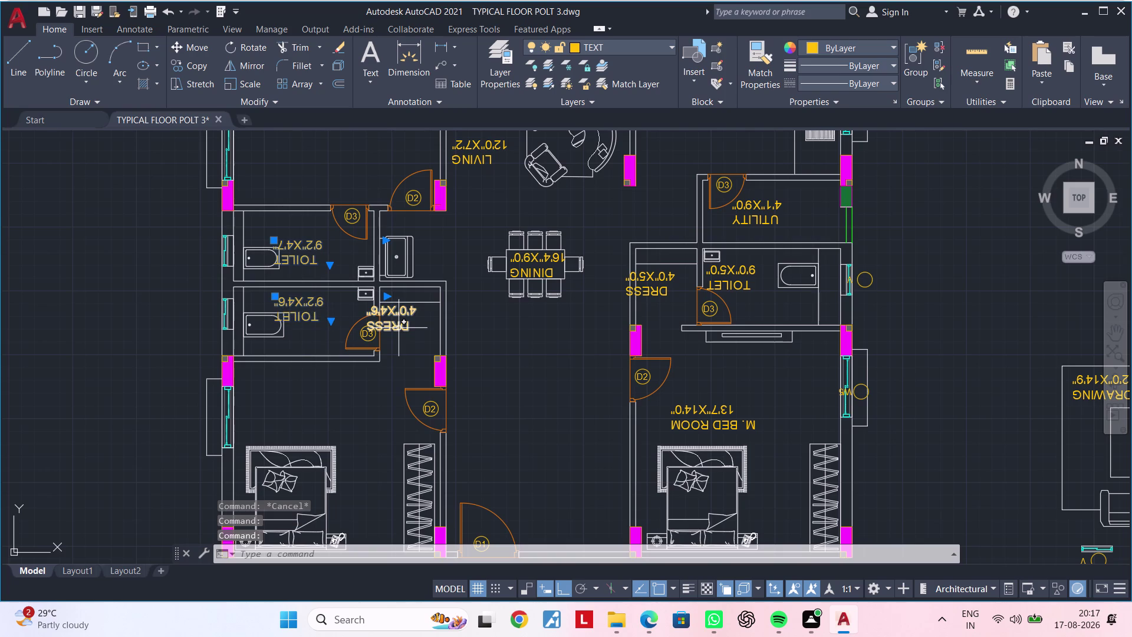
click(398, 327)
click(536, 266)
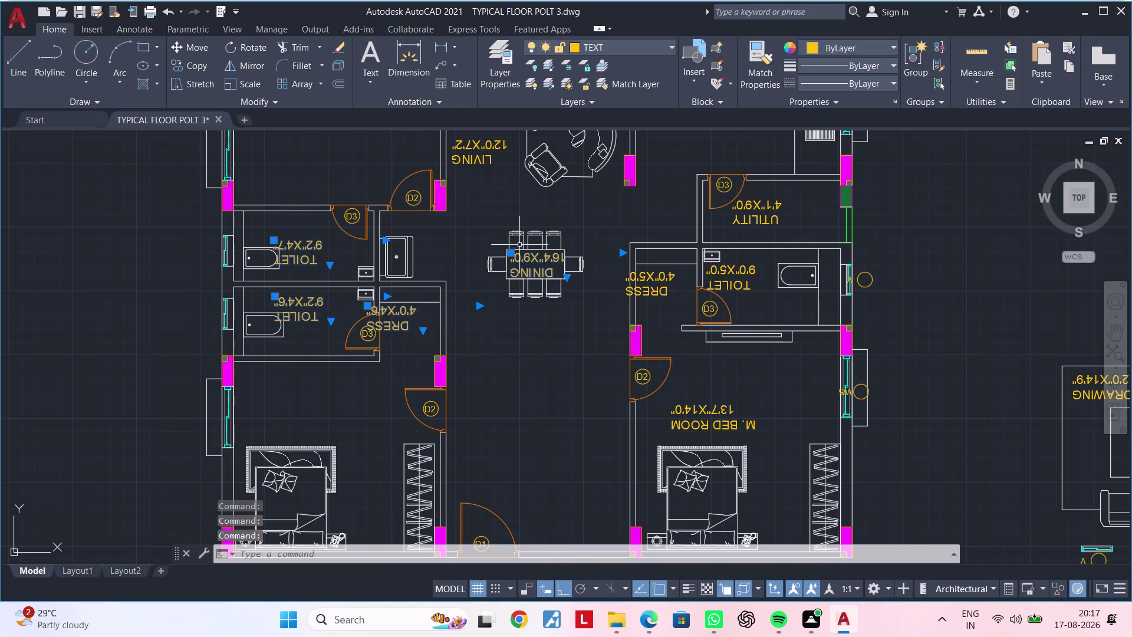
click(469, 165)
middle_drag(519, 213, 464, 411)
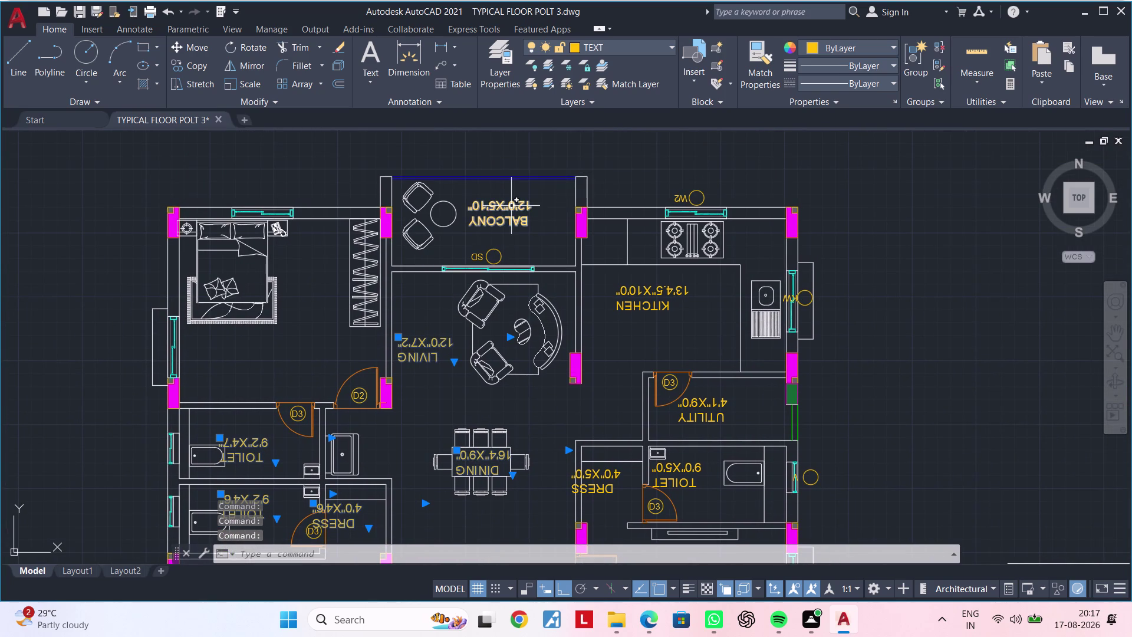
Add the BALCONY, SD, W2, KITCHEN and UTILITY labels to the selection.
click(511, 205)
click(495, 247)
click(481, 255)
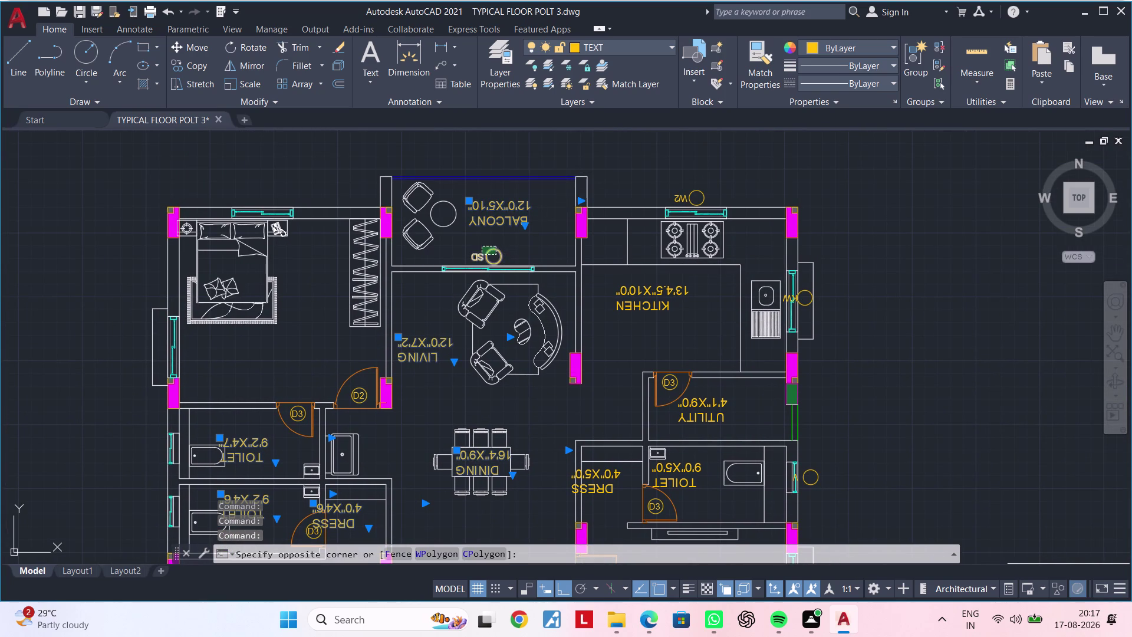
click(678, 195)
click(696, 193)
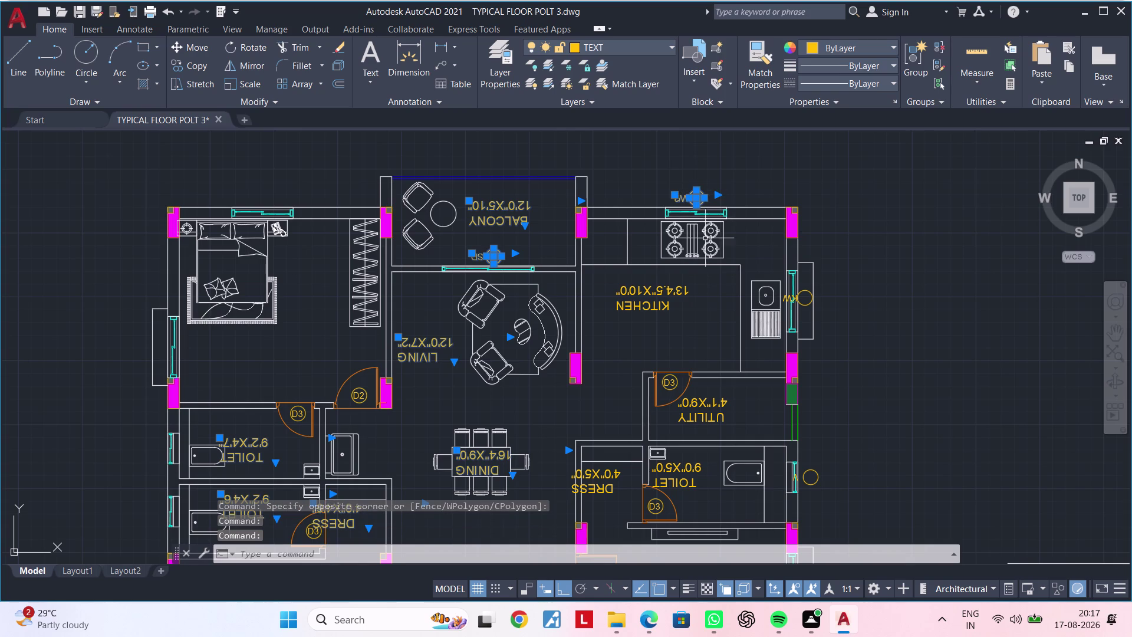
click(662, 287)
middle_drag(659, 346, 578, 246)
click(621, 311)
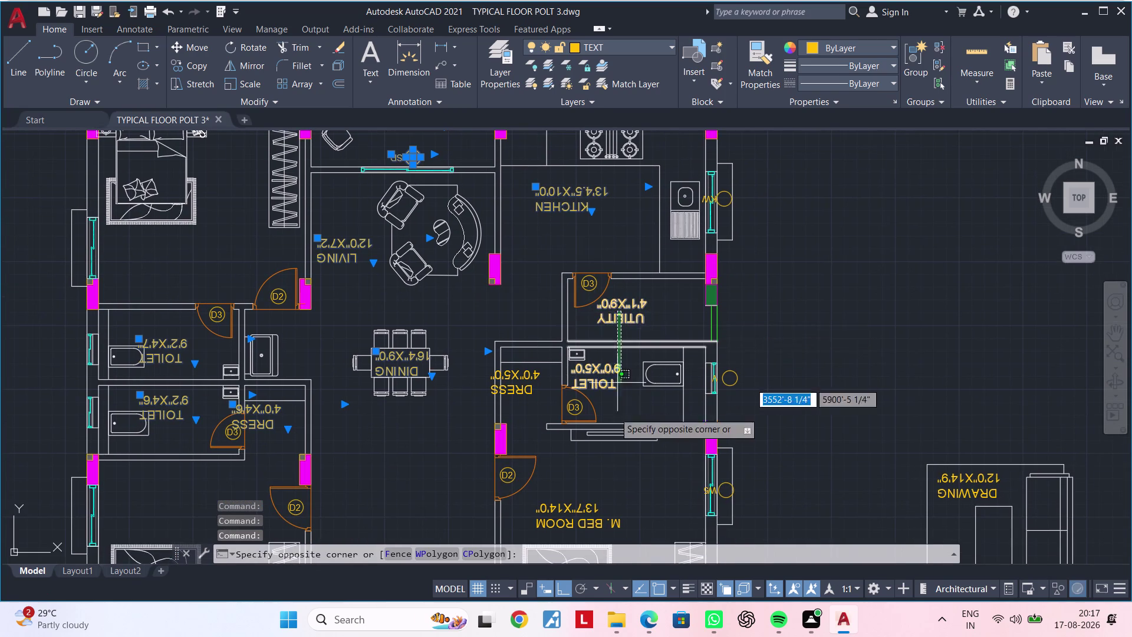
click(623, 310)
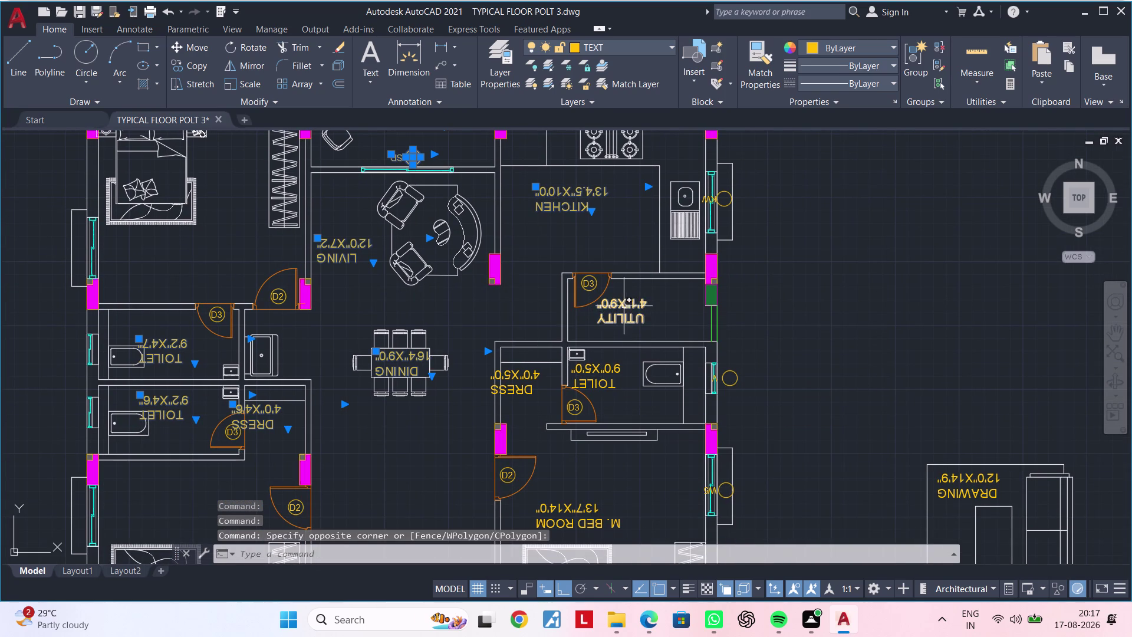
Add the remaining lower room labels and delete all selected labels.
click(623, 305)
click(610, 370)
click(524, 388)
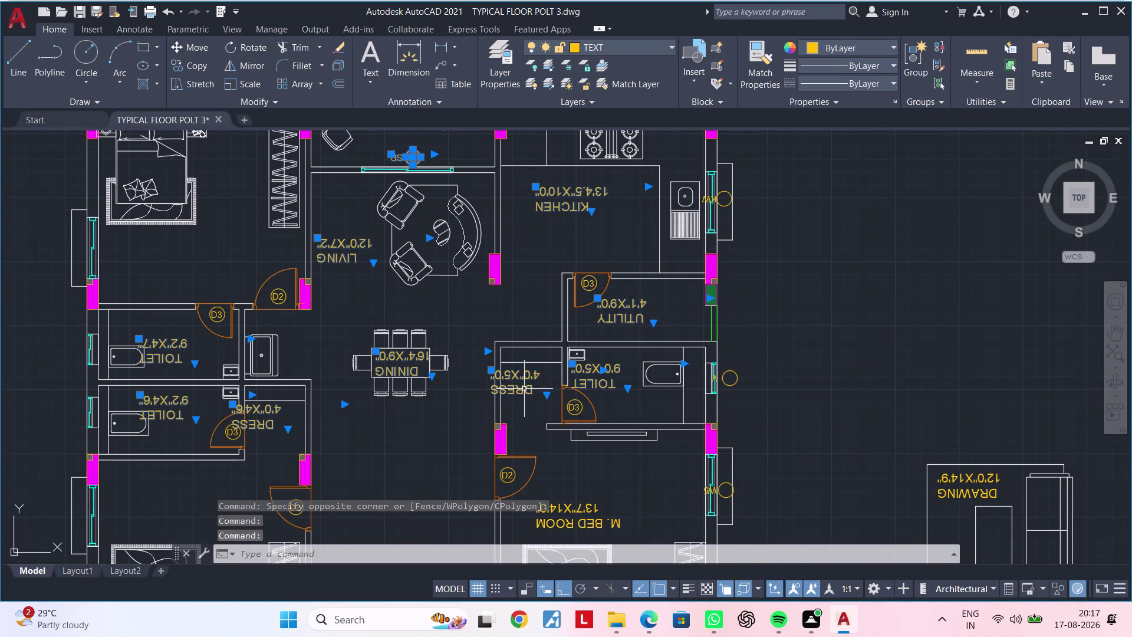
middle_drag(528, 413, 482, 289)
click(518, 398)
scroll(down, 3)
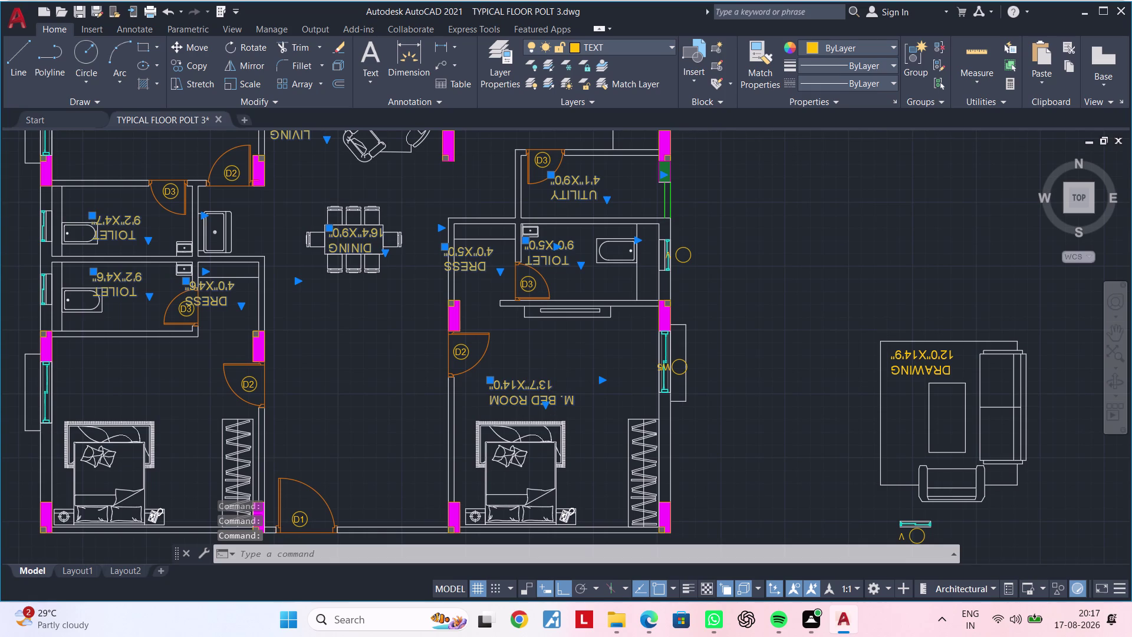
key(Delete)
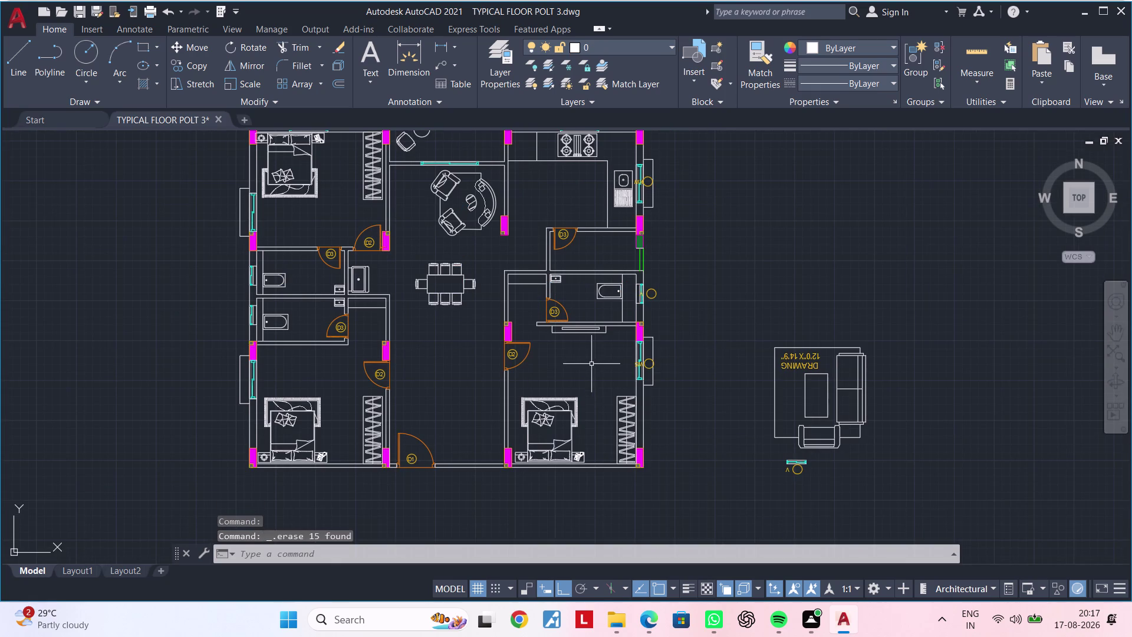
Delete the DRAWING label, then bring the main door area into view.
middle_drag(591, 367, 565, 433)
click(773, 425)
key(Delete)
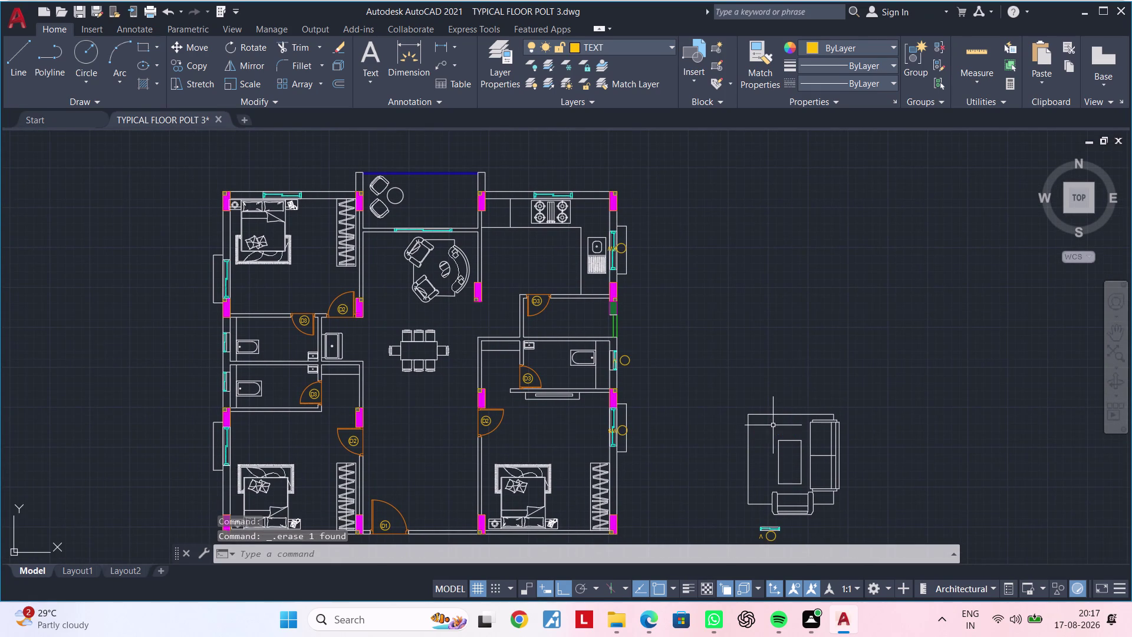
middle_drag(642, 432, 793, 368)
middle_drag(587, 433, 532, 388)
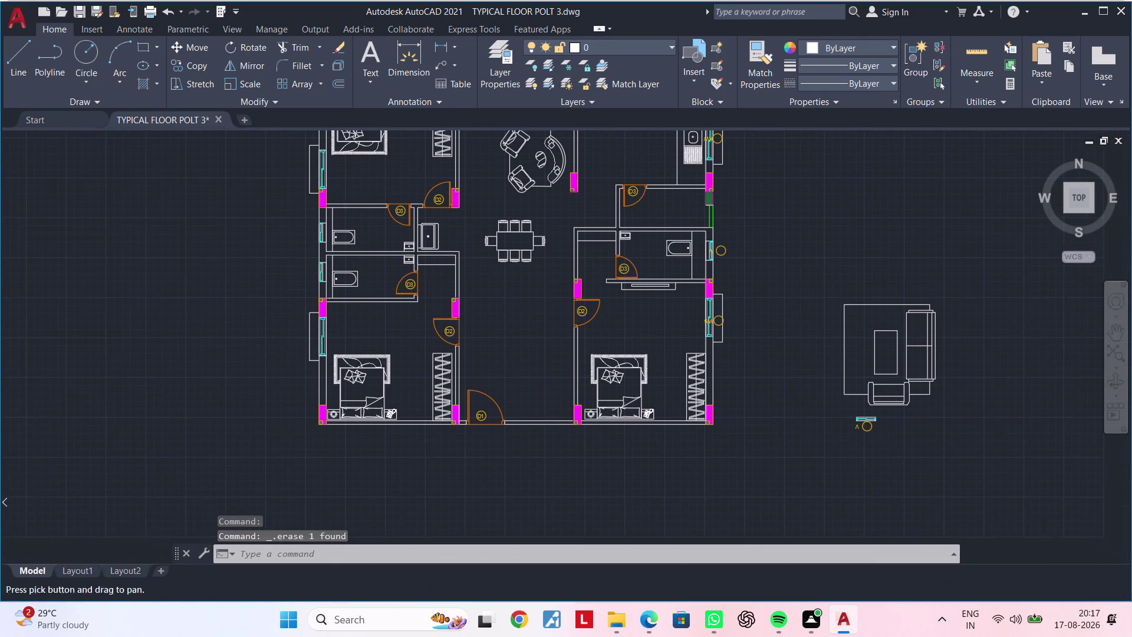
scroll(up, 3)
scroll(up, 3)
middle_drag(524, 413, 649, 392)
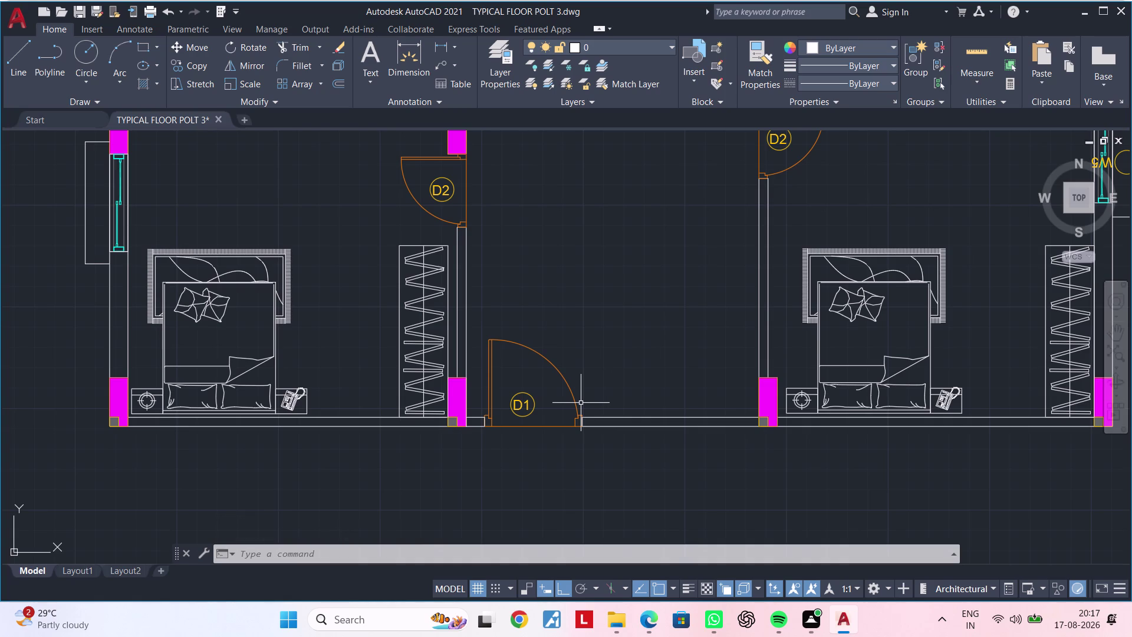
Select main door D1 and move it to the right.
scroll(down, 3)
middle_drag(581, 402, 557, 412)
click(548, 394)
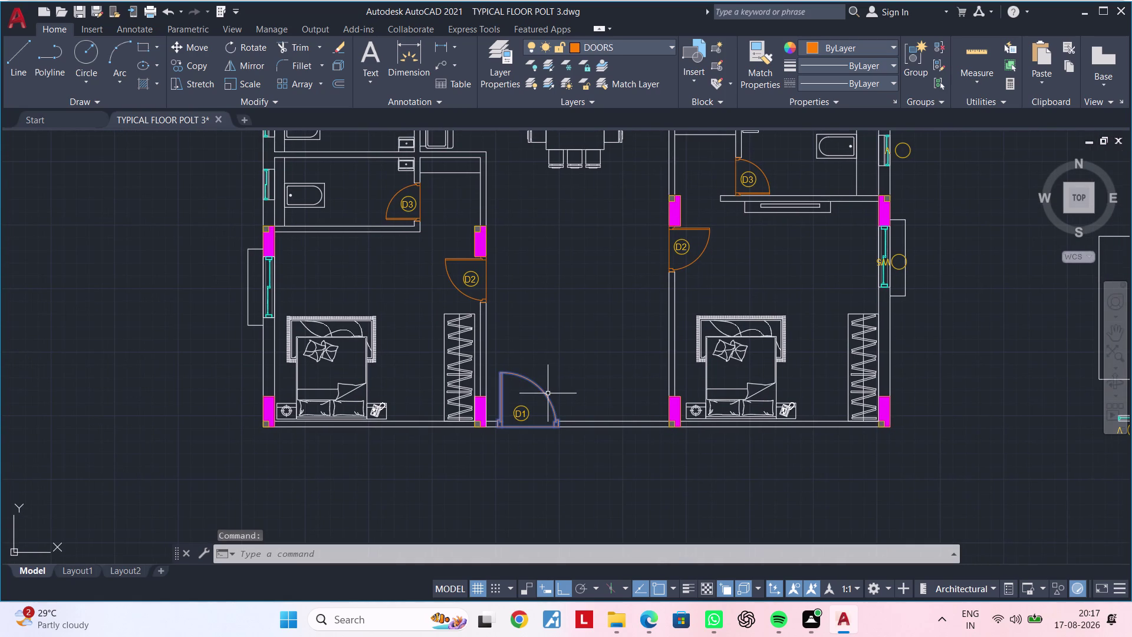
text(M)
key(space)
double_click(548, 395)
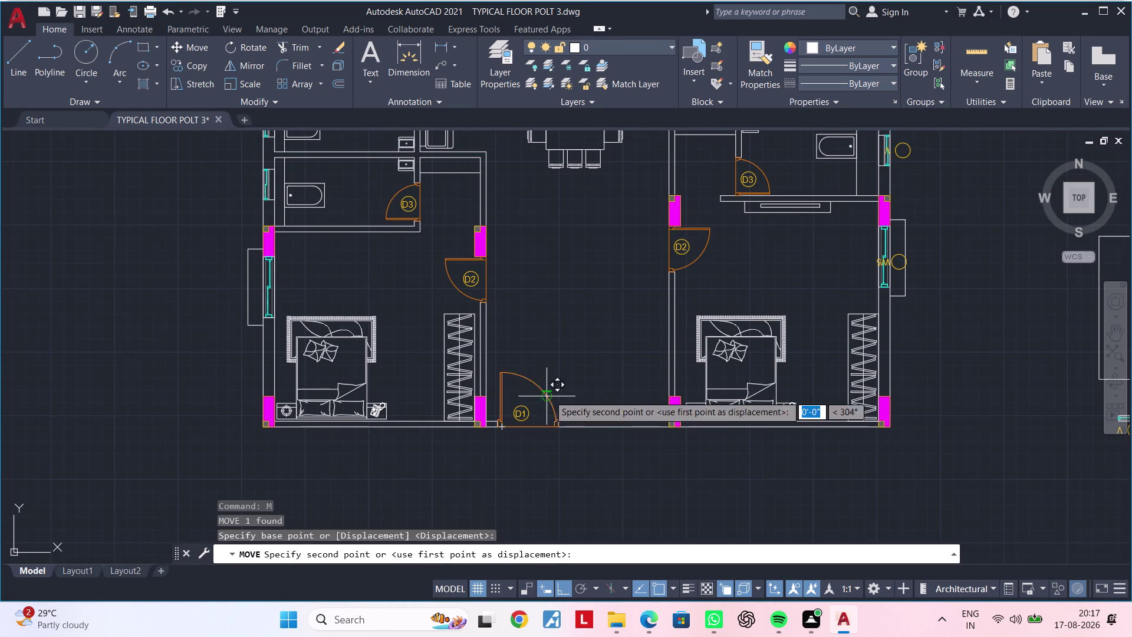
click(1037, 380)
Reselect door D1 and move it outside the plan, then cancel the command.
scroll(up, 3)
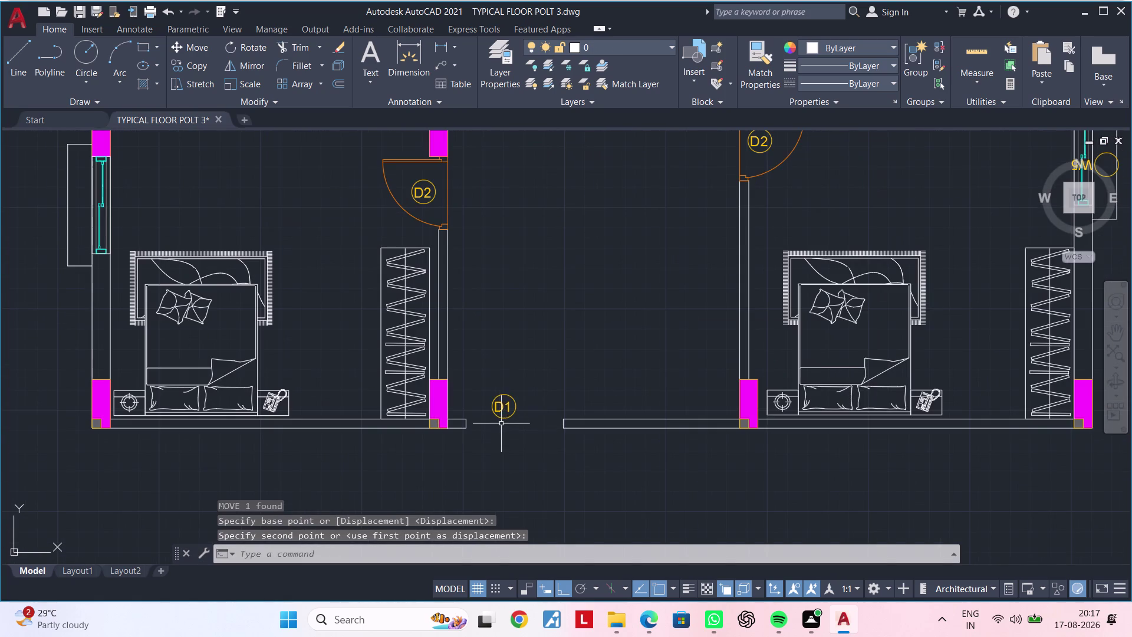
drag(545, 365, 538, 379)
click(479, 427)
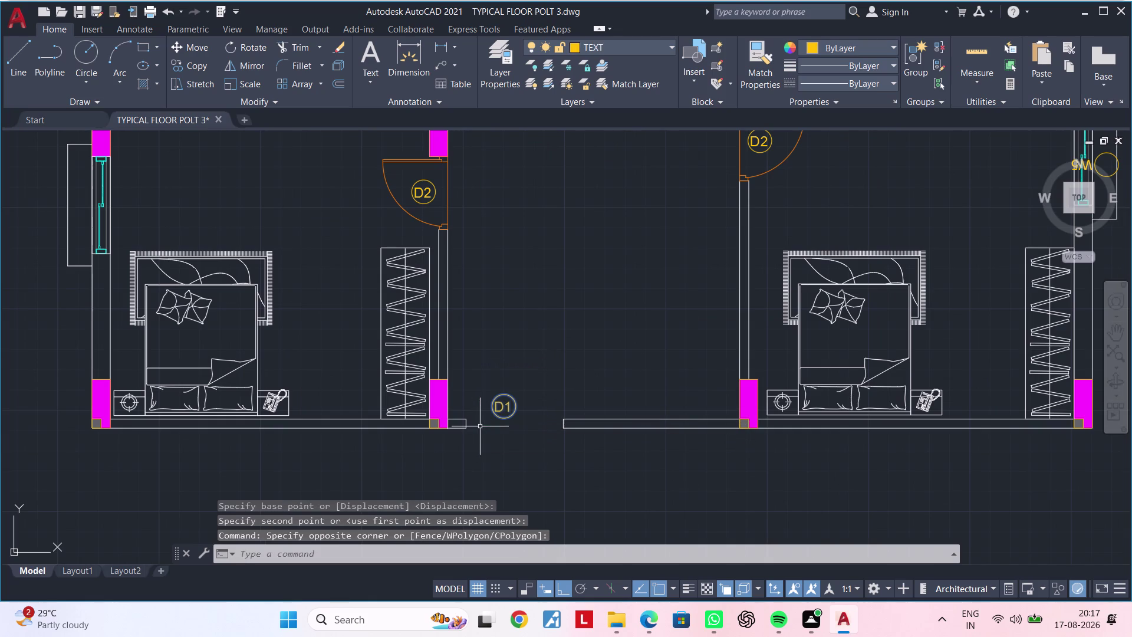
text(M)
key(space)
drag(484, 423, 502, 421)
middle_drag(660, 412, 297, 411)
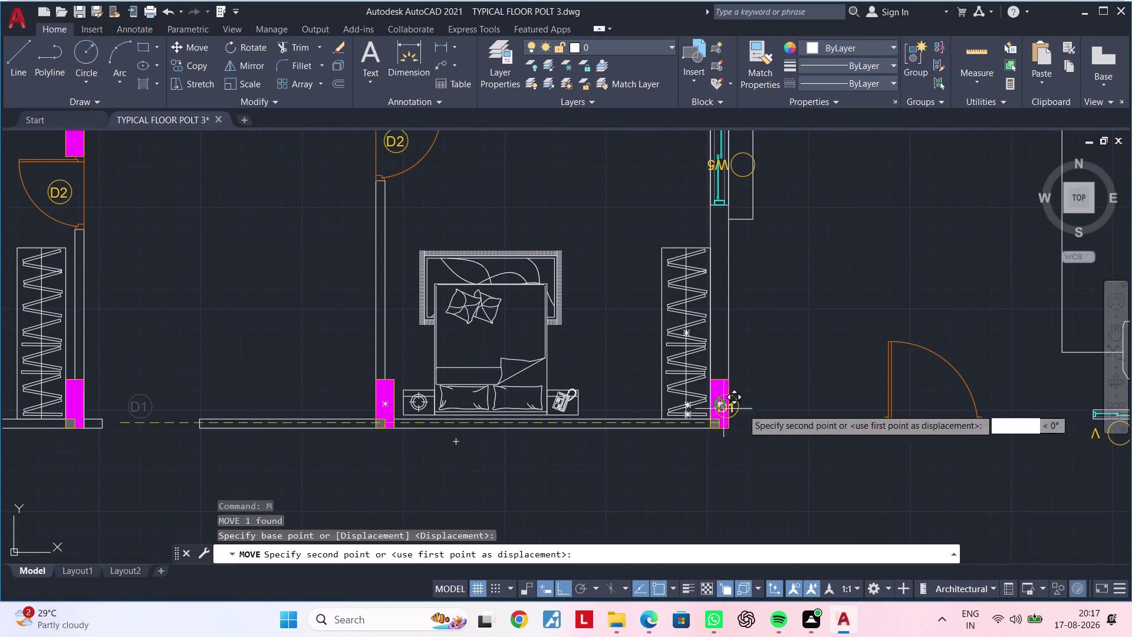
click(913, 401)
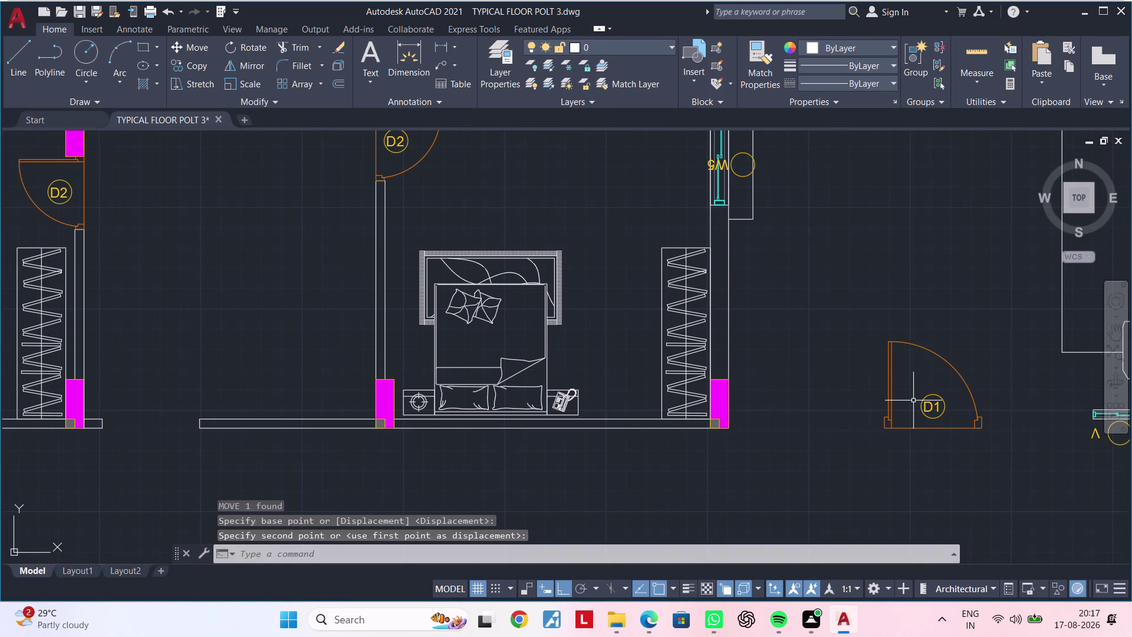
key(Escape)
key(Escape)
middle_drag(710, 457, 914, 445)
key(Escape)
key(Escape)
middle_drag(323, 443, 392, 437)
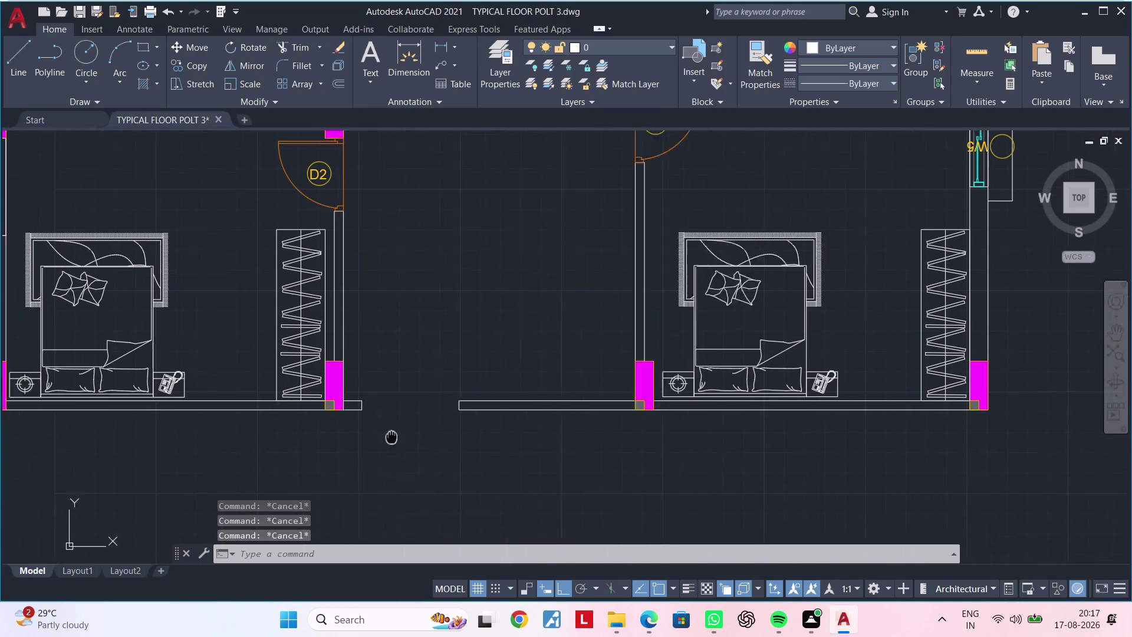
Zoom in on the left end of the front wall gap.
middle_drag(392, 436, 443, 434)
scroll(up, 3)
middle_drag(532, 411, 355, 434)
scroll(up, 3)
scroll(down, 3)
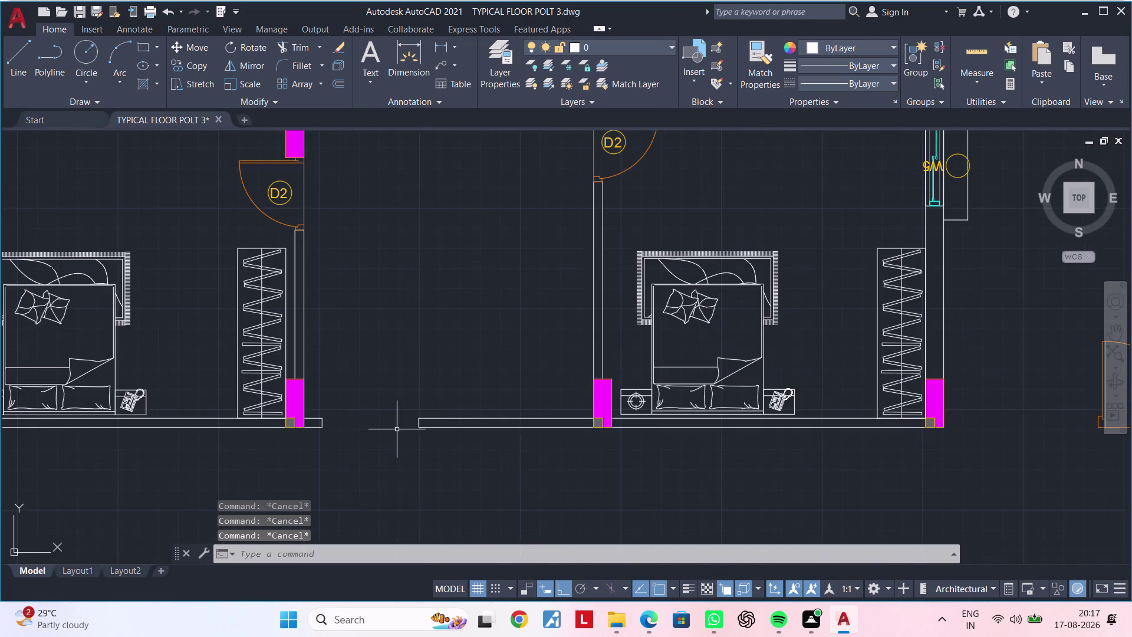
scroll(up, 3)
middle_drag(318, 425, 470, 413)
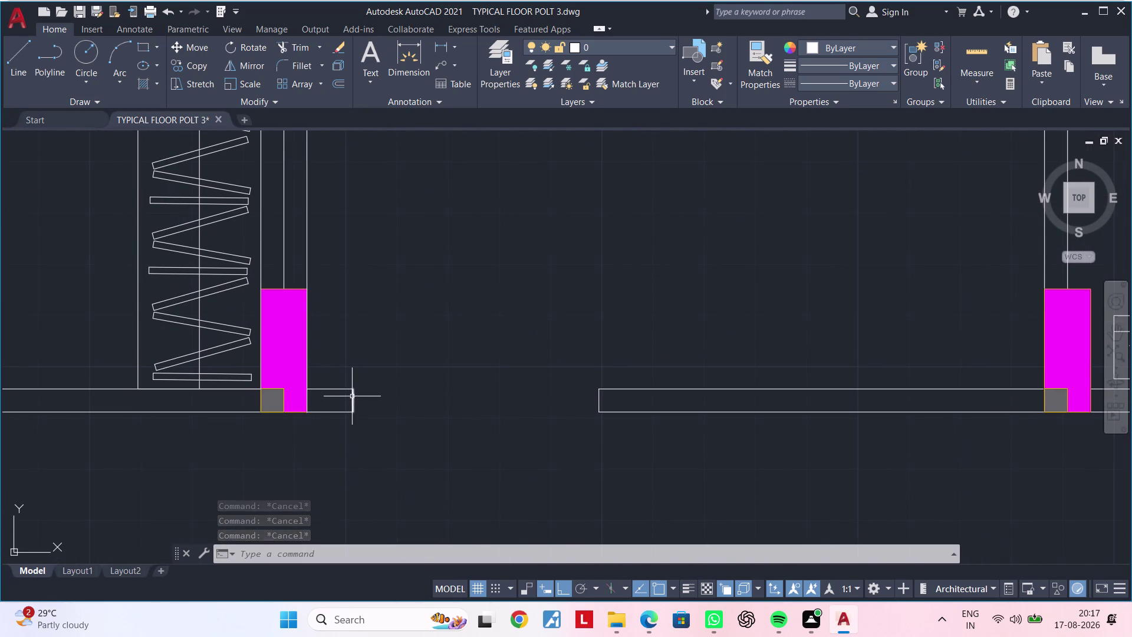
key(Escape)
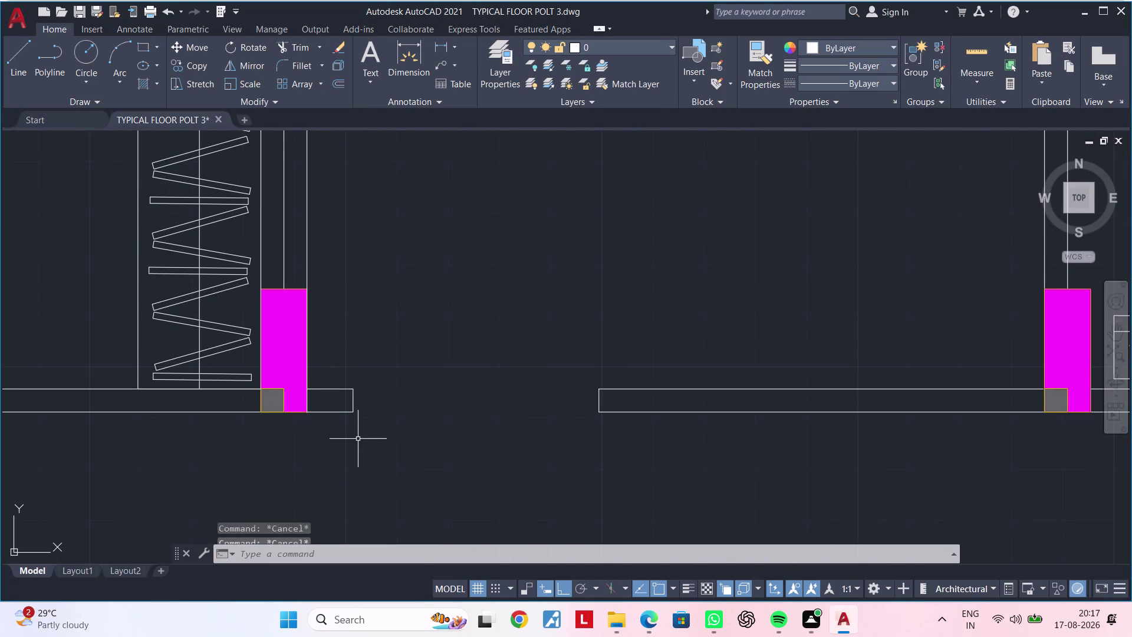
key(Escape)
key(Escape)
Attempt to trim the wall line ends at the gap with TR.
text(TR)
key(space)
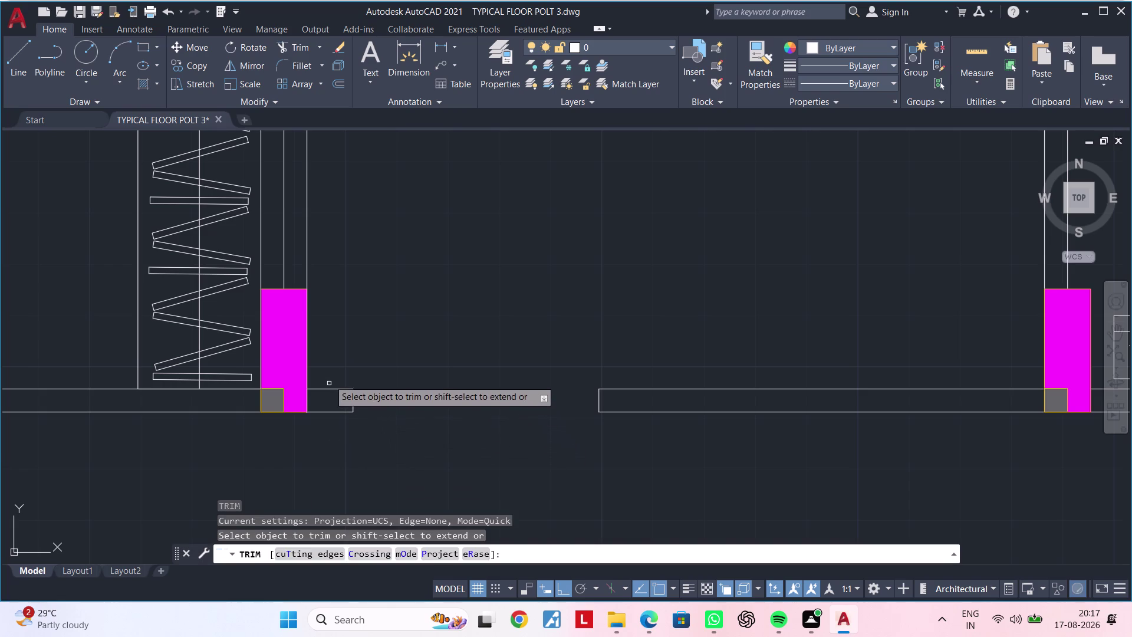
click(329, 376)
drag(329, 386, 330, 428)
click(332, 388)
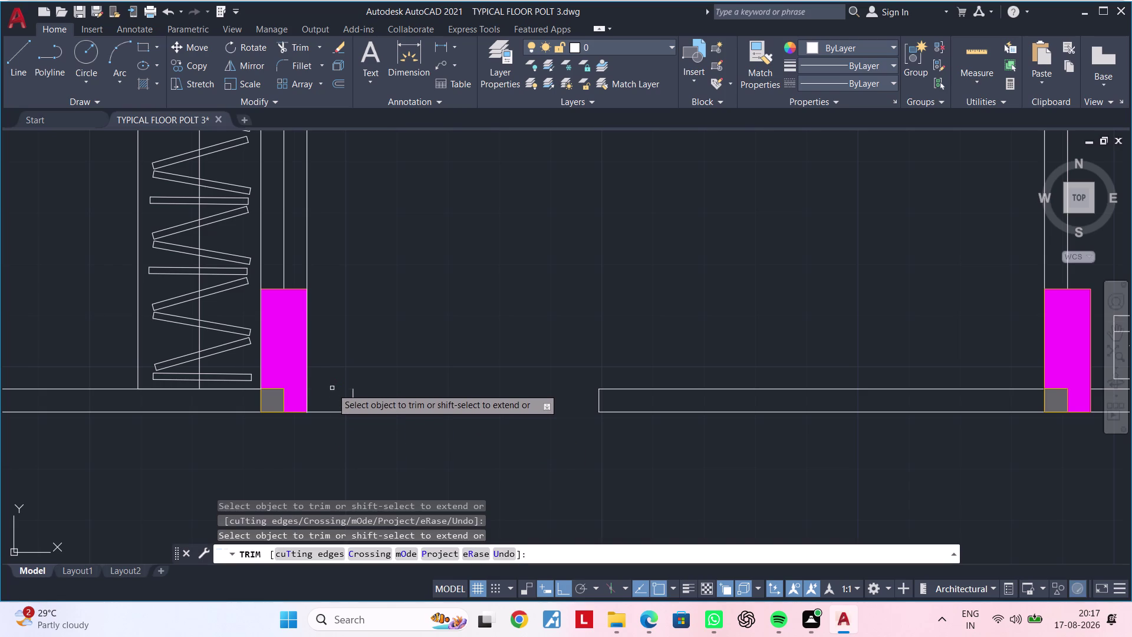
click(333, 412)
click(355, 402)
key(Escape)
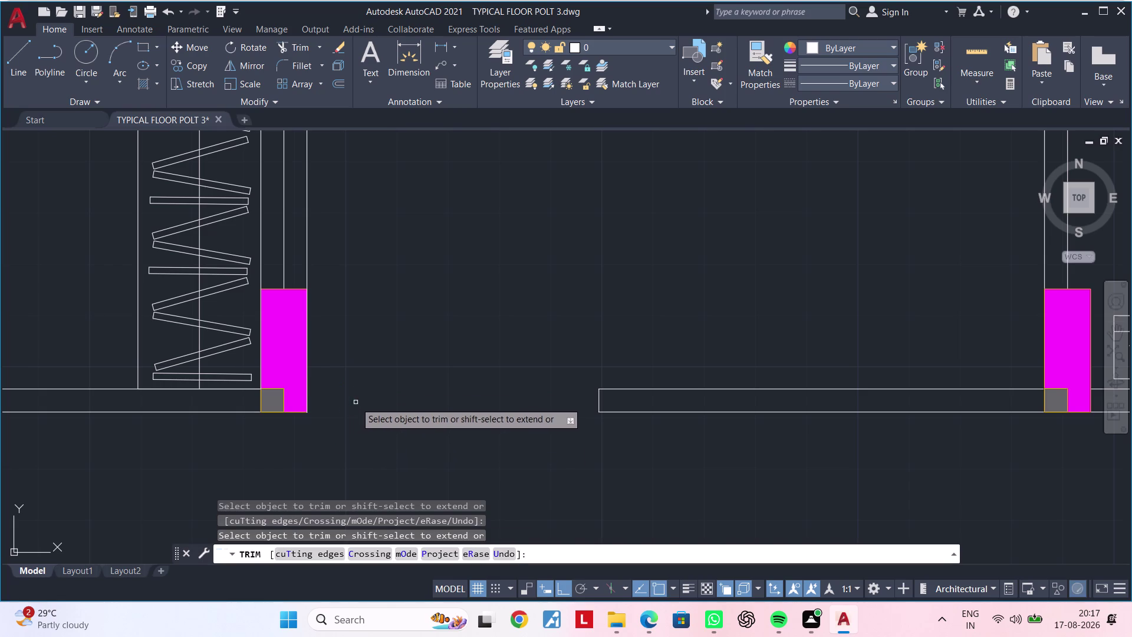
key(Escape)
Stretch the front wall line right of the gap to the left pier.
click(598, 397)
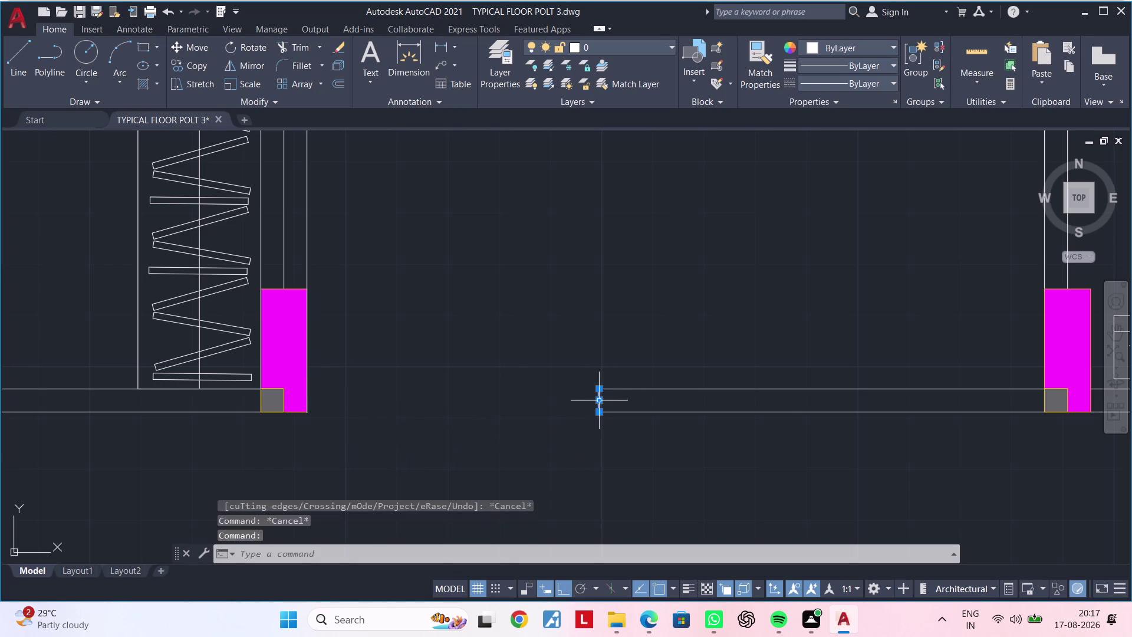
click(601, 398)
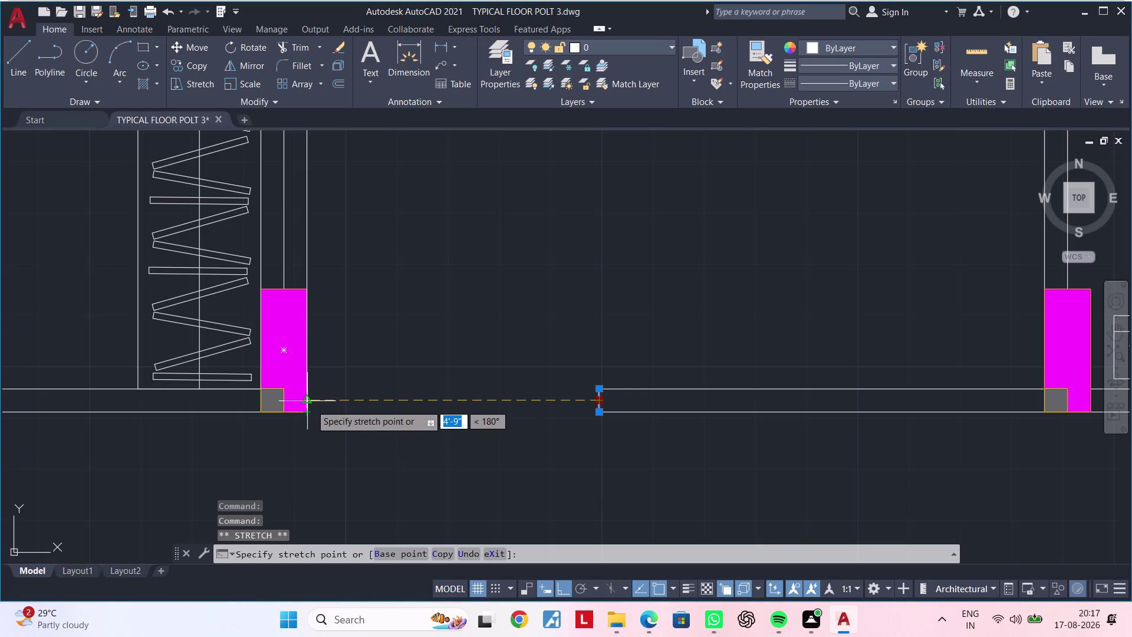
click(308, 403)
key(Escape)
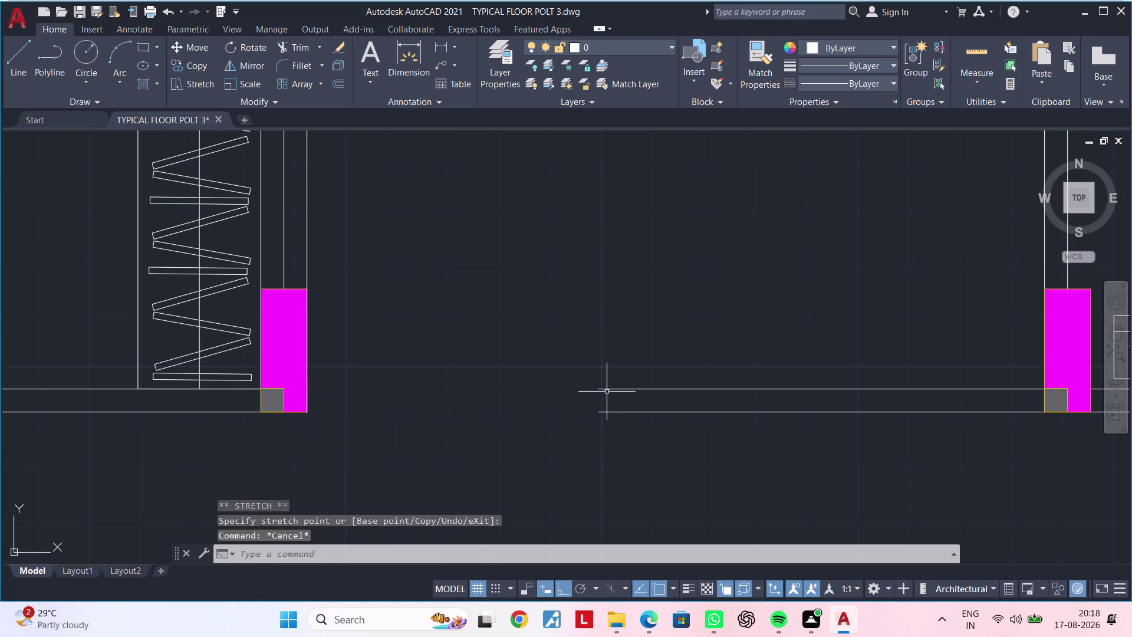
Stretch the upper and lower front wall lines across the gap to the left pier.
click(607, 389)
click(599, 390)
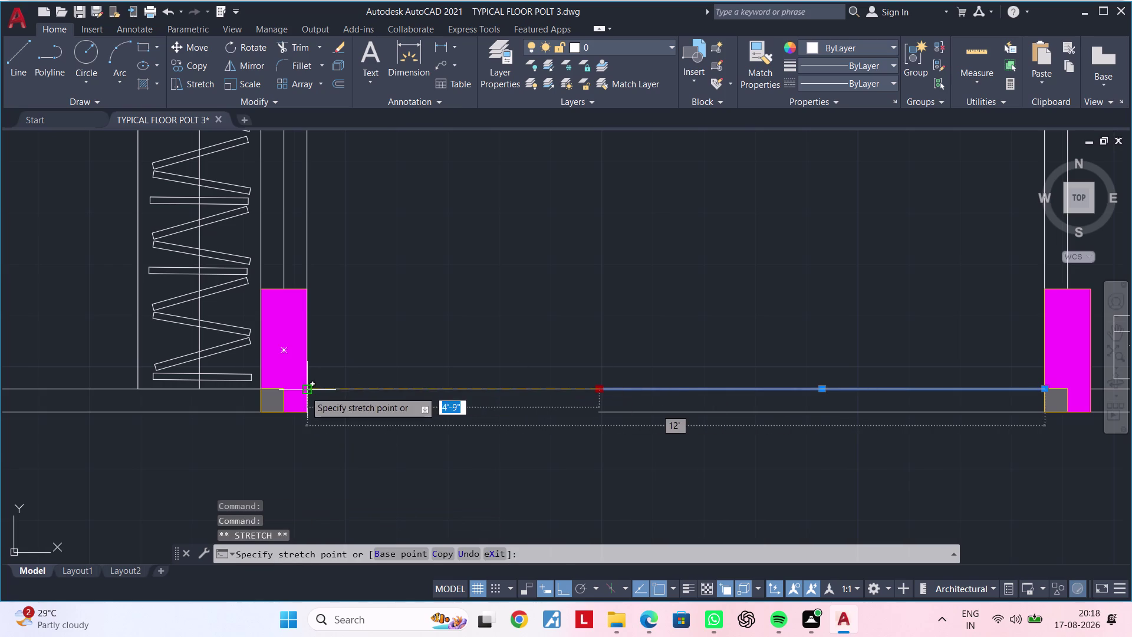
click(304, 391)
click(609, 412)
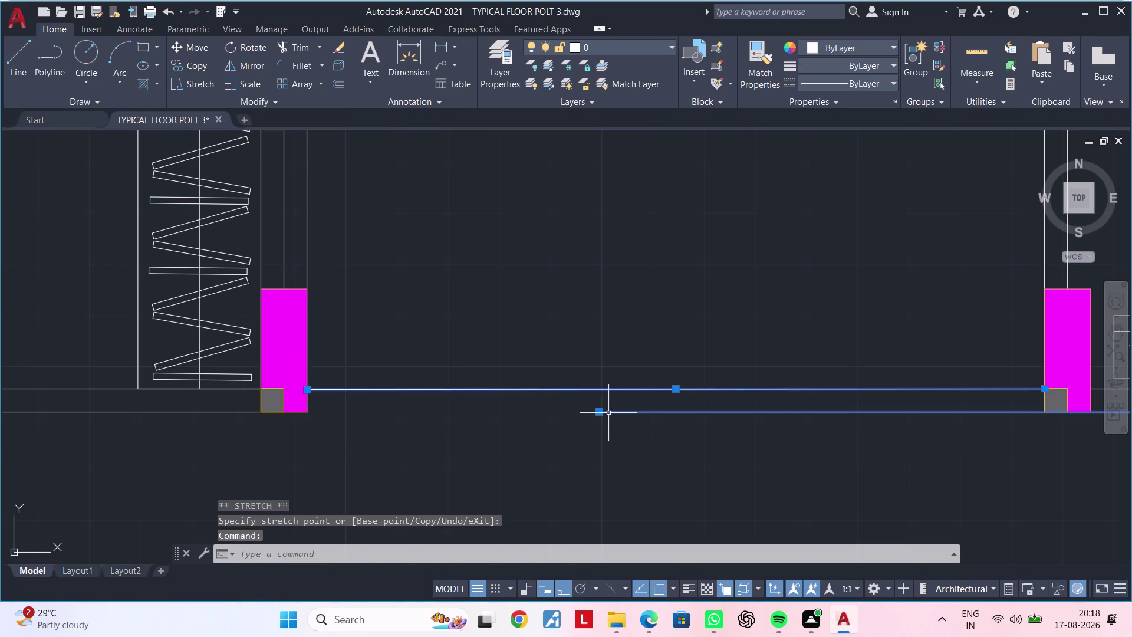
click(602, 413)
click(307, 411)
key(Escape)
key(Escape)
scroll(down, 3)
middle_drag(439, 410, 359, 433)
scroll(down, 3)
middle_drag(368, 426, 433, 336)
scroll(up, 3)
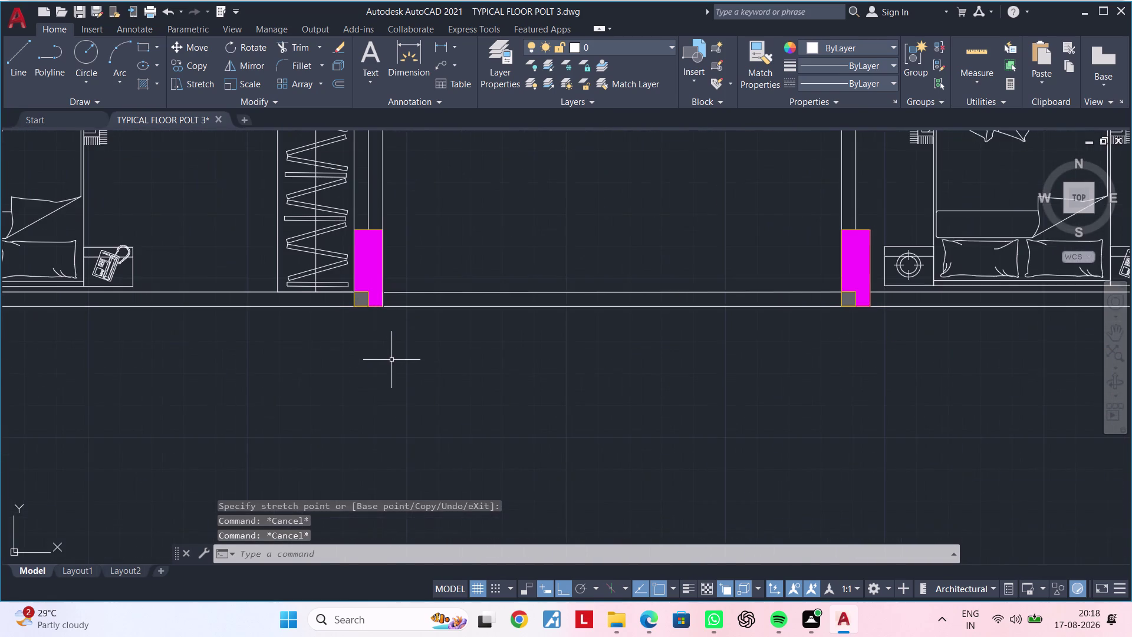
Begin a line at the pier corner below the front wall, then cancel it.
middle_drag(392, 359, 392, 389)
key(Escape)
key(Escape)
key(l)
key(space)
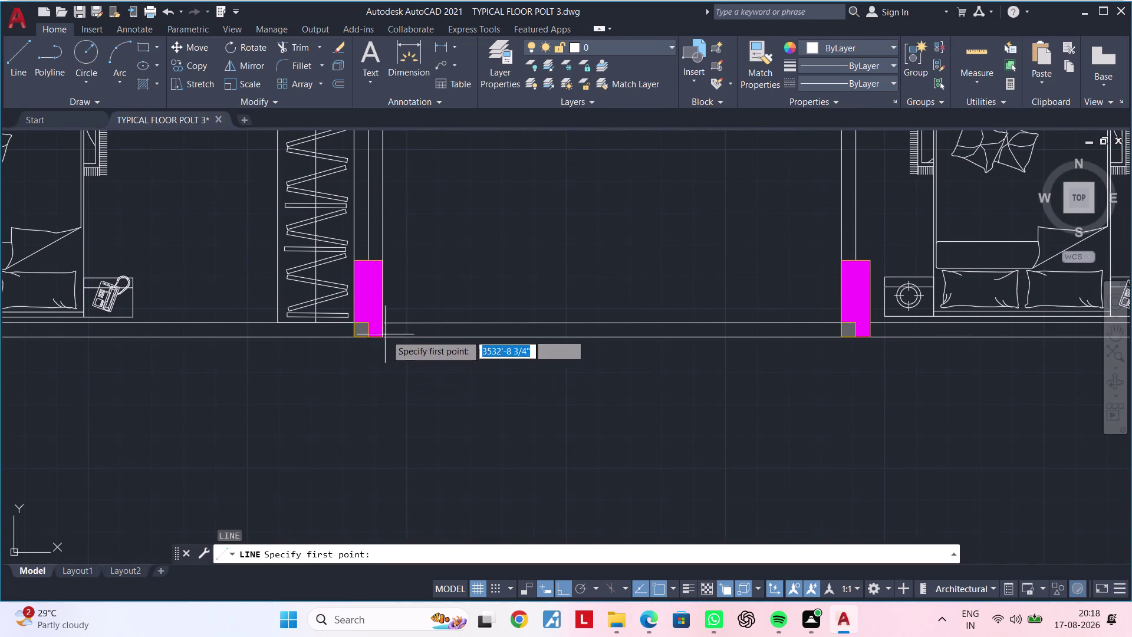
click(386, 334)
scroll(down, 3)
middle_drag(385, 414, 389, 336)
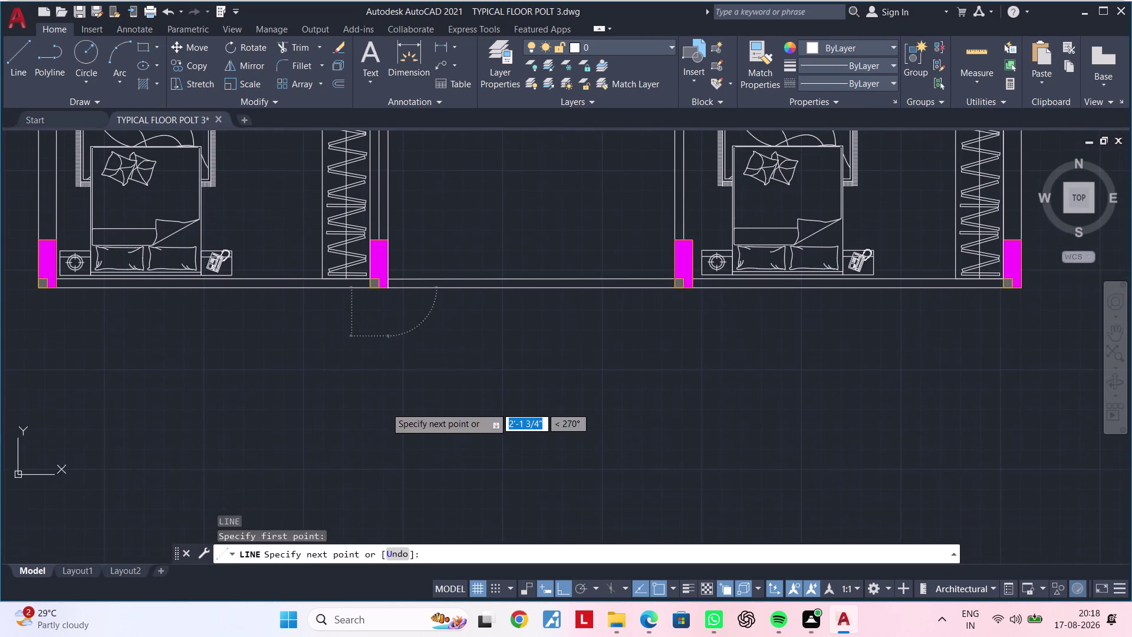
key(Escape)
key(Escape)
key(Escape)
key(Escape)
Offset the front wall line 2' below the wall to form the balcony front.
text(O)
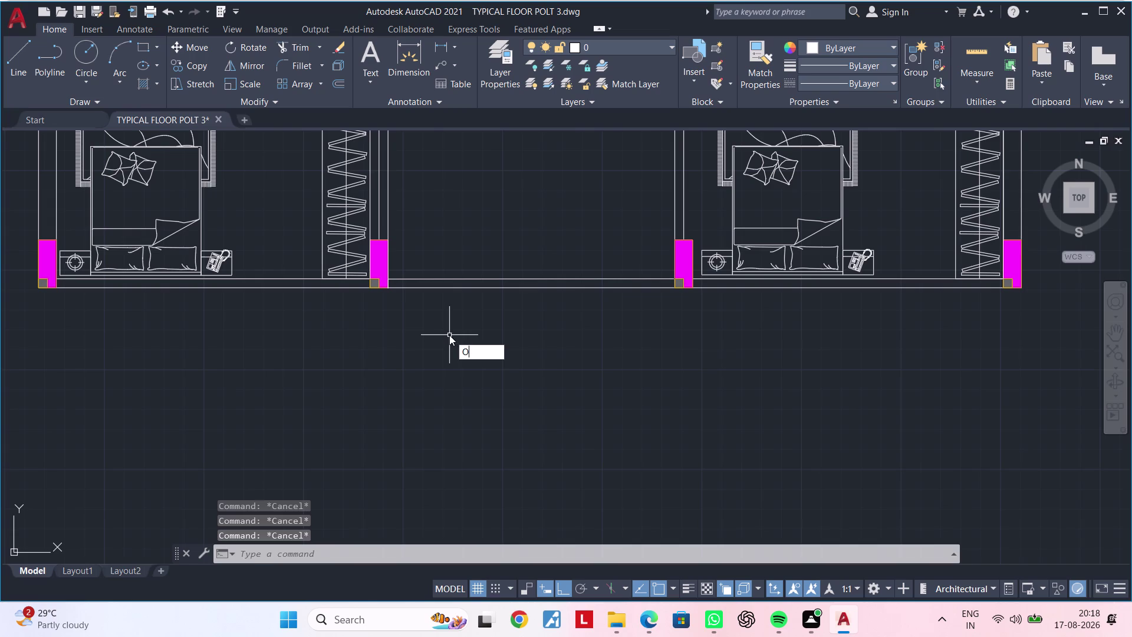
text(F)
key(space)
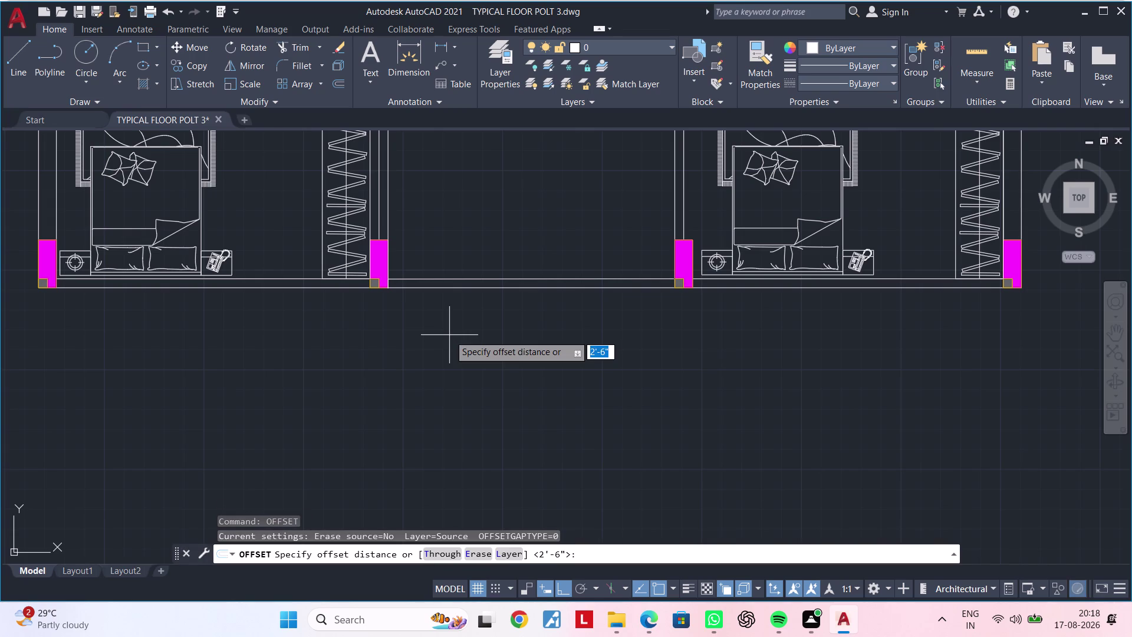
text(2')
key(Return)
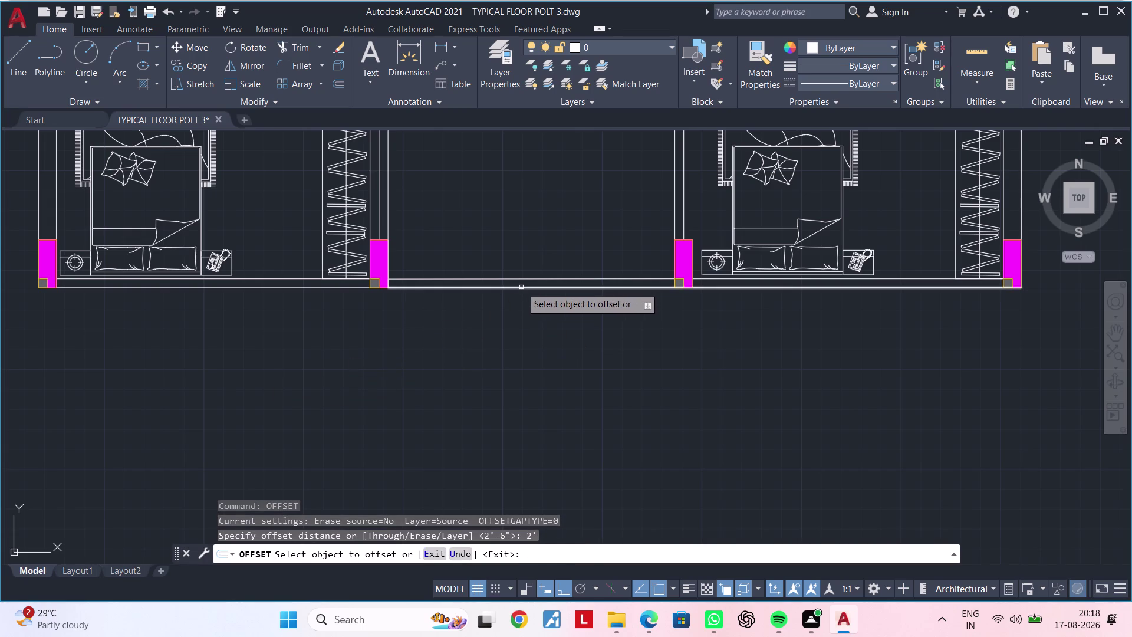
click(521, 287)
click(526, 358)
key(Escape)
key(Escape)
key(Escape)
key(Escape)
Draw a balcony side line from the pier corner down toward the offset line.
key(l)
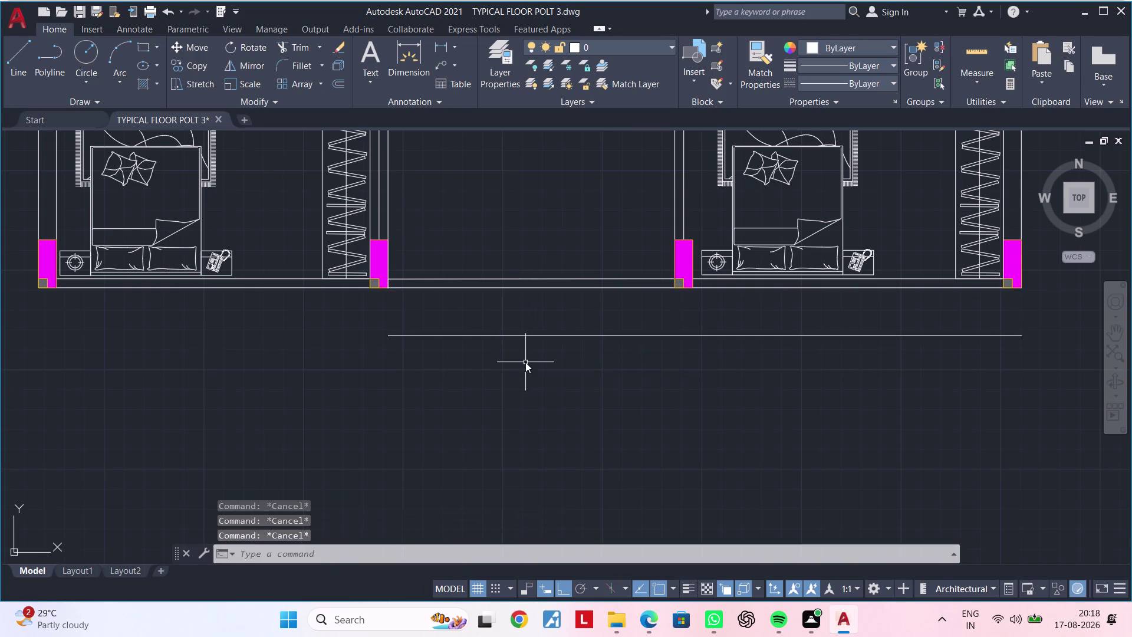
key(space)
scroll(up, 3)
click(398, 302)
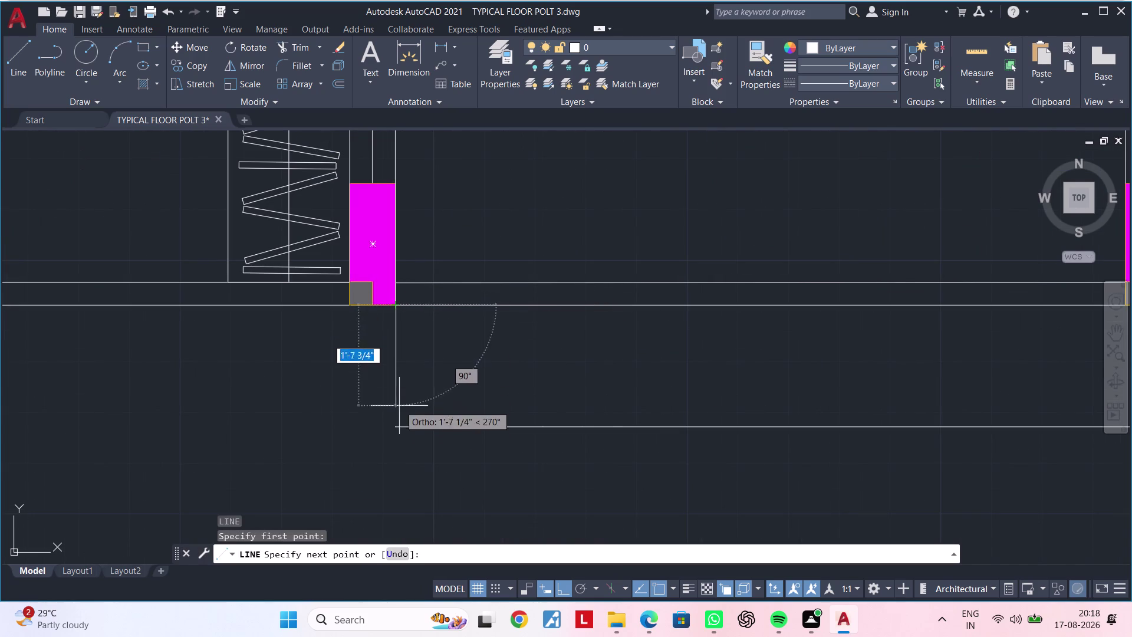
click(395, 427)
key(Escape)
scroll(down, 3)
middle_drag(546, 447, 341, 449)
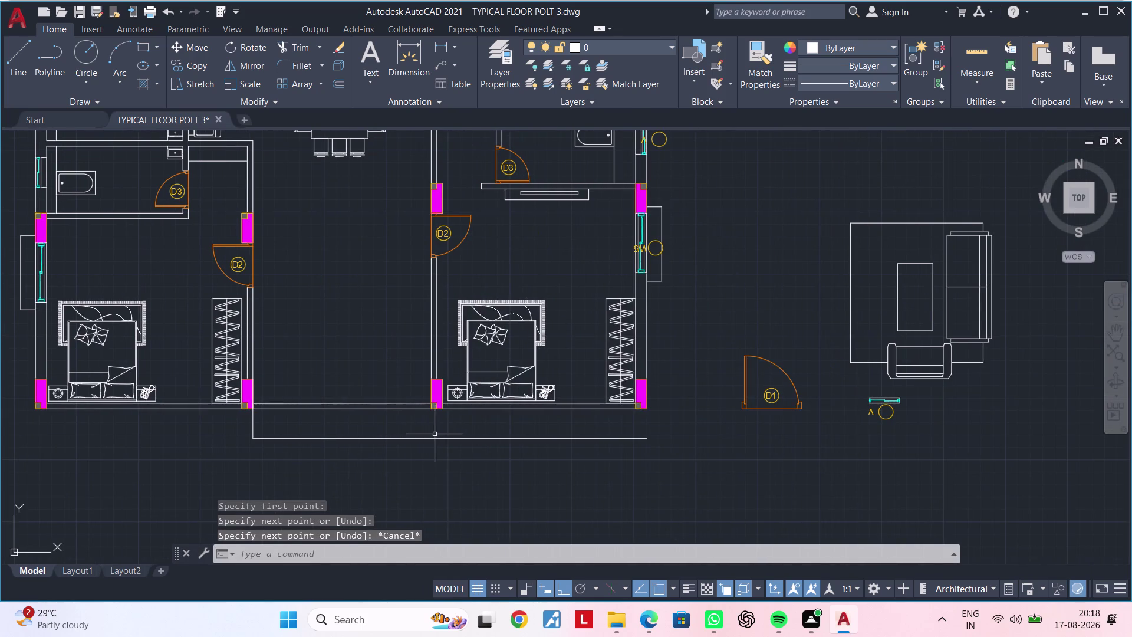
Draw the other balcony side line straight down from the column's bottom corner.
key(space)
scroll(up, 3)
click(392, 415)
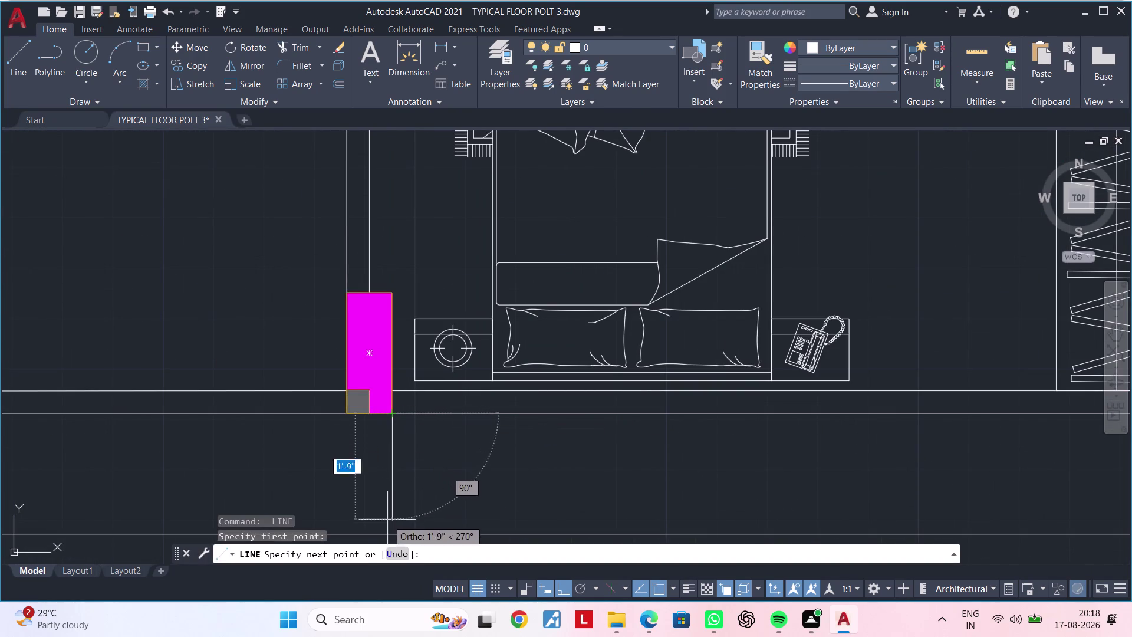
click(392, 533)
middle_drag(353, 479, 500, 331)
key(Escape)
key(Escape)
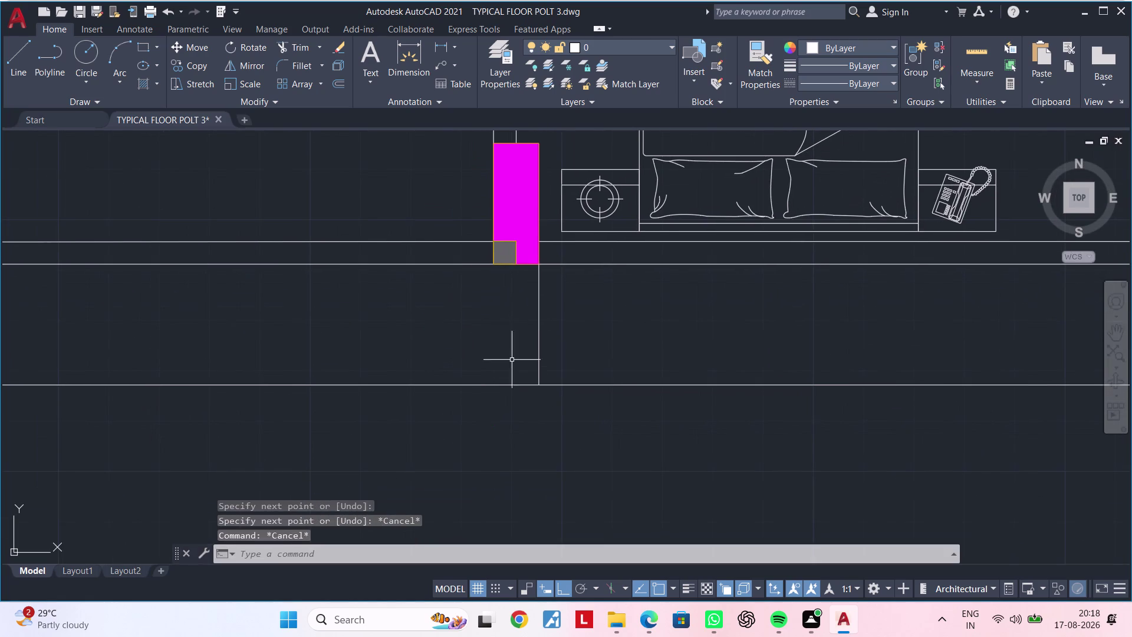
Trim the excess line segment beyond the balcony outline.
middle_drag(512, 350, 548, 367)
key(Escape)
key(Escape)
key(Escape)
text(T)
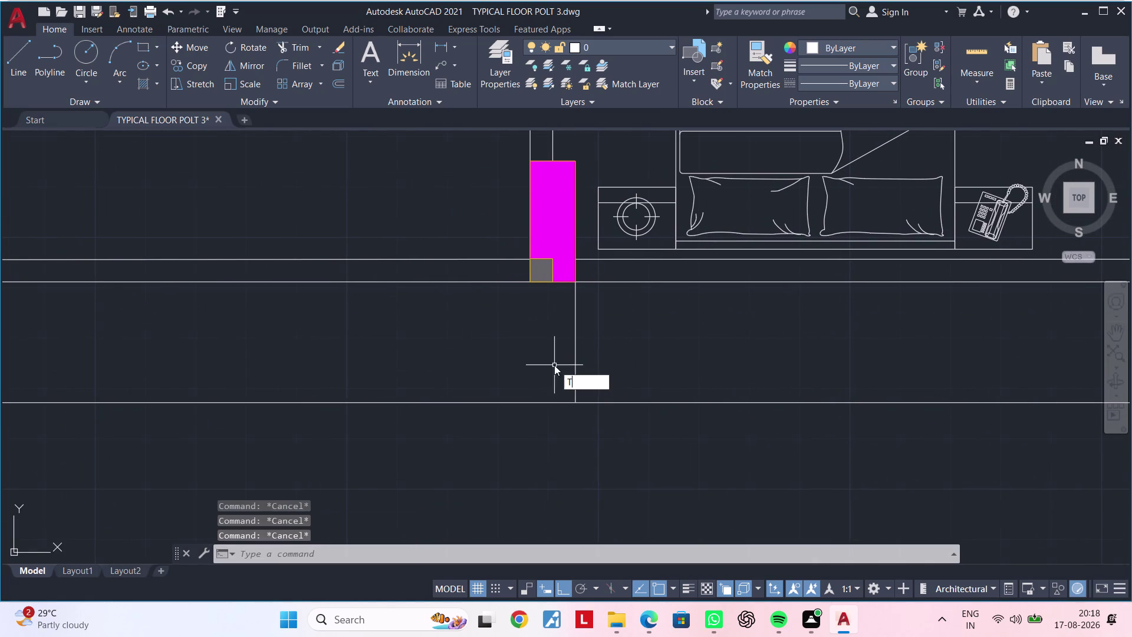
text(R)
key(space)
click(628, 402)
scroll(down, 3)
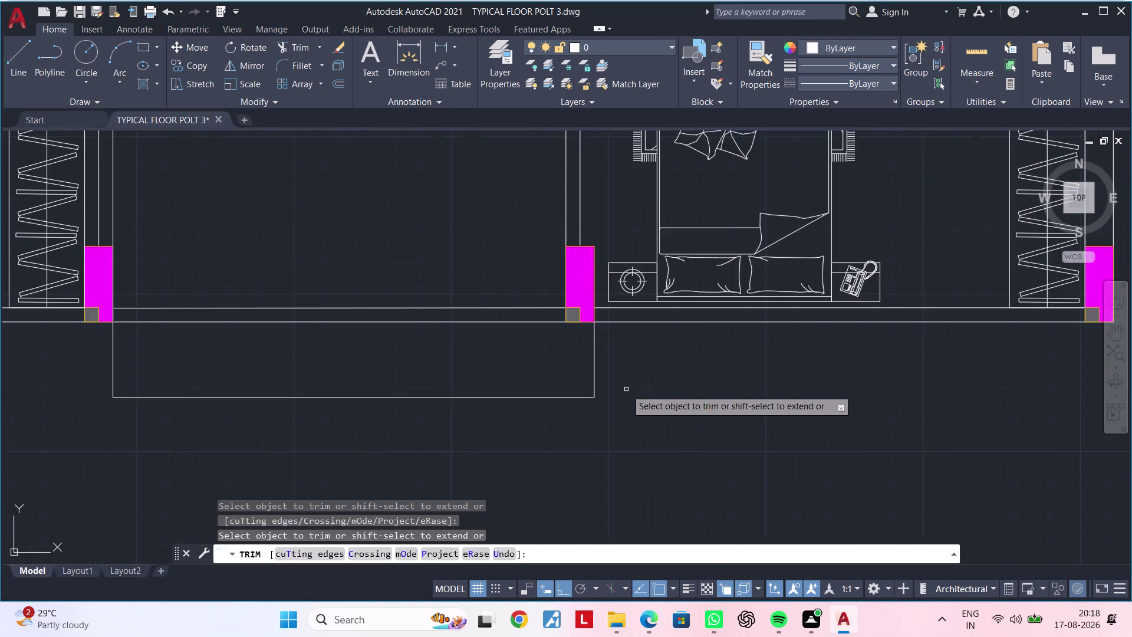
middle_drag(649, 387, 771, 386)
key(Escape)
key(Escape)
key(Escape)
key(Escape)
key(Escape)
key(Escape)
key(Escape)
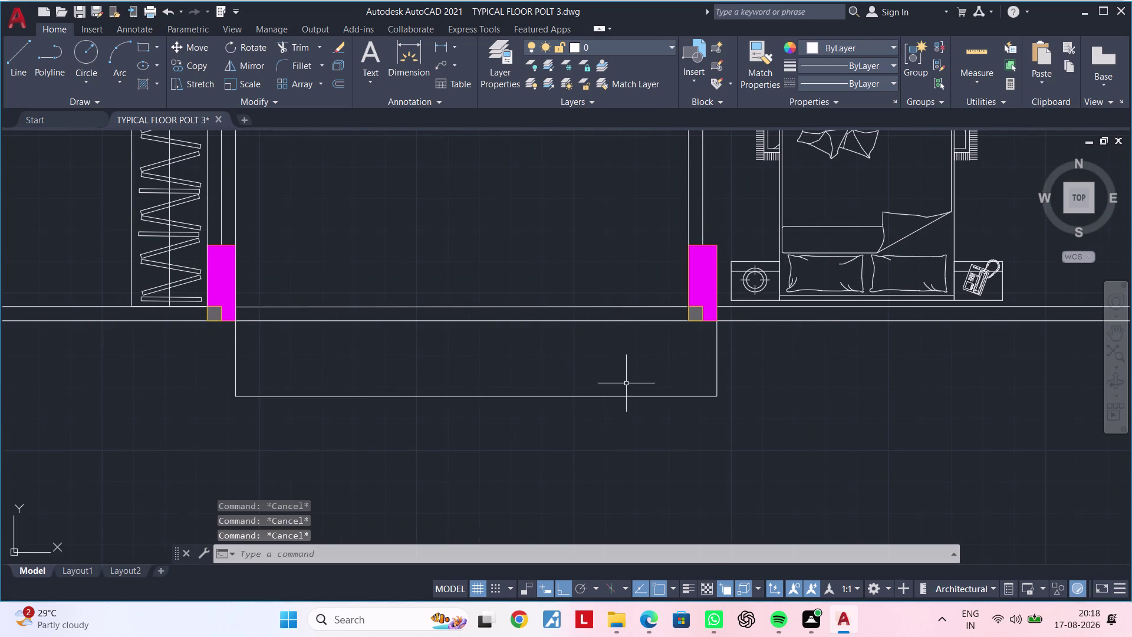
key(Escape)
Center the view on the balcony outline and start the Offset command.
scroll(down, 3)
middle_drag(570, 372, 444, 390)
scroll(up, 3)
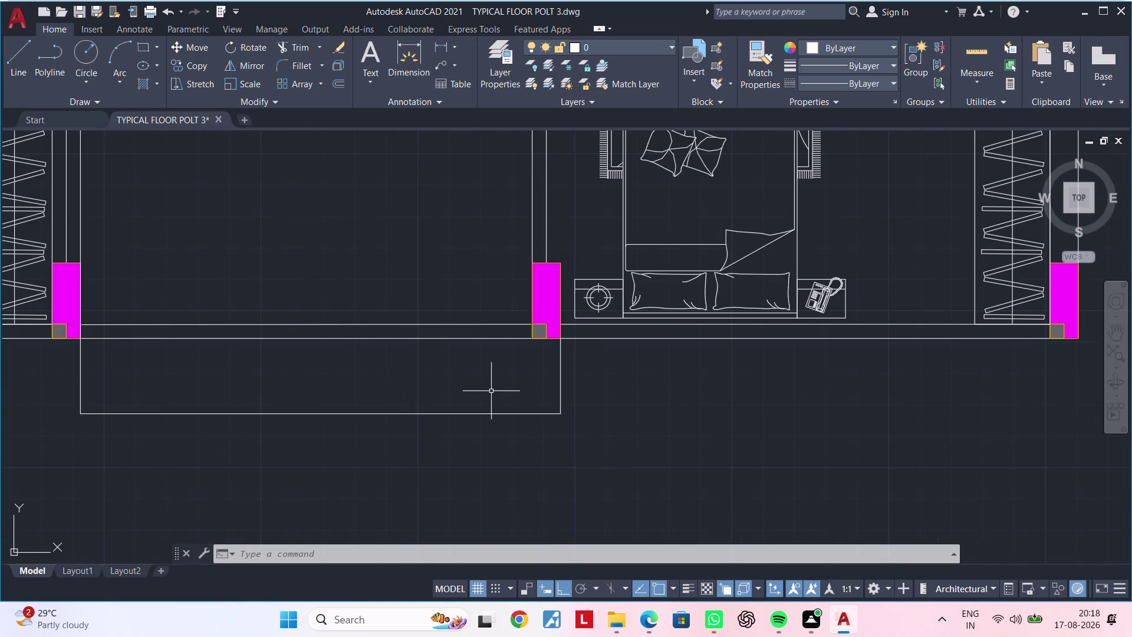
key(Escape)
key(Escape)
key(Escape)
key(Escape)
text(OF)
key(space)
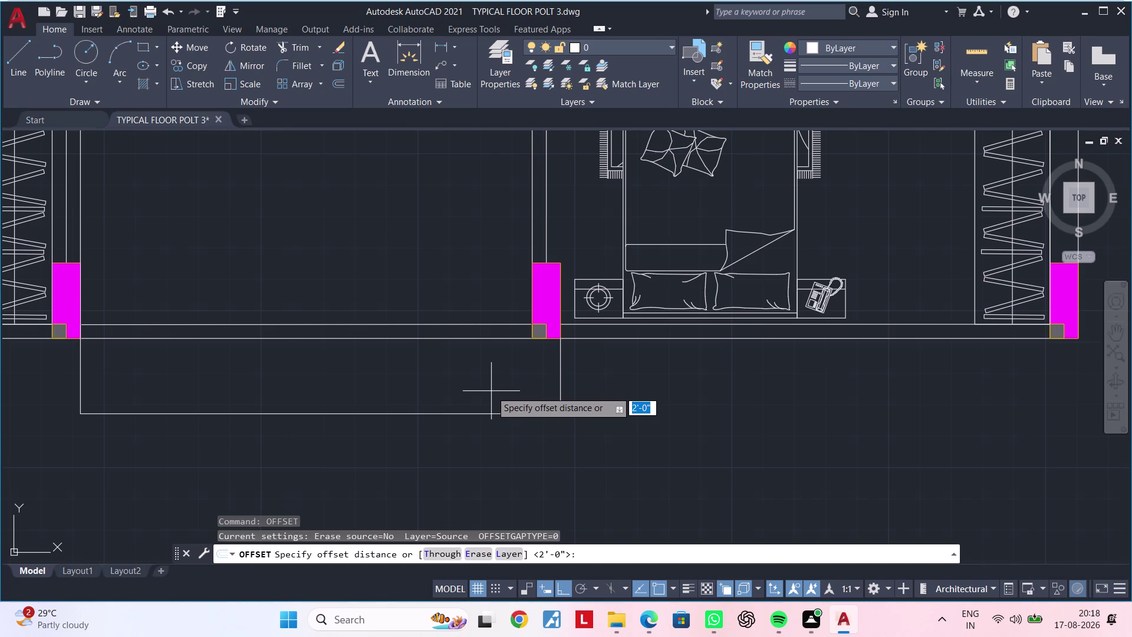
Offset both balcony side lines 9" inward to give the walls thickness.
key(9)
key(shift+quotedbl)
key(Return)
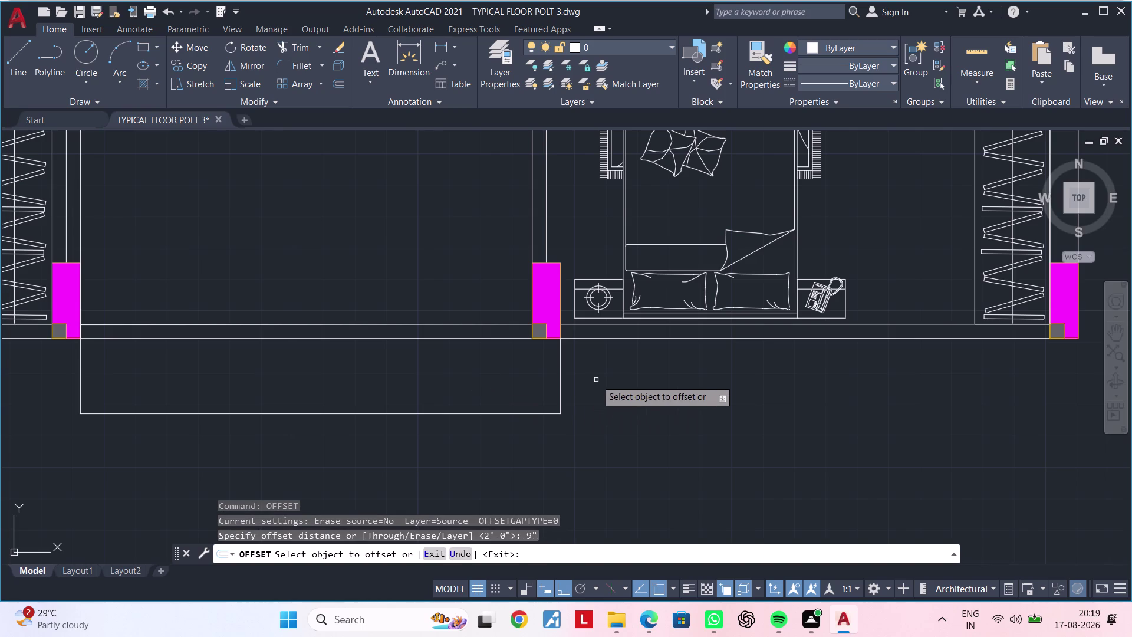
click(560, 372)
click(516, 376)
middle_drag(452, 377, 631, 358)
click(258, 356)
click(222, 356)
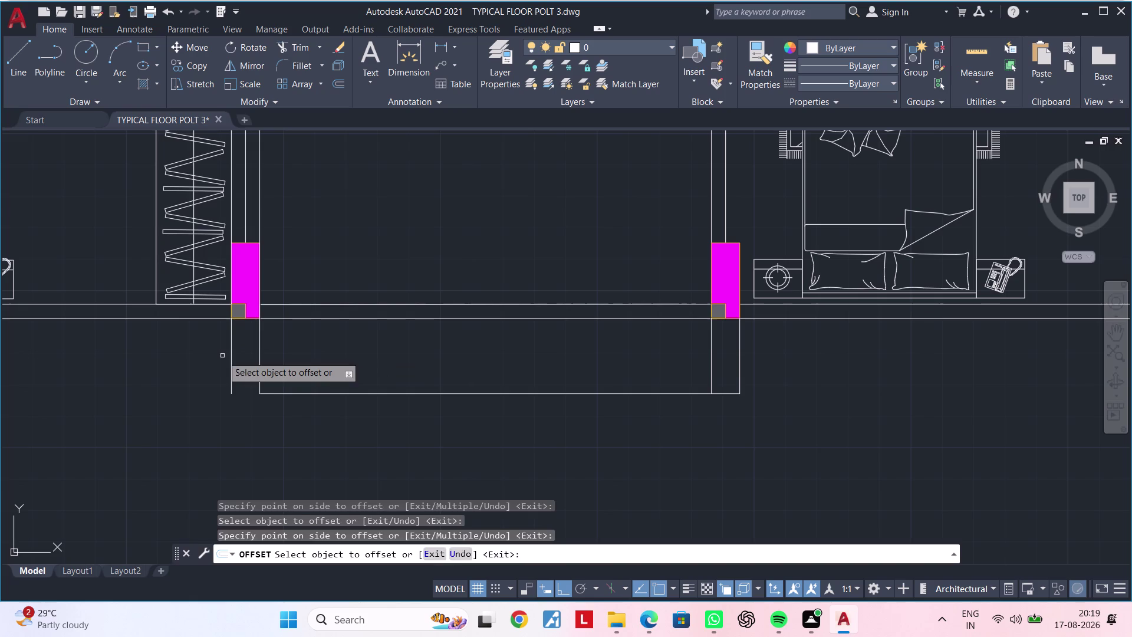
Extend one of the inner side-wall lines.
key(Escape)
key(Escape)
key(Escape)
key(e)
key(x)
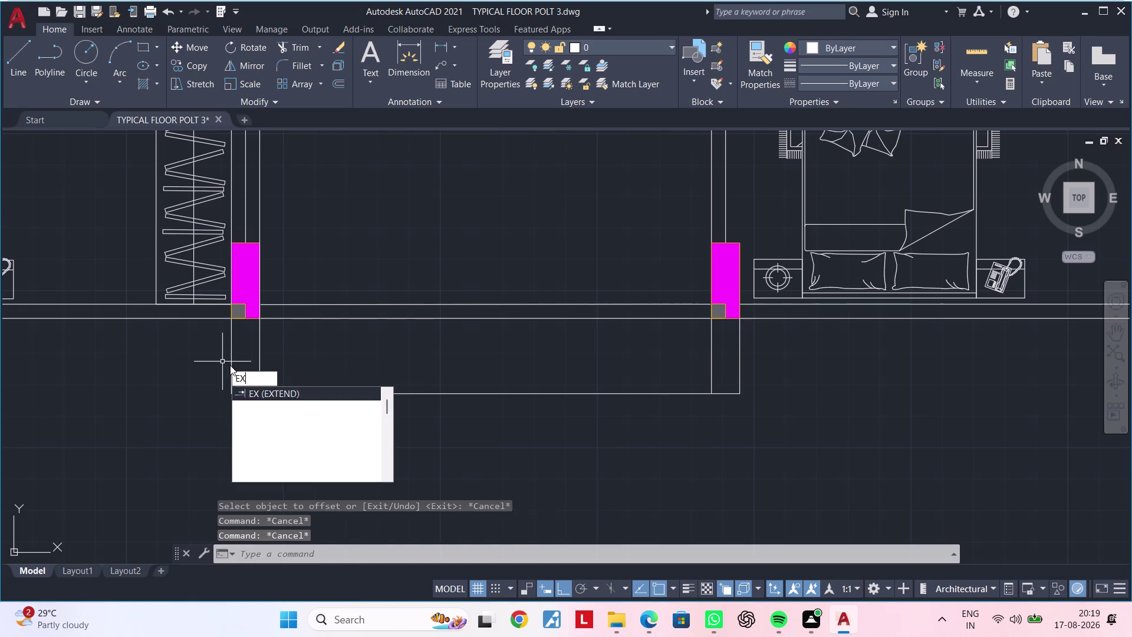
key(space)
click(327, 393)
key(Escape)
Offset the balcony front line 2" inward.
key(Escape)
key(Escape)
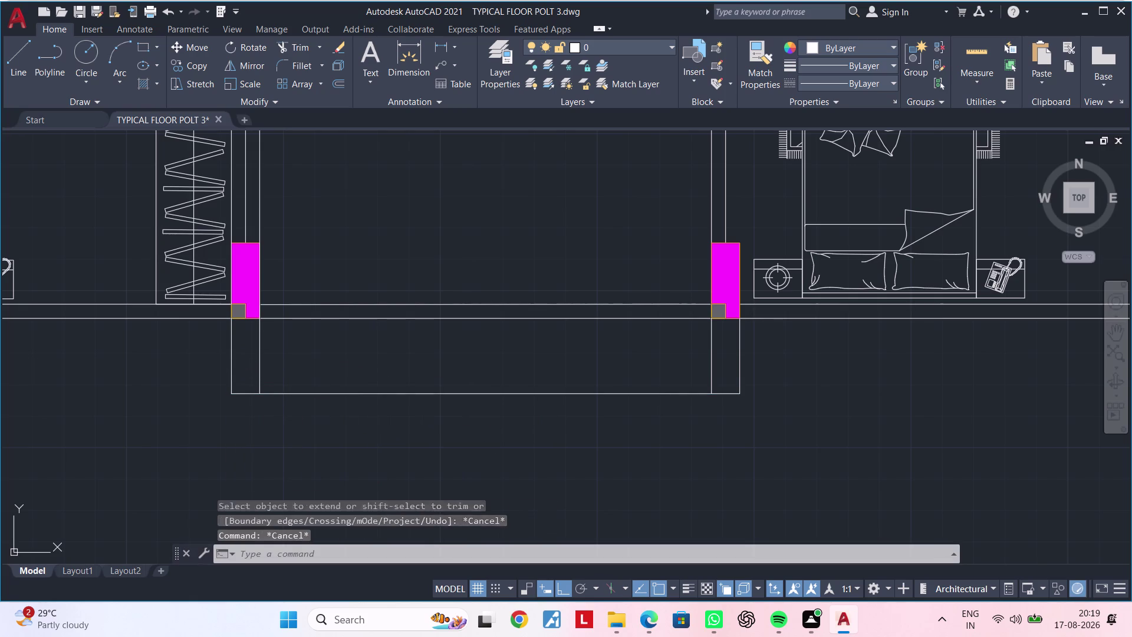
key(Escape)
key(Escape)
key(Escape)
key(Escape)
key(Escape)
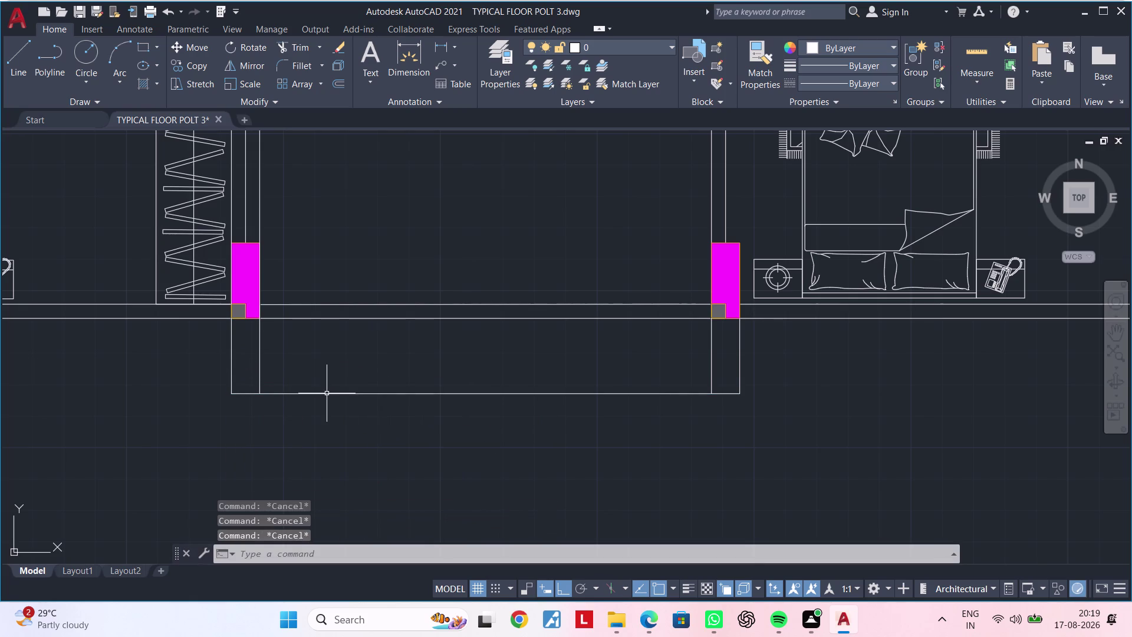
text(OF)
key(space)
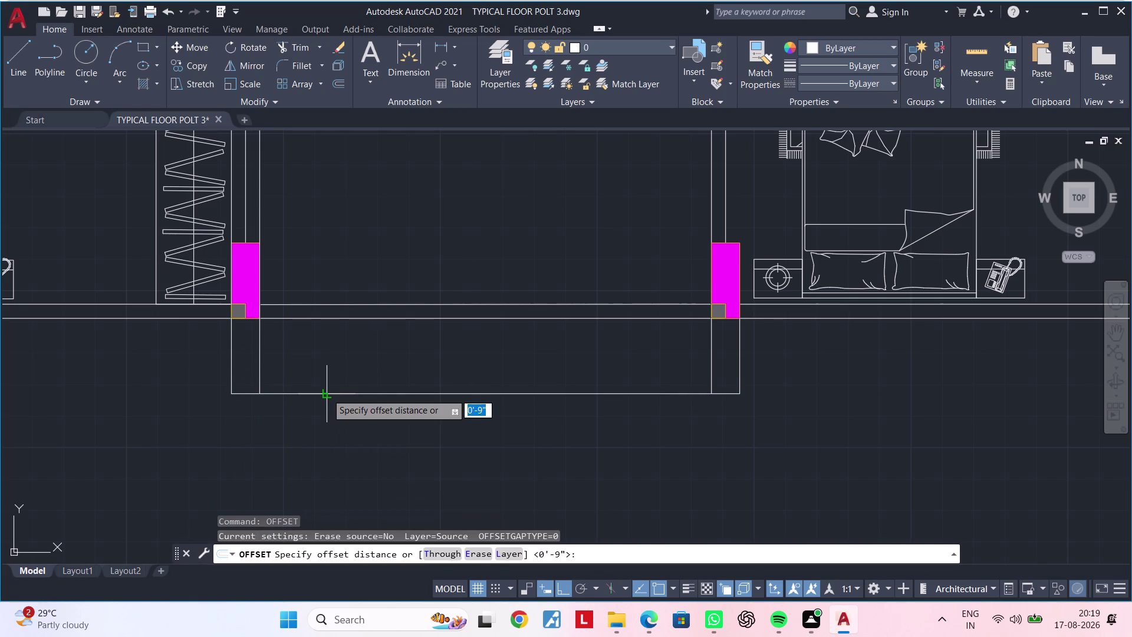
text(2")
key(Return)
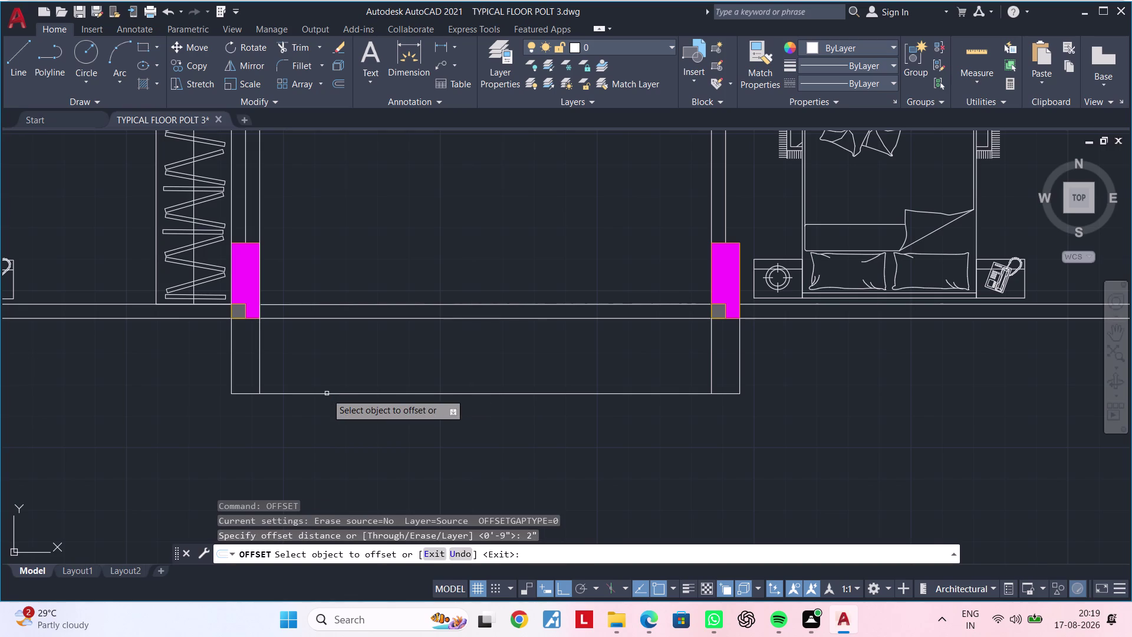
click(547, 392)
click(549, 359)
key(Escape)
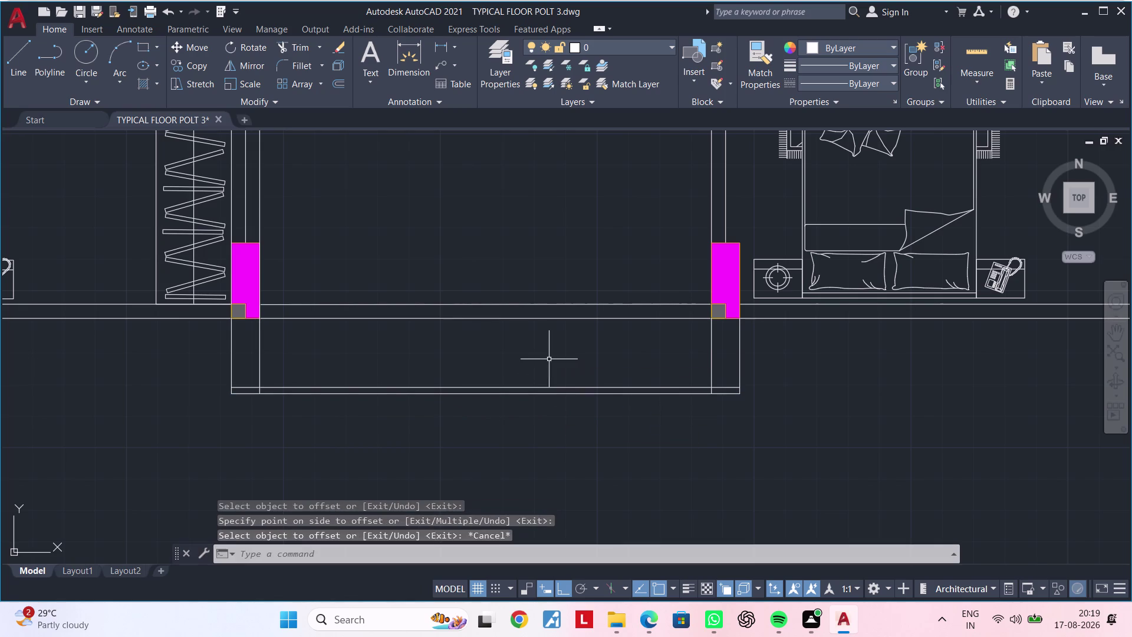
key(Escape)
Trim the overlapping line ends at the balcony's left and right corners.
text(TR)
key(space)
scroll(up, 3)
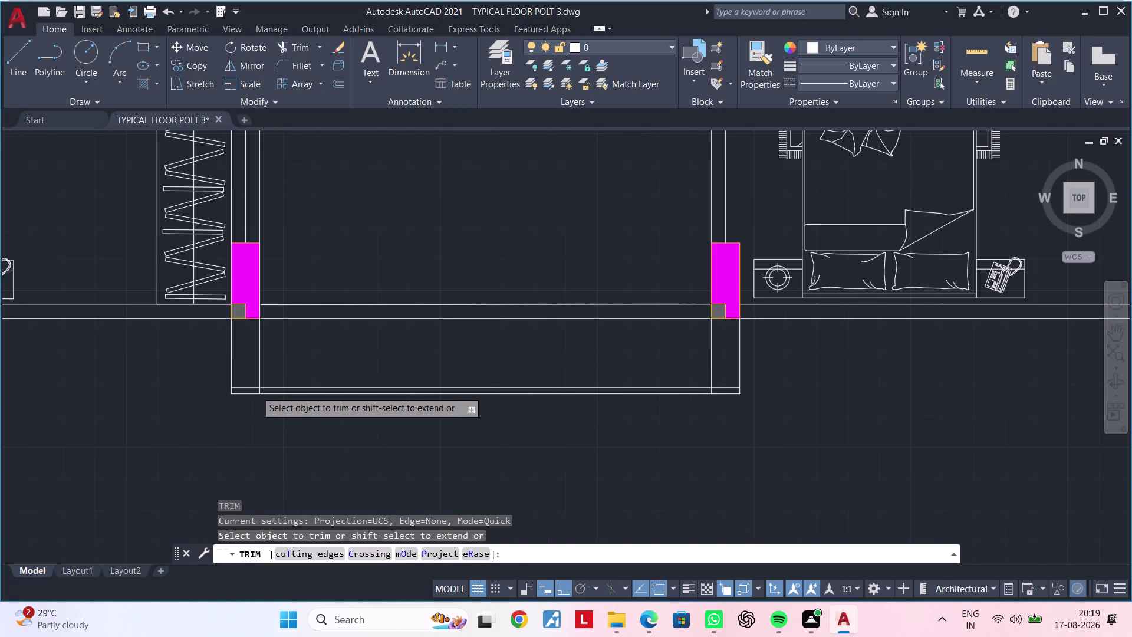
click(253, 387)
middle_drag(888, 392, 650, 427)
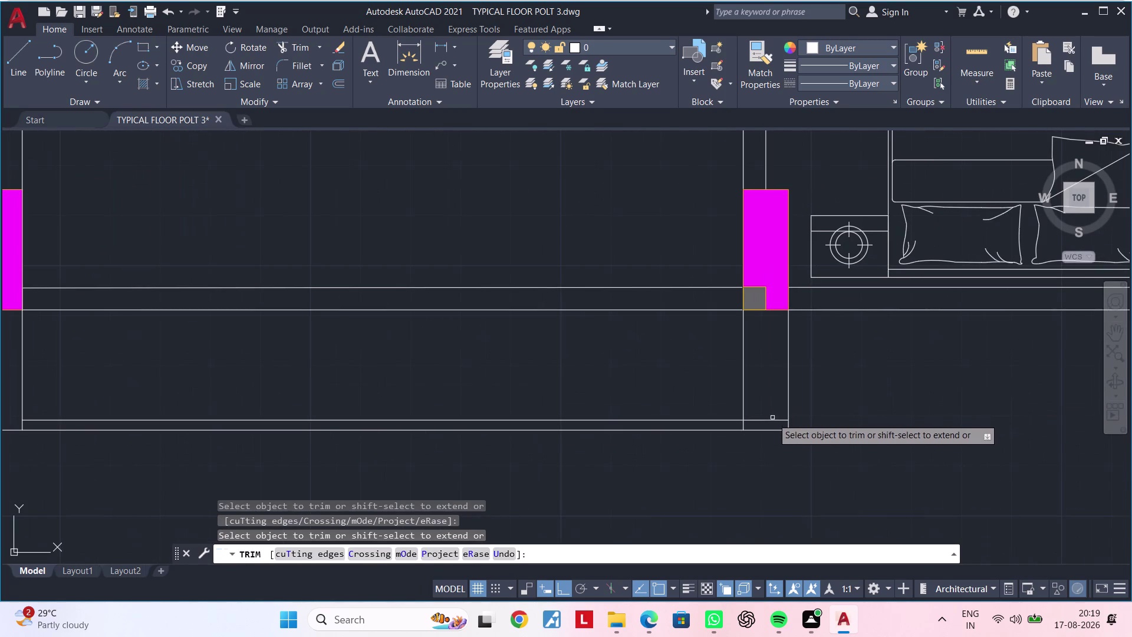
click(771, 419)
key(Escape)
Clear stray selections and pan back to view the whole balcony.
scroll(down, 3)
scroll(up, 3)
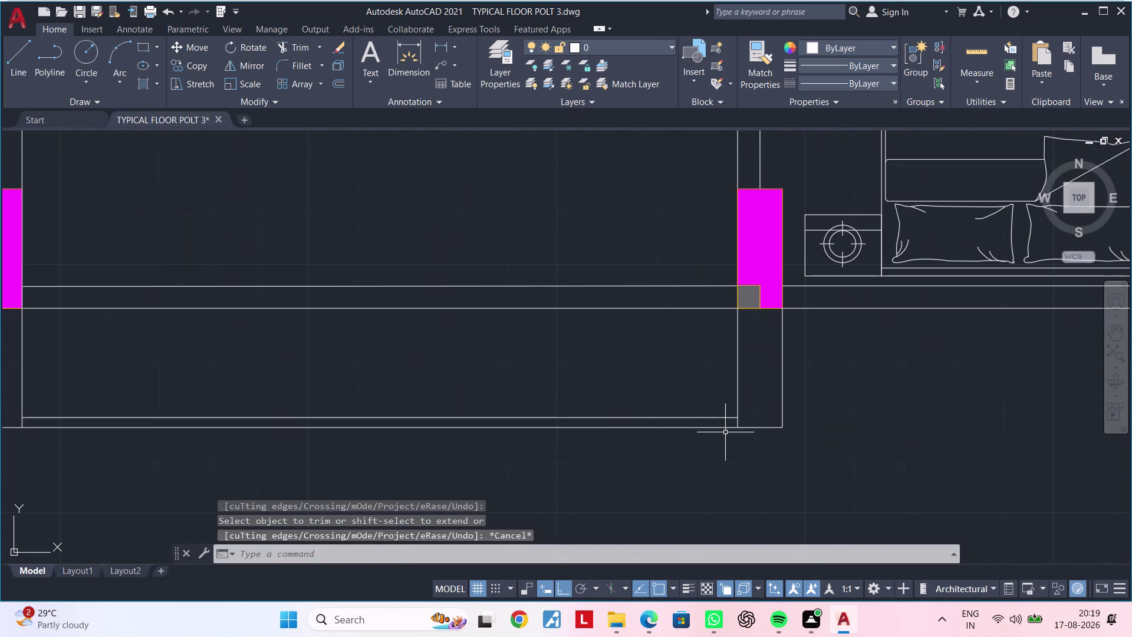
click(724, 425)
scroll(up, 3)
key(Escape)
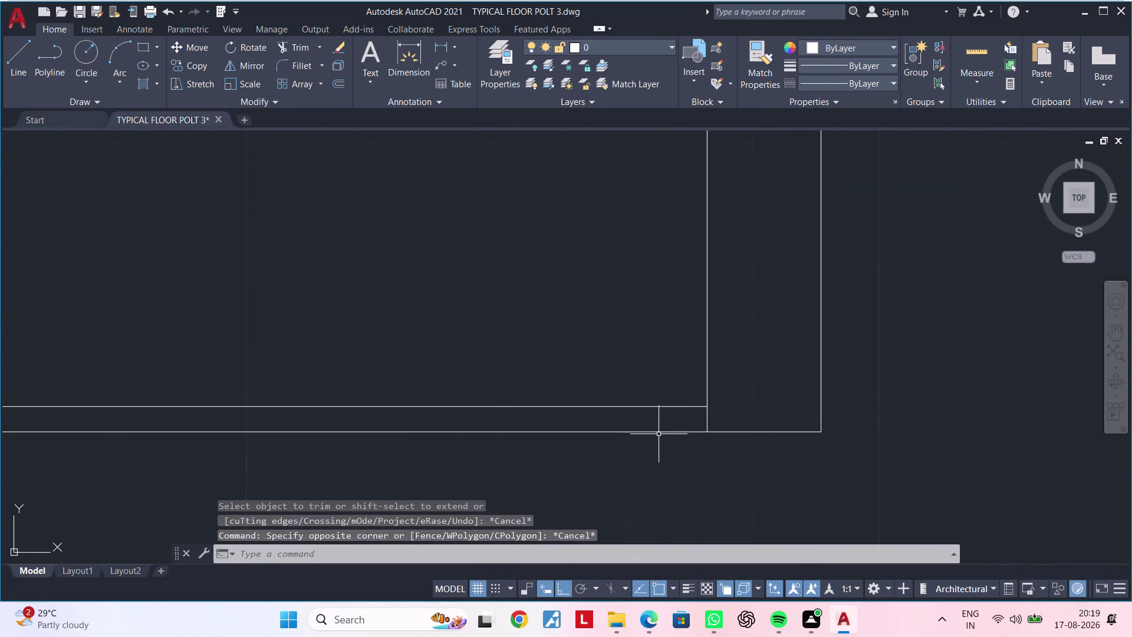
click(658, 434)
key(Escape)
scroll(down, 3)
middle_drag(671, 447, 915, 390)
scroll(down, 3)
middle_drag(839, 417, 771, 438)
key(Escape)
key(Escape)
key(Escape)
scroll(down, 3)
middle_drag(665, 378, 490, 397)
scroll(up, 3)
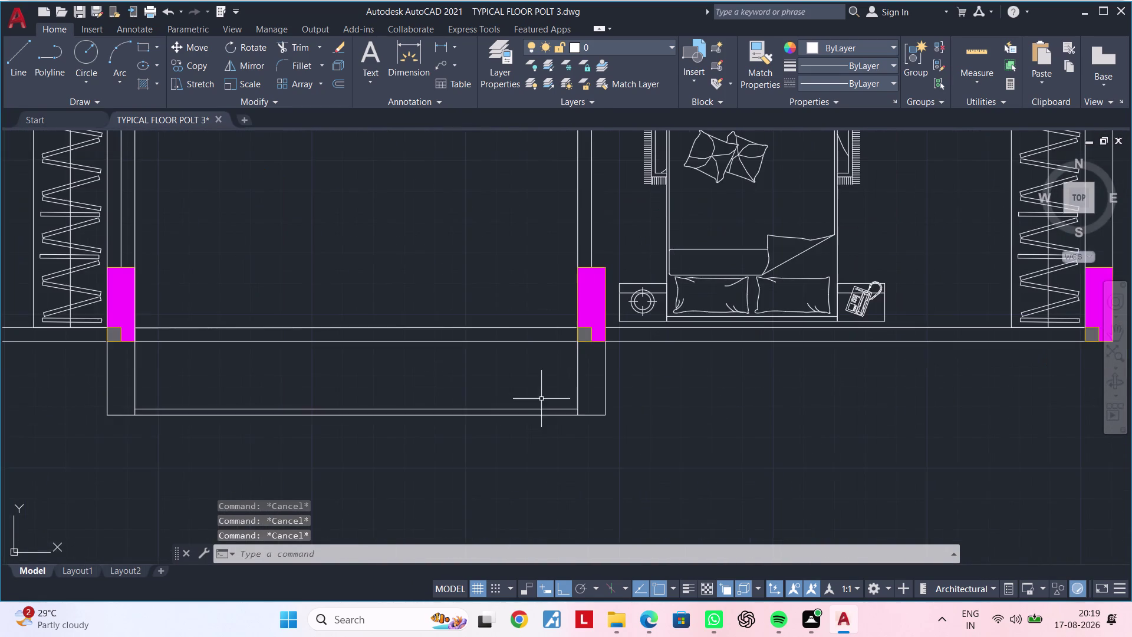
Pan to the living and dining area and select the dining table set.
scroll(up, 3)
middle_click(579, 362)
scroll(up, 3)
middle_drag(593, 348, 496, 383)
scroll(down, 3)
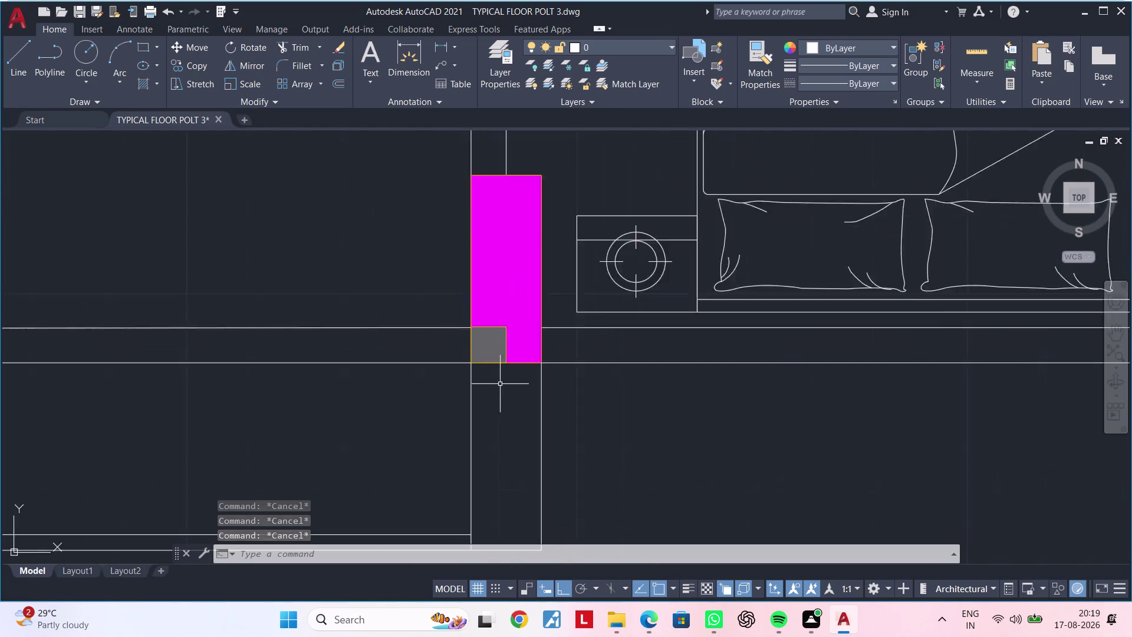
scroll(down, 3)
middle_drag(396, 410, 665, 397)
scroll(down, 3)
middle_drag(643, 349, 619, 421)
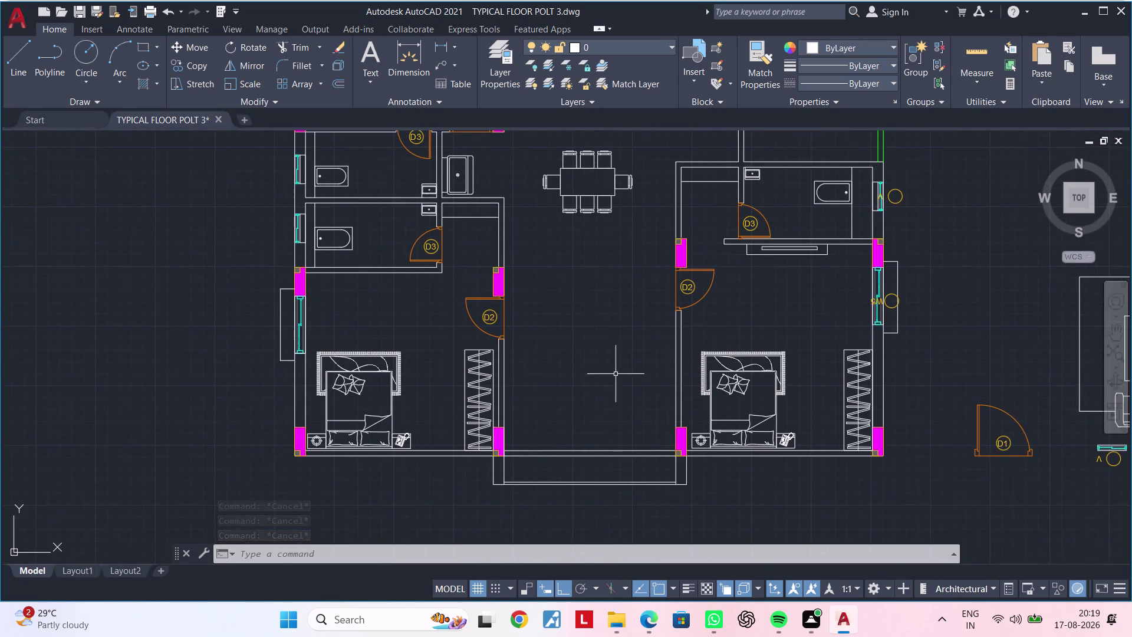
middle_drag(614, 379, 575, 476)
click(564, 303)
Move the dining set with M to the empty area right of the plan.
middle_drag(581, 347, 404, 418)
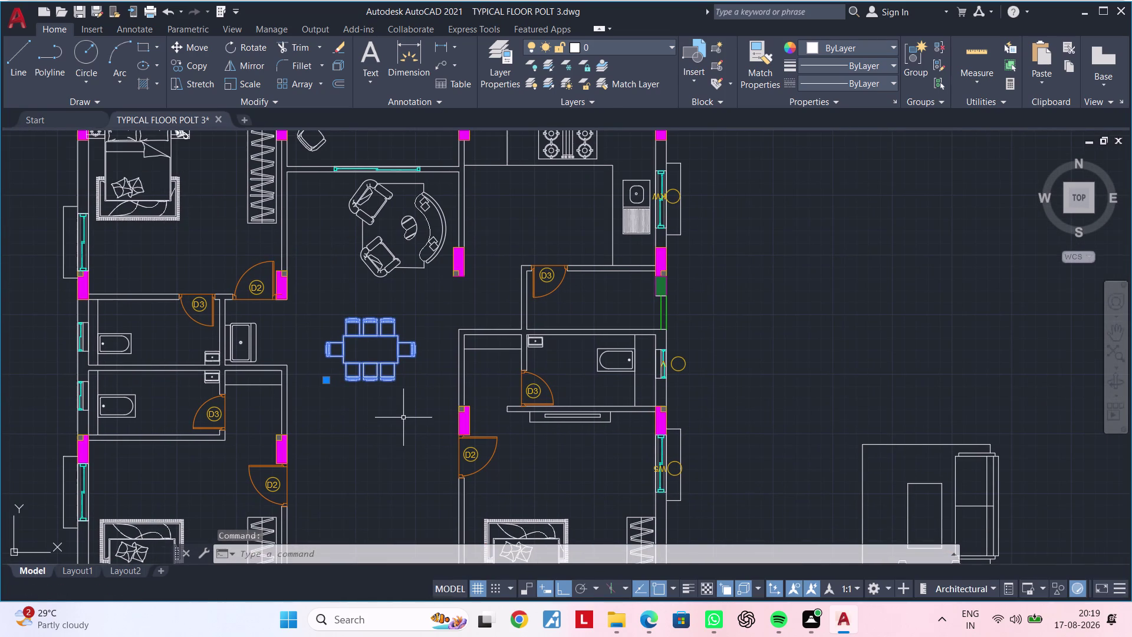
key(m)
key(space)
double_click(380, 342)
click(941, 312)
middle_drag(848, 315, 868, 414)
click(448, 339)
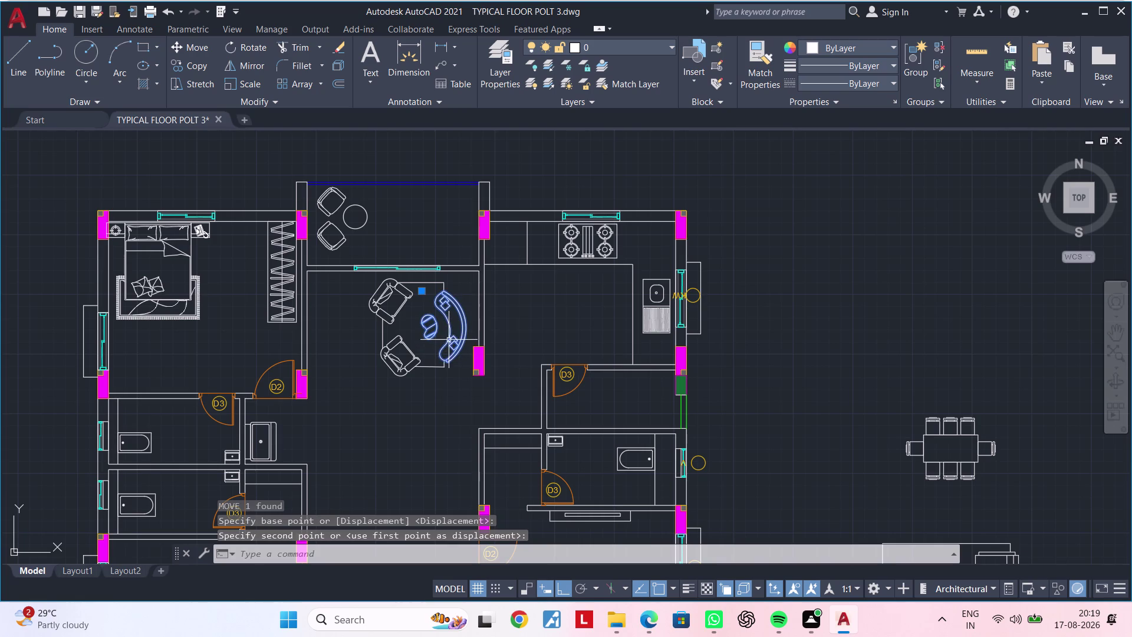
Select the living room armchairs, sofa and centre table.
scroll(up, 3)
click(359, 270)
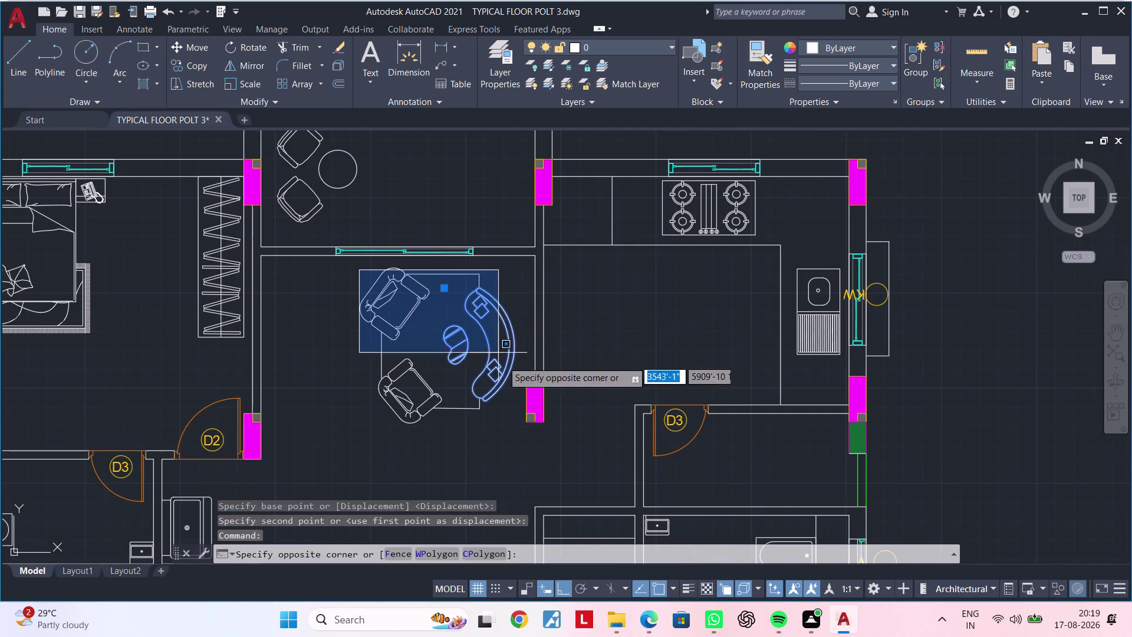
click(517, 425)
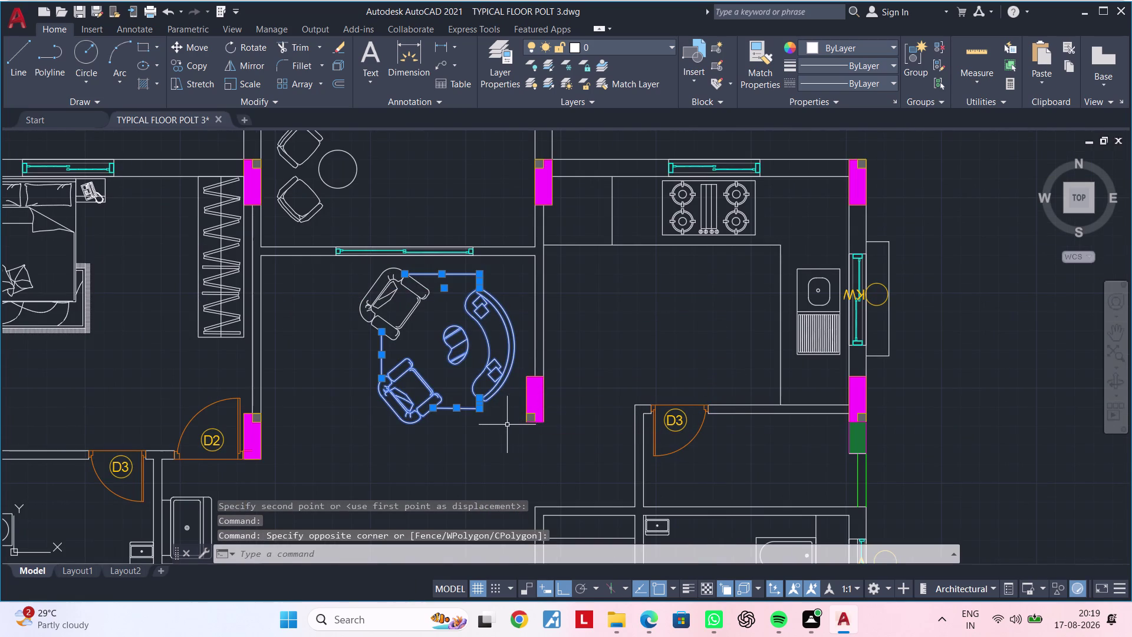
drag(354, 262, 362, 271)
click(432, 347)
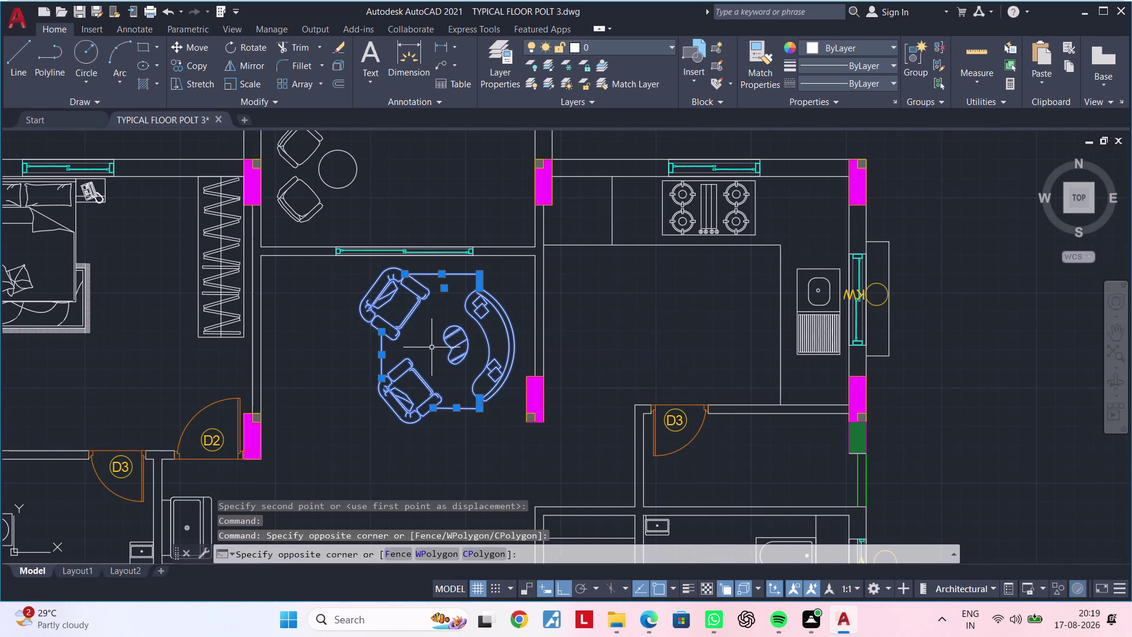
middle_drag(432, 343, 354, 343)
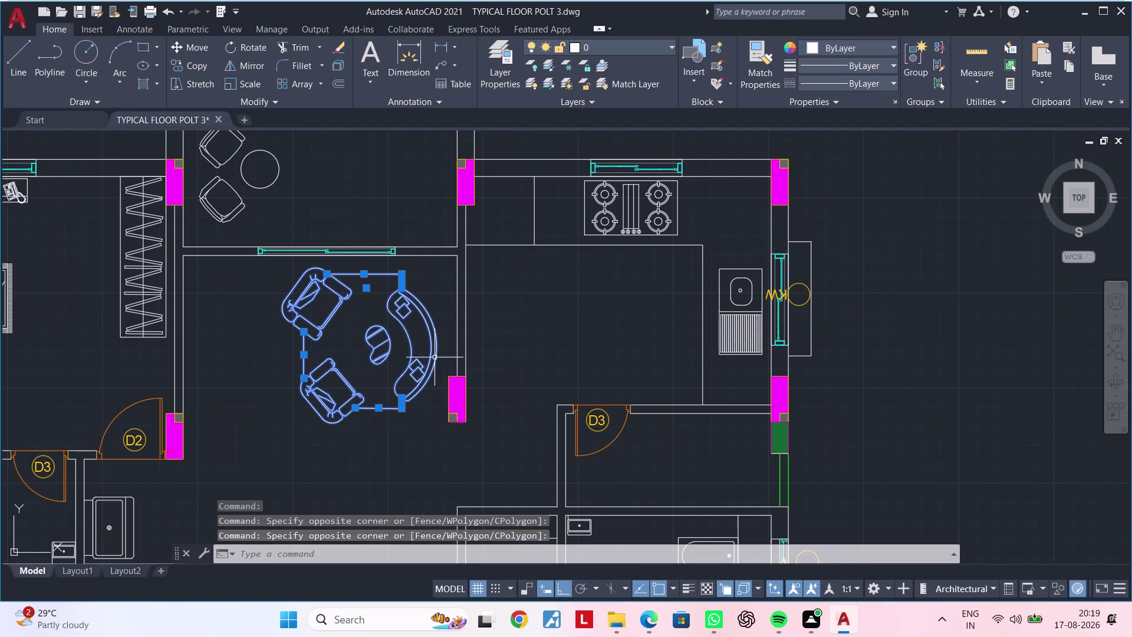
Move the seating group beside the dining set, right of the plan.
key(m)
key(space)
click(382, 339)
scroll(down, 3)
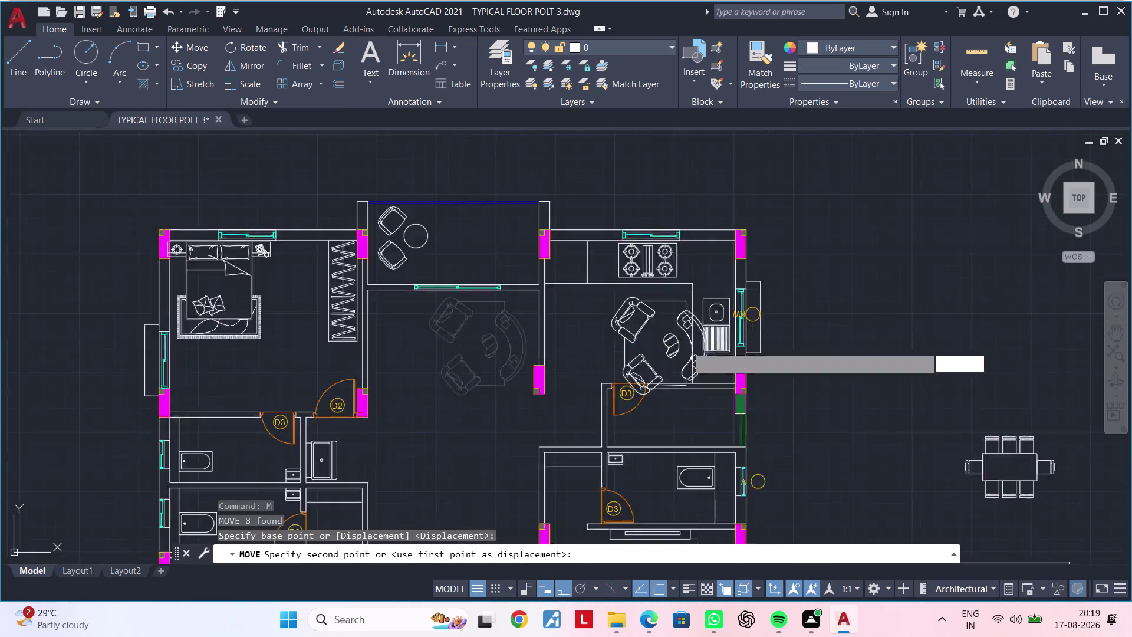
scroll(down, 3)
middle_drag(690, 346, 482, 351)
double_click(782, 339)
key(Escape)
key(Escape)
middle_drag(580, 365, 760, 365)
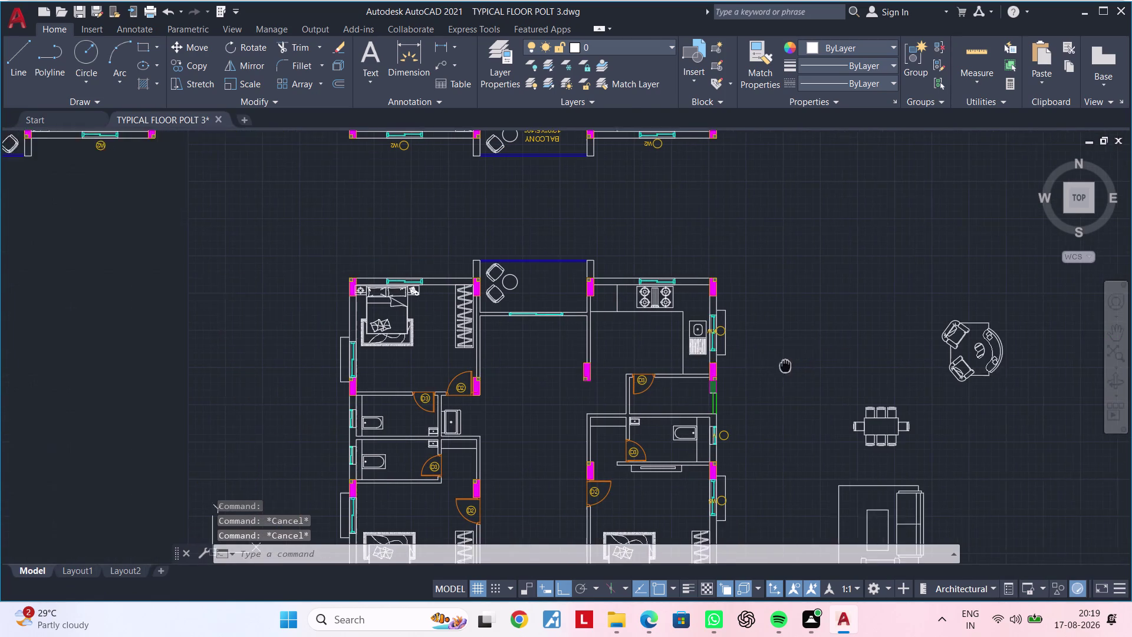
Clear any active command and window-select the balcony's two chairs and round table.
middle_drag(760, 365, 799, 364)
key(Escape)
key(Escape)
key(Escape)
key(Escape)
key(Escape)
key(Escape)
key(Escape)
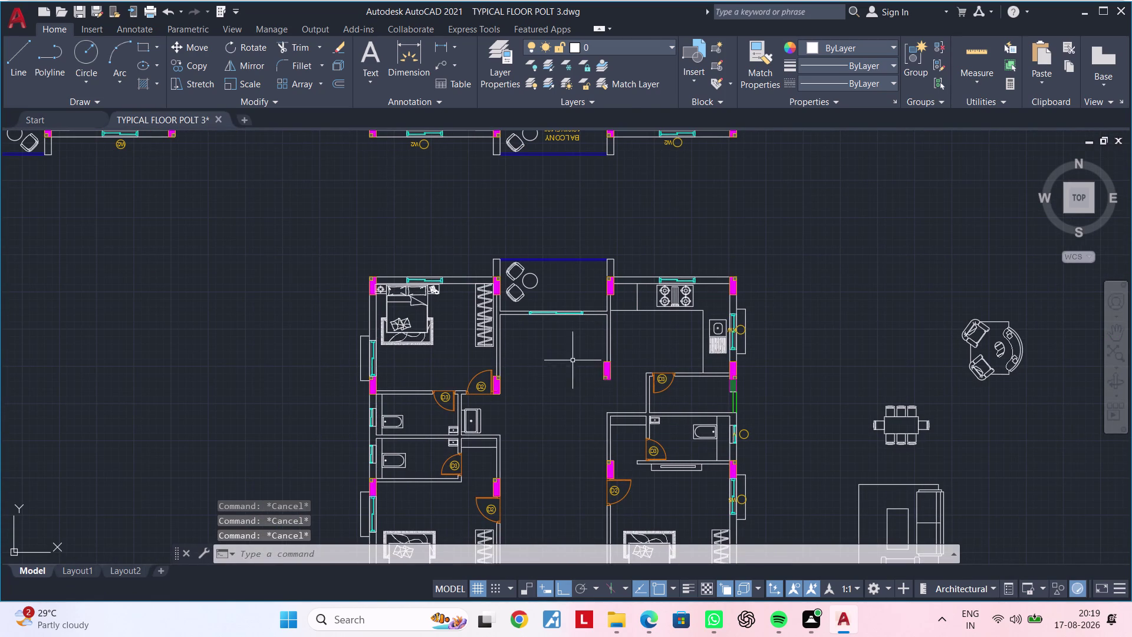
middle_drag(572, 362, 559, 432)
scroll(up, 3)
click(519, 315)
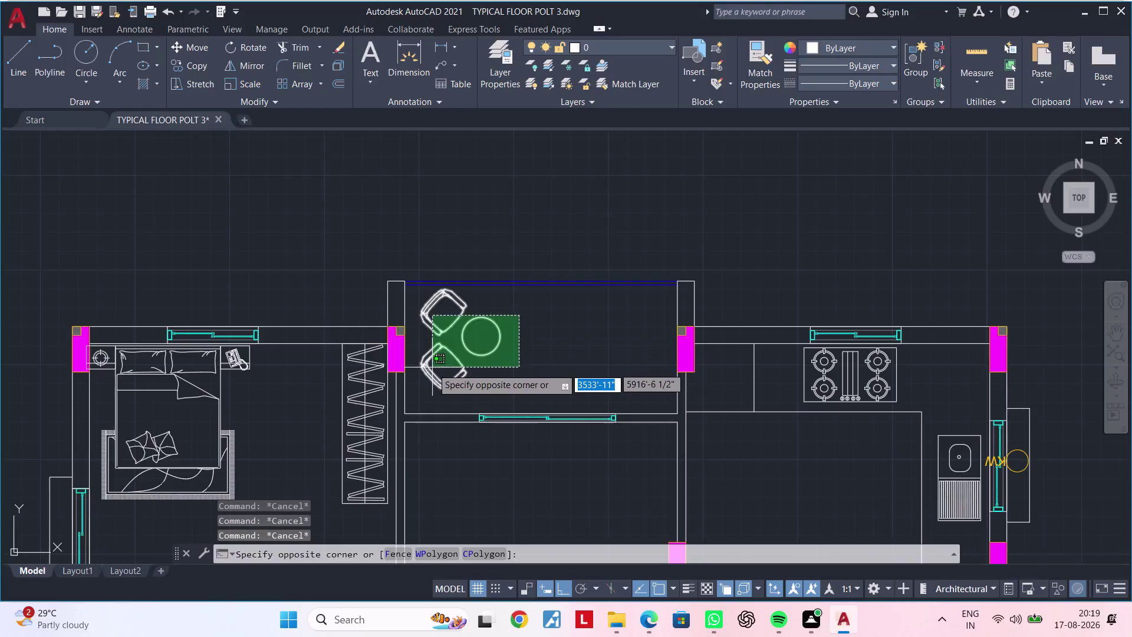
click(430, 371)
Move the balcony chairs and table to the right of the plan.
text(M)
key(space)
drag(458, 344, 472, 345)
scroll(down, 3)
middle_drag(707, 350, 477, 356)
click(917, 352)
middle_drag(771, 412, 1060, 411)
Exit the command and view the chairs' new spot beside the plan.
key(Escape)
key(Escape)
key(Escape)
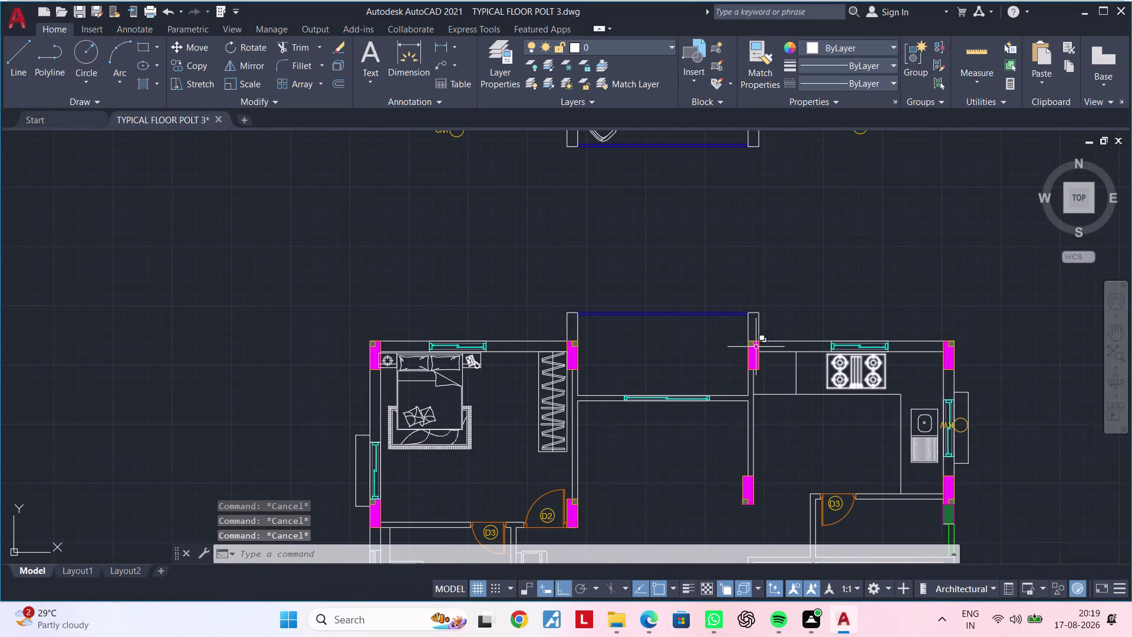
key(Escape)
key(Escape)
key(Escape)
key(Escape)
key(Escape)
key(Escape)
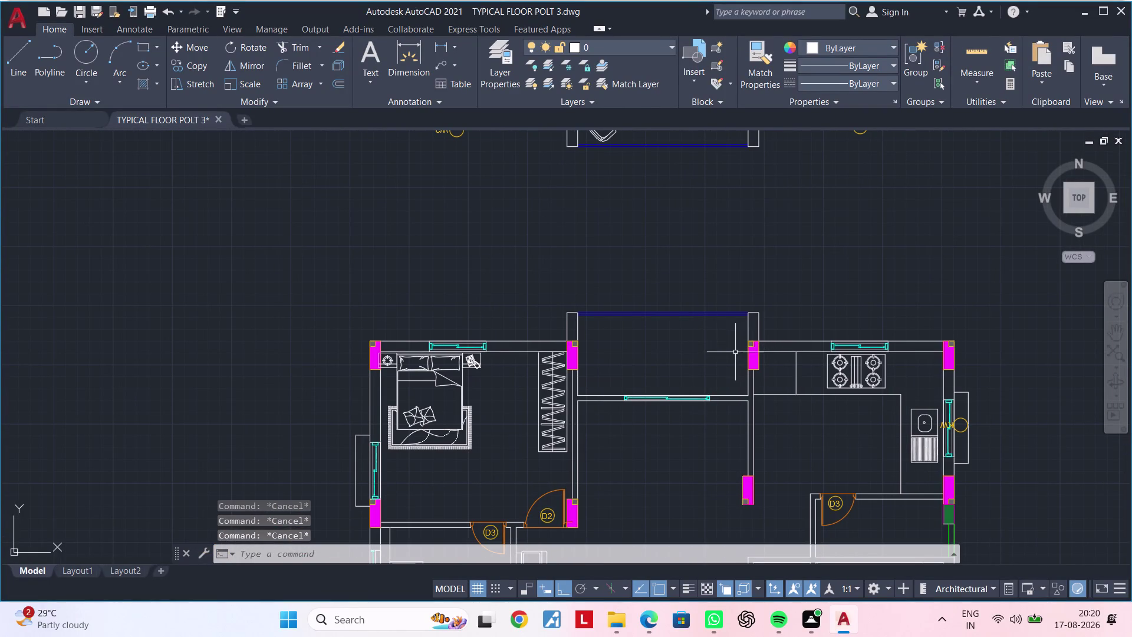
middle_drag(702, 363, 555, 362)
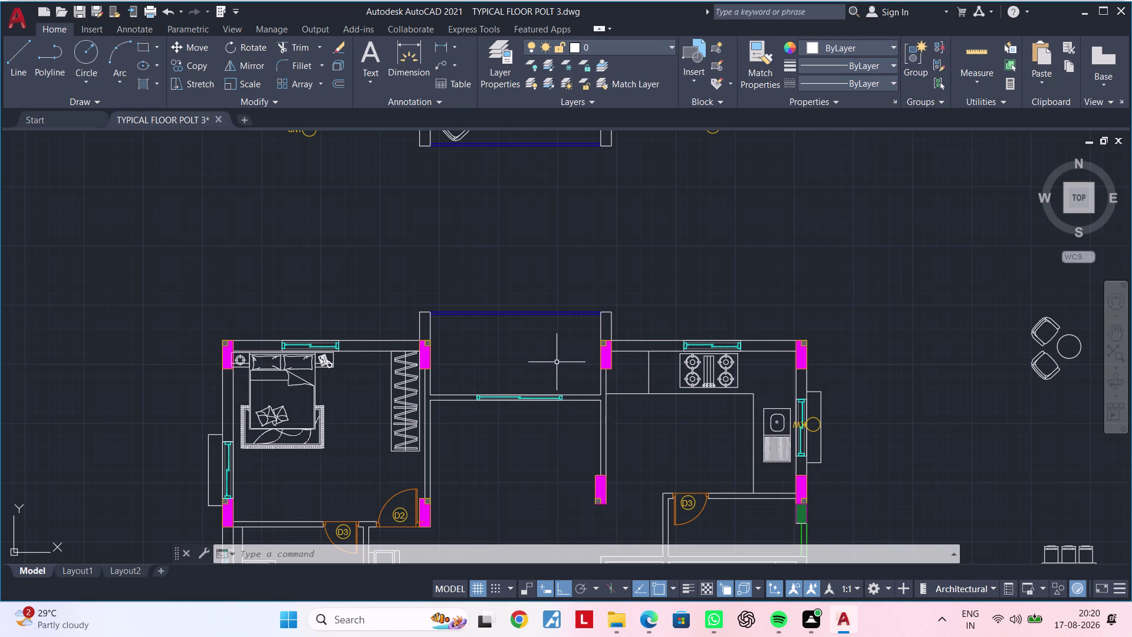
Delete the kitchen front-wall window.
scroll(up, 3)
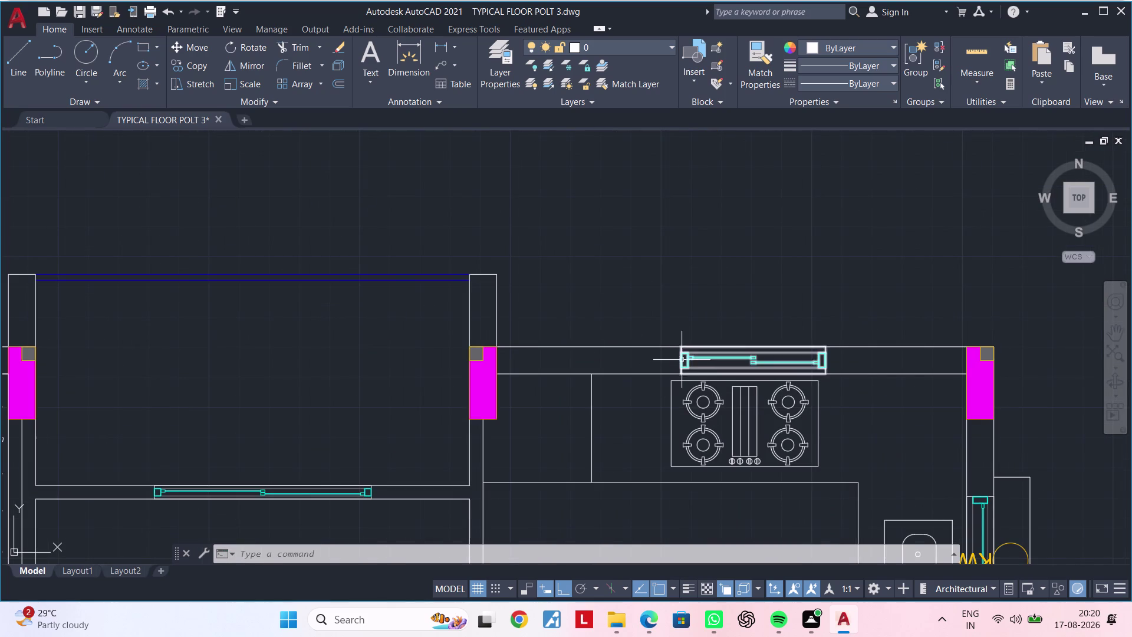
click(684, 359)
key(Escape)
click(687, 359)
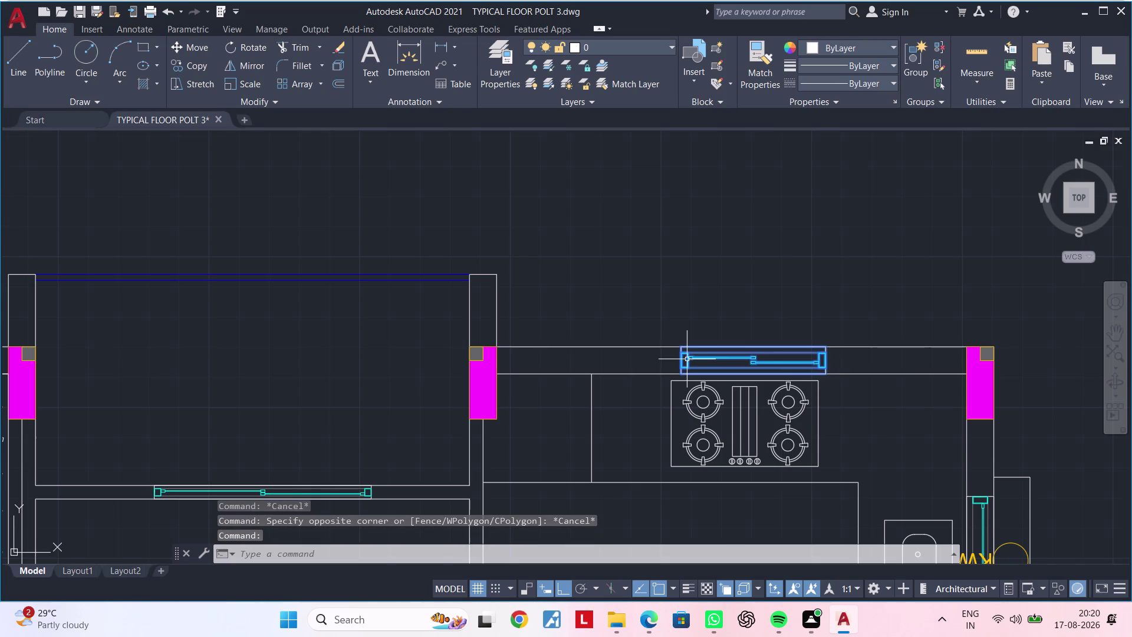
key(Delete)
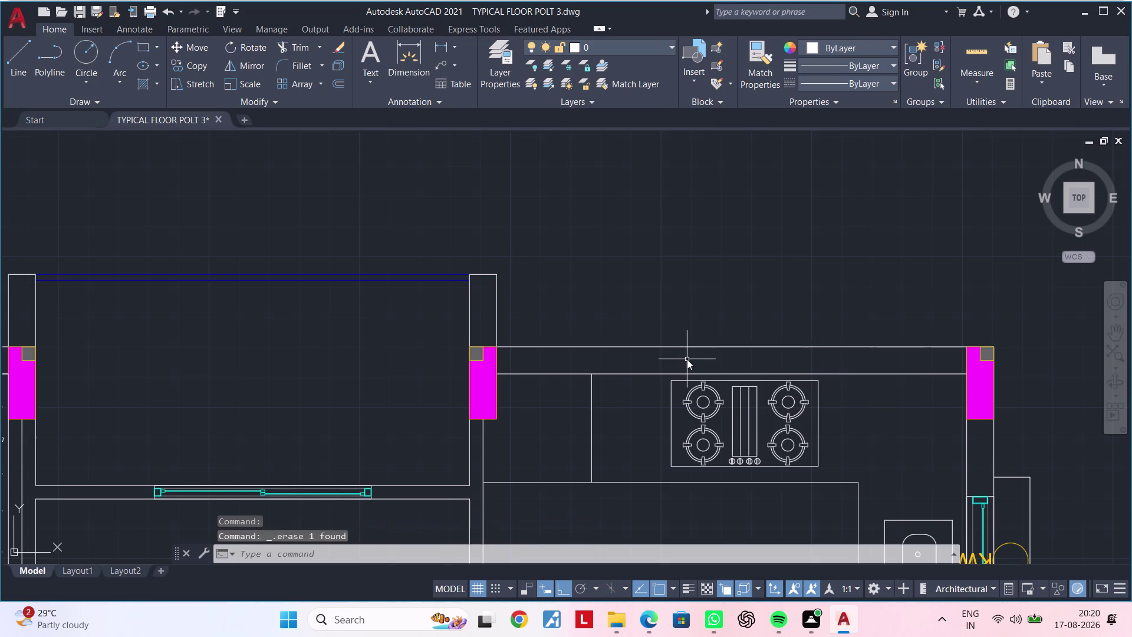
Centre the balcony and delete its railing lines.
scroll(down, 3)
middle_drag(629, 372, 728, 380)
key(Escape)
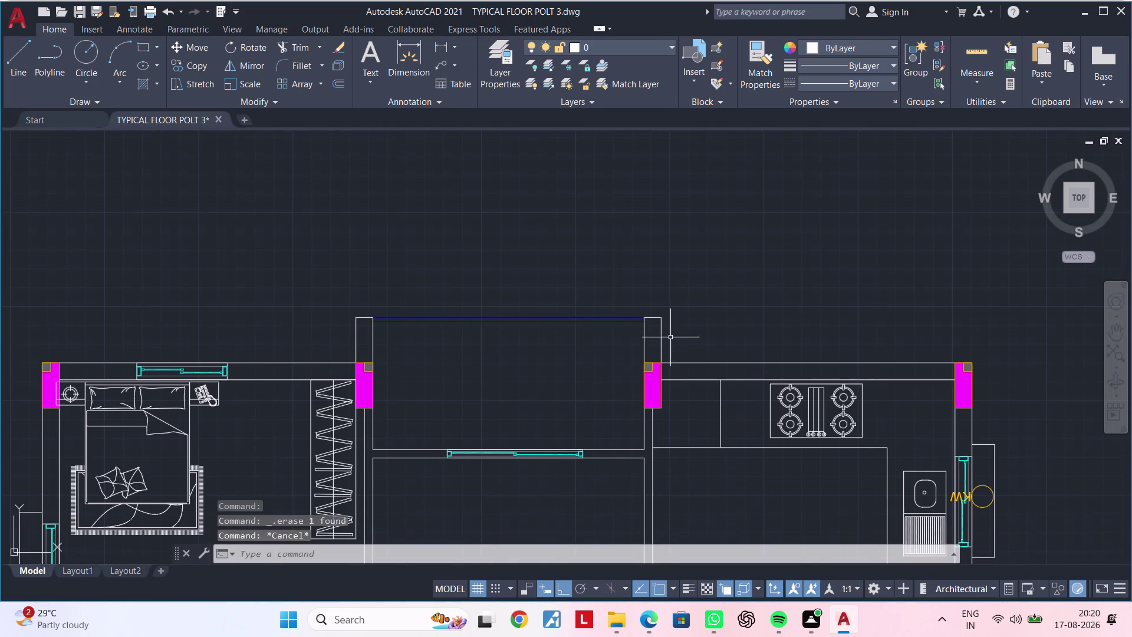
key(Escape)
key(Escape)
middle_drag(642, 335, 688, 296)
key(Escape)
key(Escape)
drag(555, 264, 547, 283)
click(529, 311)
key(Delete)
Start a selection at the top of the balcony walls, then cancel it.
click(507, 271)
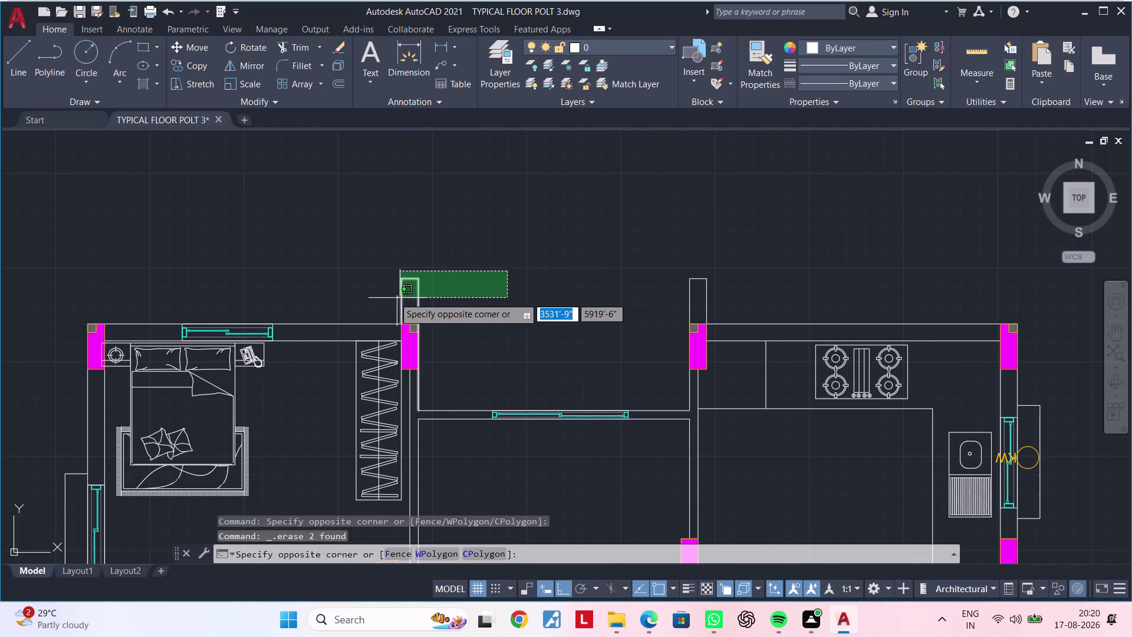
scroll(up, 3)
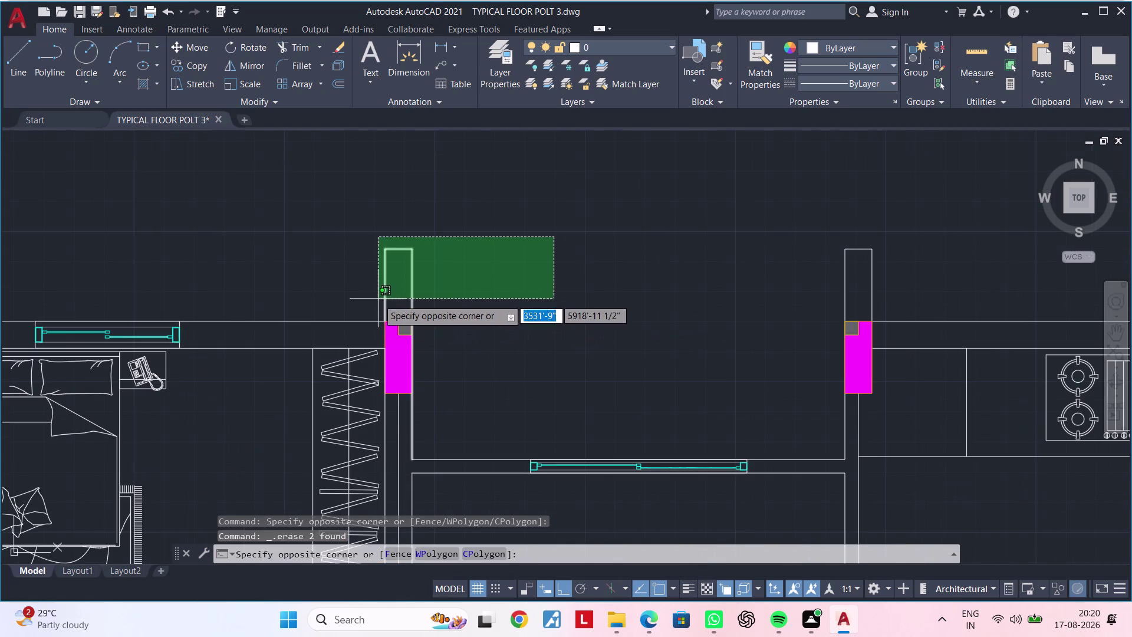
key(Escape)
click(412, 293)
key(Escape)
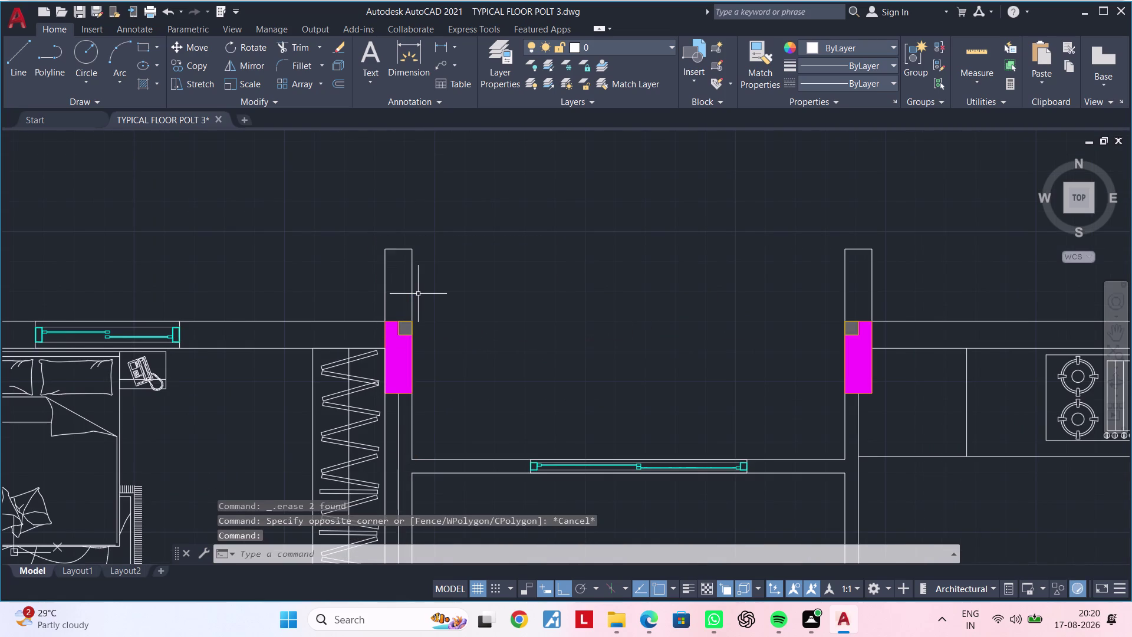
key(Escape)
Trim away the balcony wall lines and side walls with fence cuts using TR.
text(TR)
key(space)
drag(437, 294, 362, 293)
click(400, 248)
middle_drag(556, 248, 409, 279)
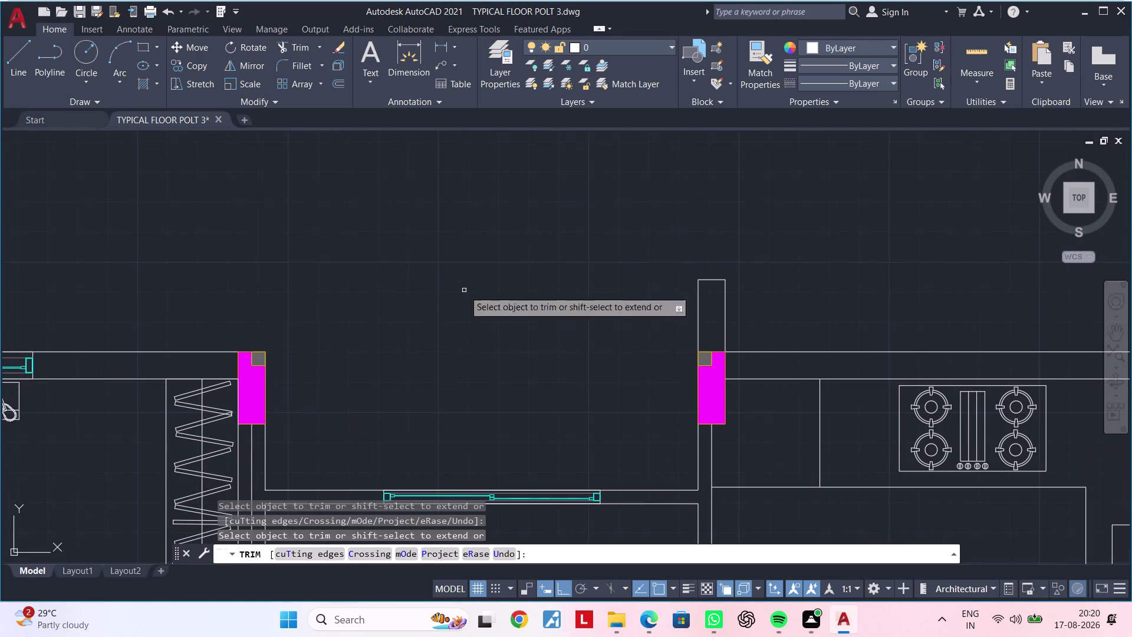
click(571, 317)
drag(783, 317, 1131, 314)
click(1131, 314)
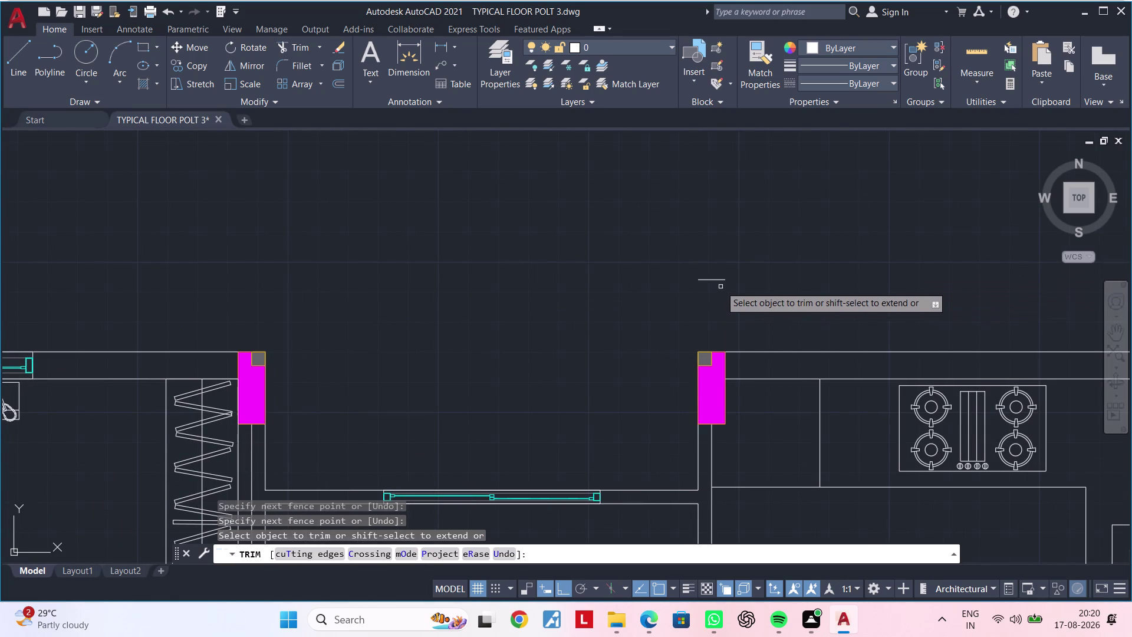
click(718, 281)
key(Escape)
Exit trim and view the cleared front wall and the bedroom front wall.
scroll(down, 3)
middle_drag(599, 309, 702, 275)
key(Escape)
key(Escape)
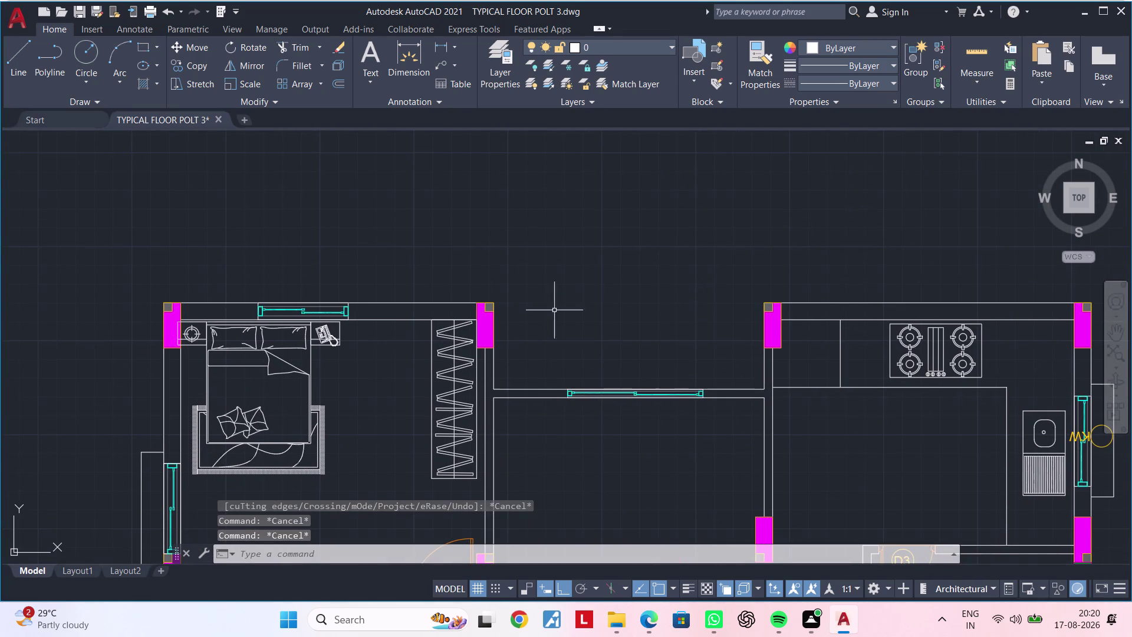
middle_drag(556, 311, 634, 300)
key(Escape)
Select the bedroom front-wall window and delete it.
key(Escape)
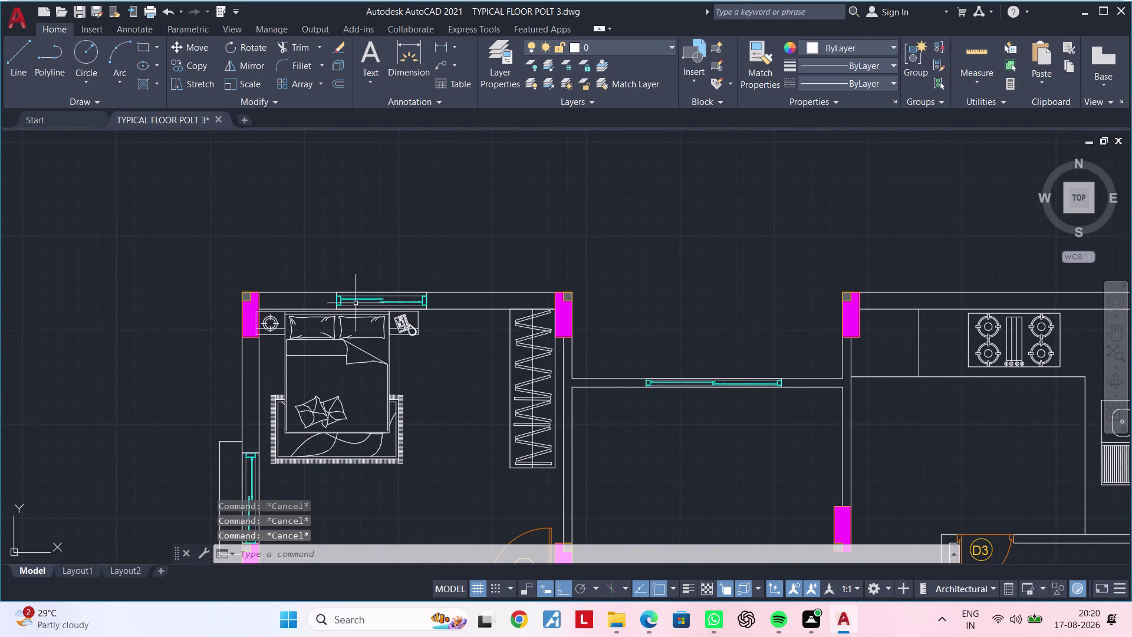
scroll(up, 3)
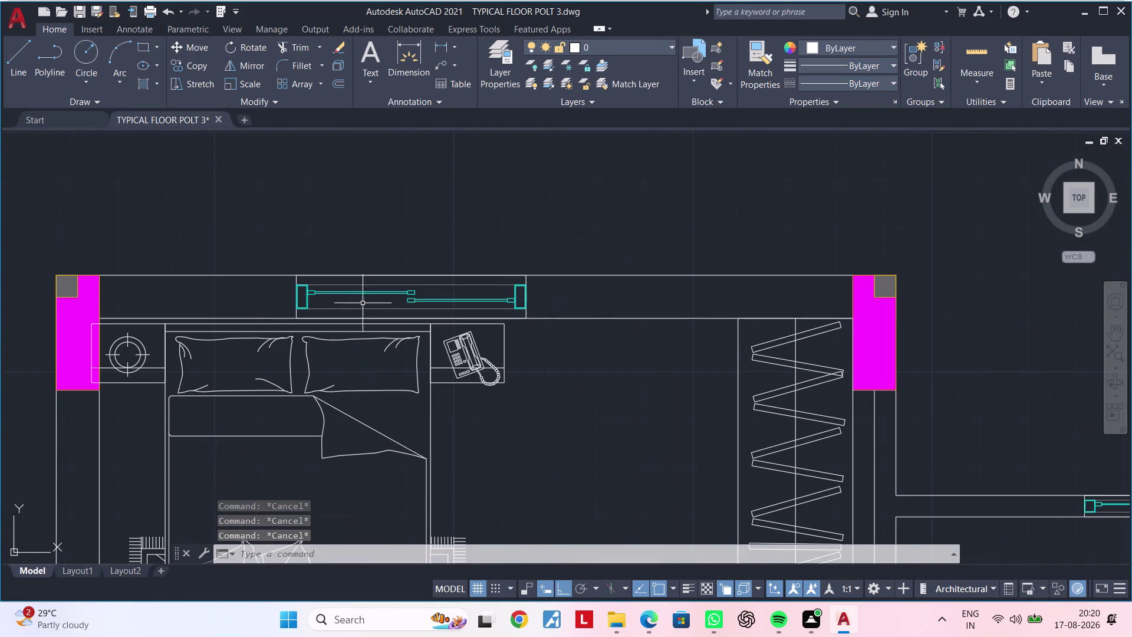
click(398, 293)
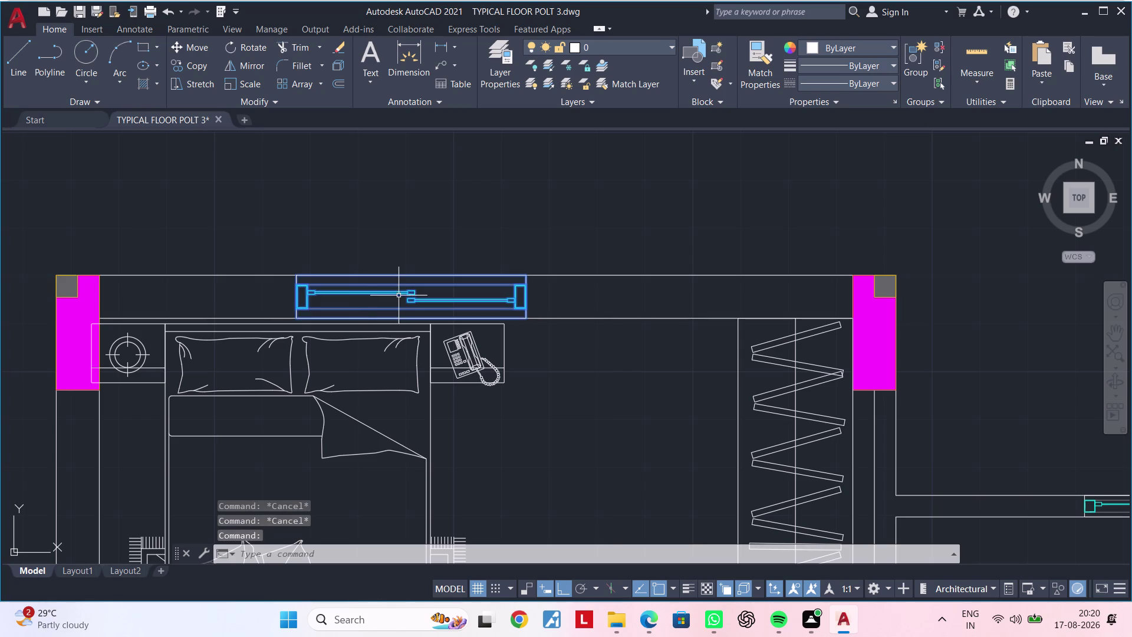
key(Delete)
Zoom and pan to frame the bedroom front wall.
scroll(down, 3)
middle_drag(381, 307, 370, 272)
key(Escape)
scroll(up, 3)
middle_drag(297, 279, 301, 267)
key(Escape)
key(Escape)
key(Escape)
key(Escape)
scroll(down, 3)
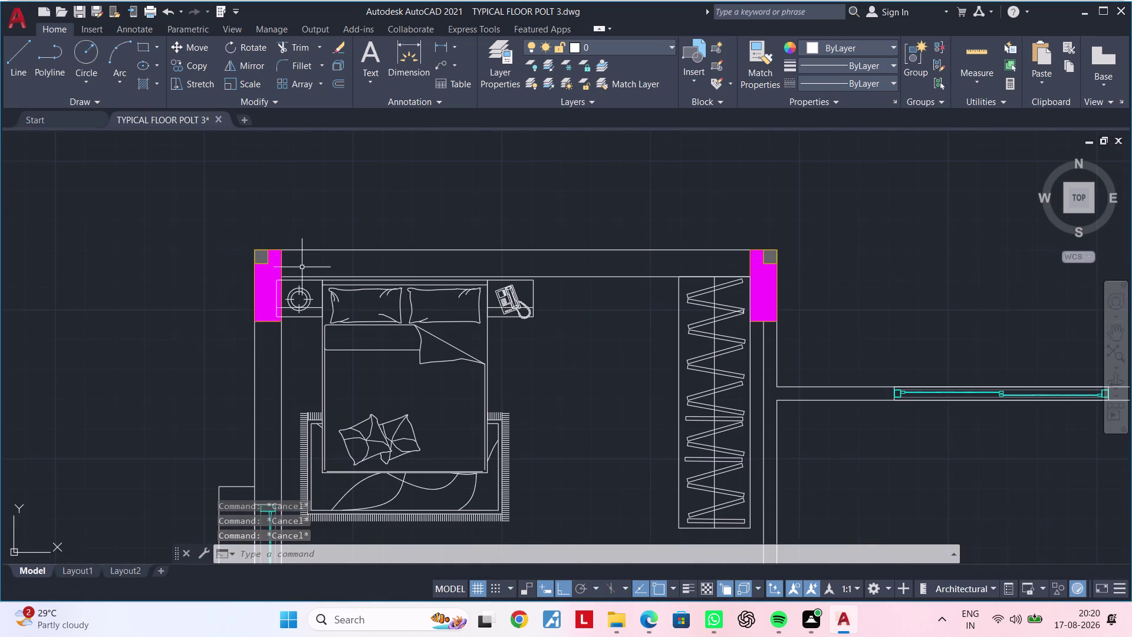
Measure the bedroom wall thickness with a trial linear dimension, then cancel it.
key(Escape)
key(Escape)
click(445, 45)
scroll(up, 3)
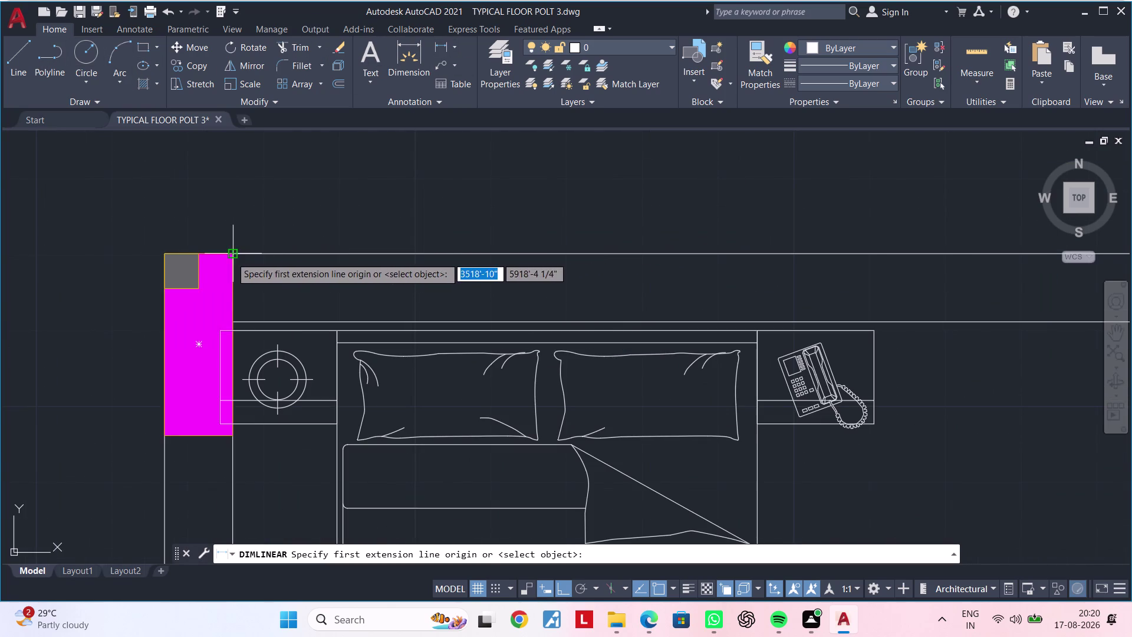
click(231, 257)
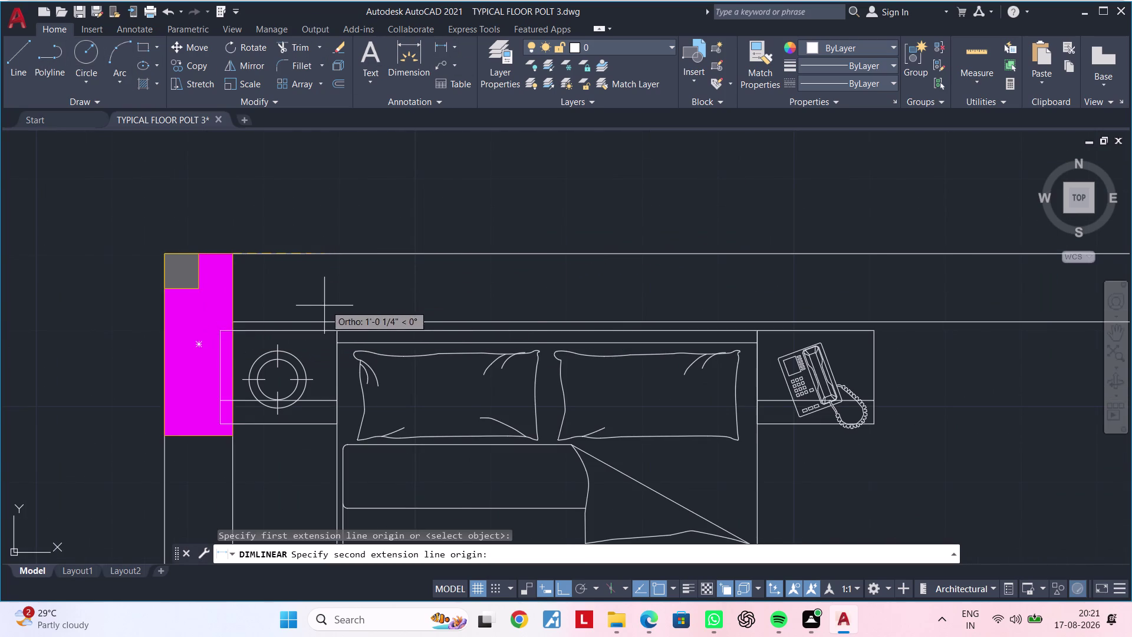
scroll(up, 3)
click(208, 324)
scroll(down, 3)
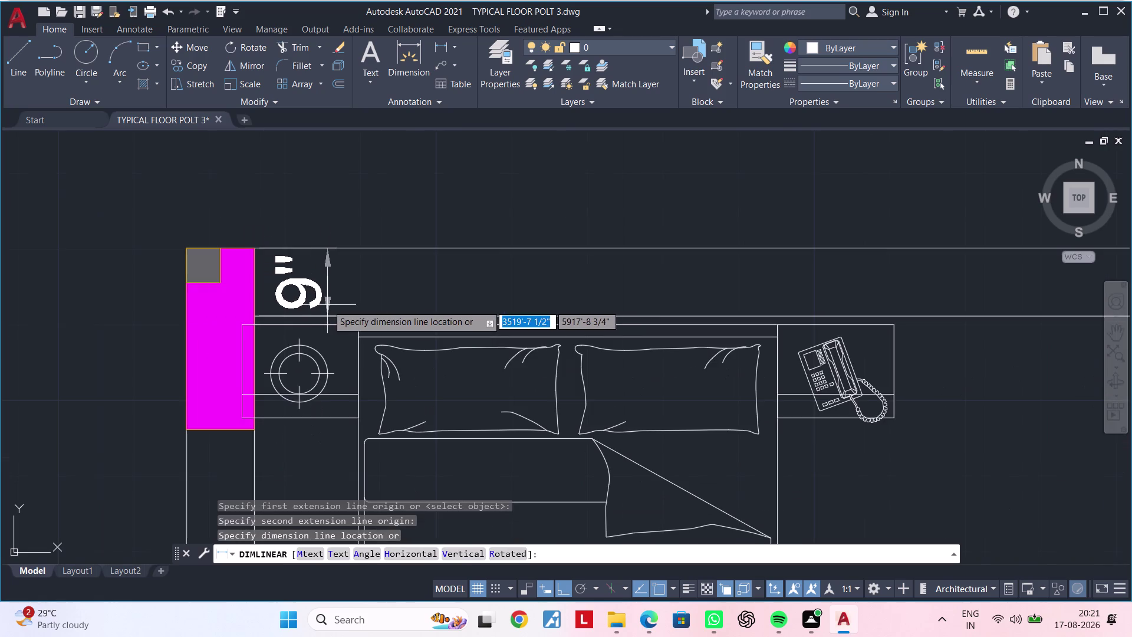
key(Escape)
Clear leftover commands and reframe the bedroom front wall.
scroll(down, 3)
key(Escape)
middle_drag(394, 286, 222, 286)
key(Escape)
key(Escape)
key(Escape)
middle_drag(265, 292, 215, 291)
key(Escape)
key(Escape)
key(Escape)
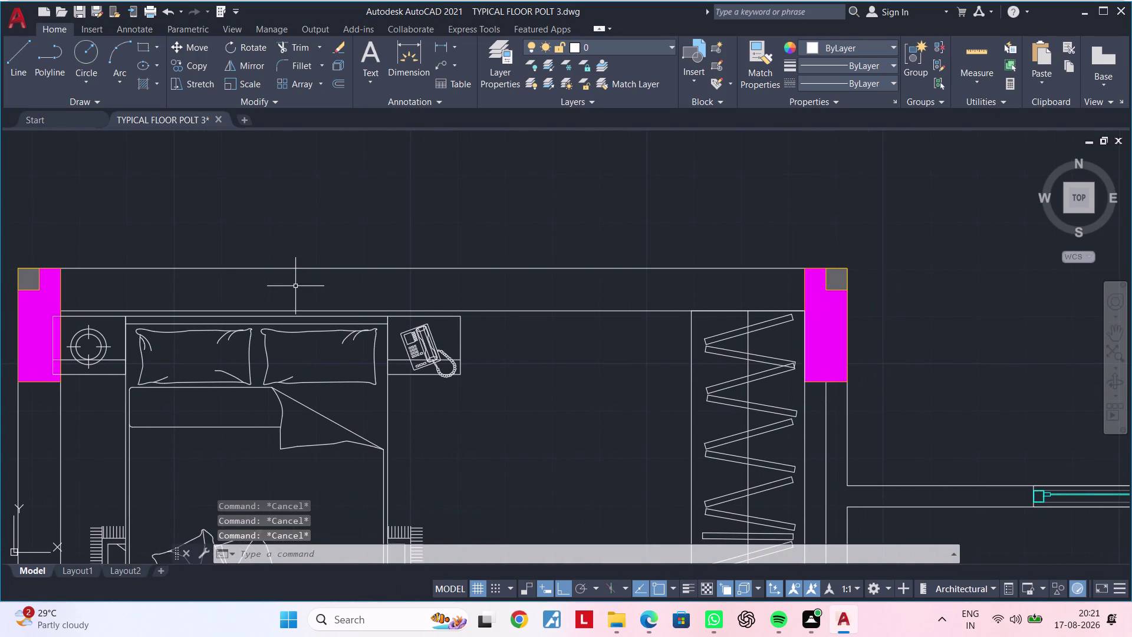
Offset the bedroom front wall line 4.5" inward.
text(OF 4)
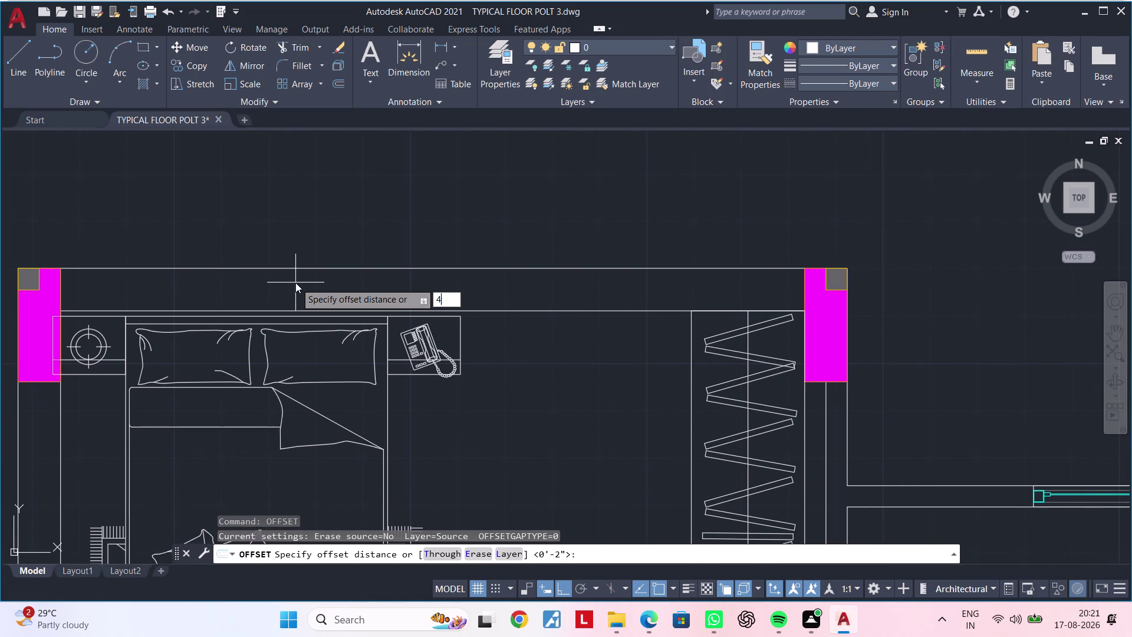
text(.5")
key(Return)
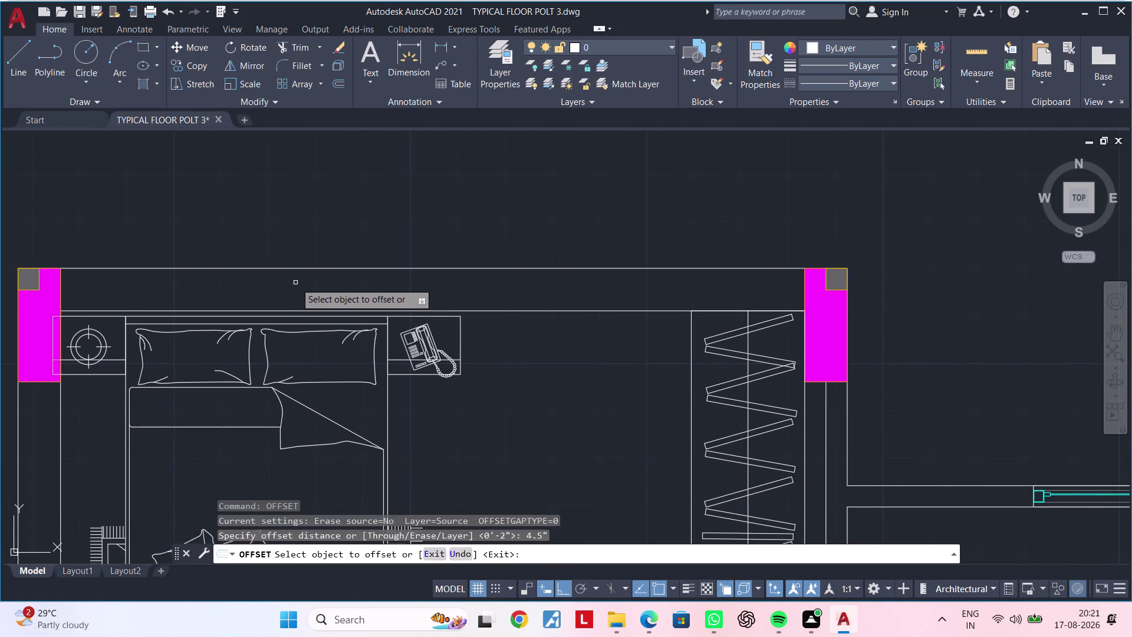
click(405, 269)
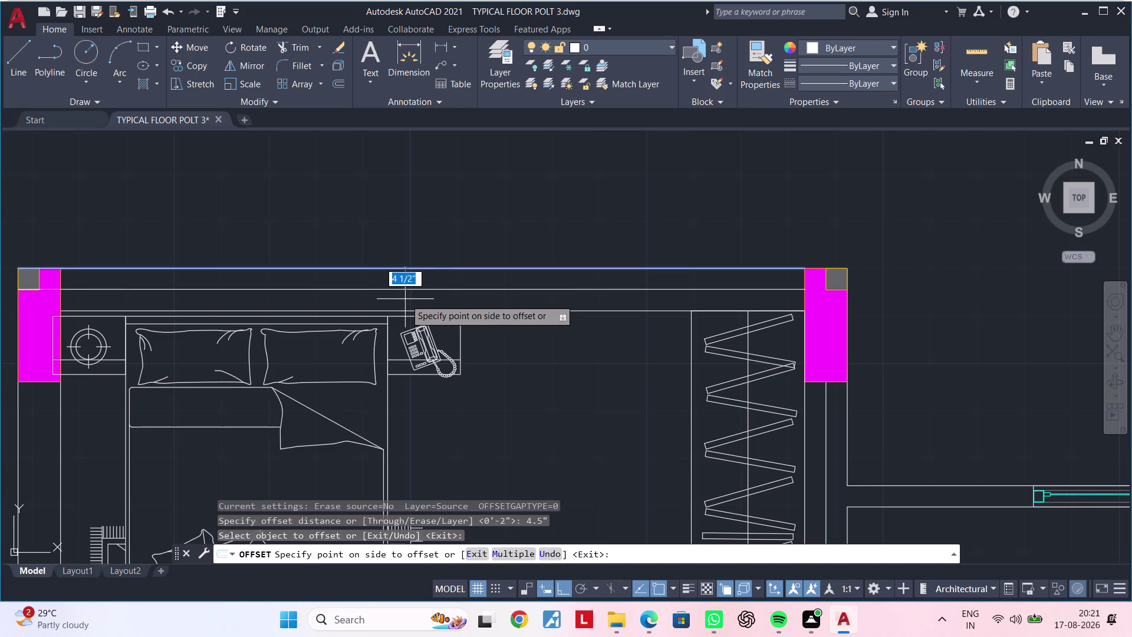
click(405, 299)
Offset the kitchen front wall line 4.5" inward as well.
scroll(down, 3)
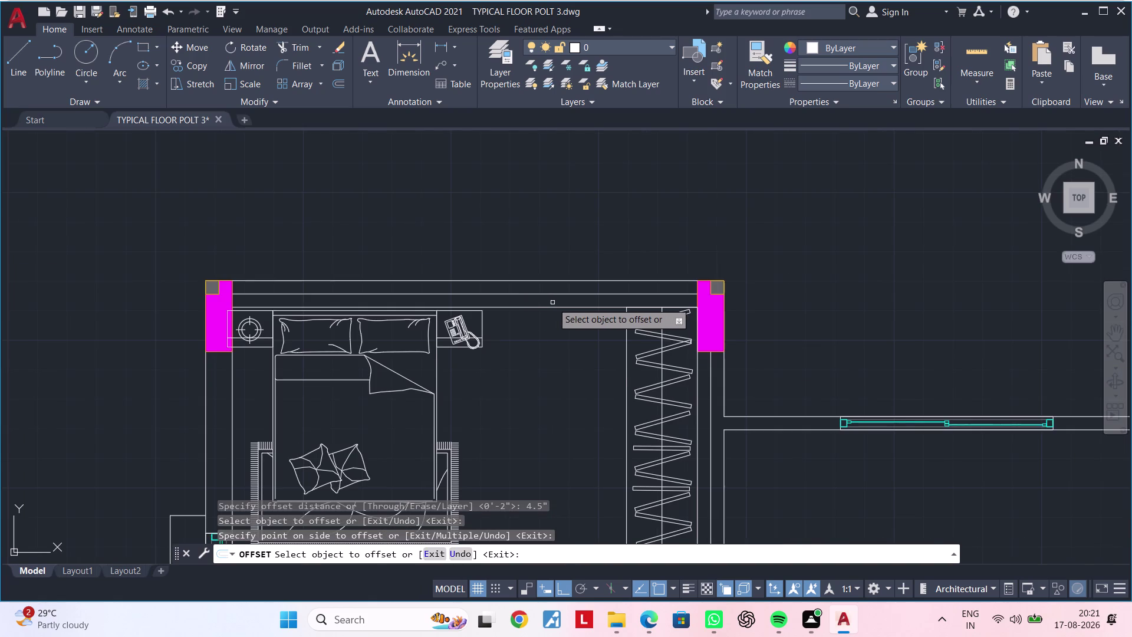
middle_drag(552, 303, 291, 346)
scroll(down, 3)
middle_drag(571, 332, 420, 332)
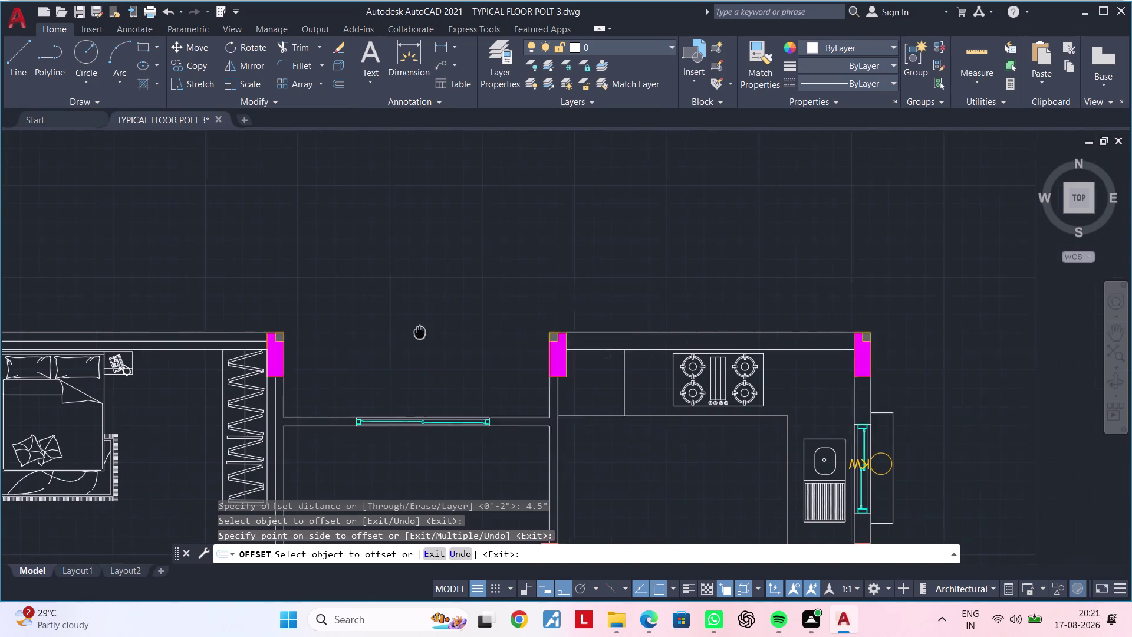
middle_drag(420, 332, 375, 332)
scroll(up, 3)
click(536, 333)
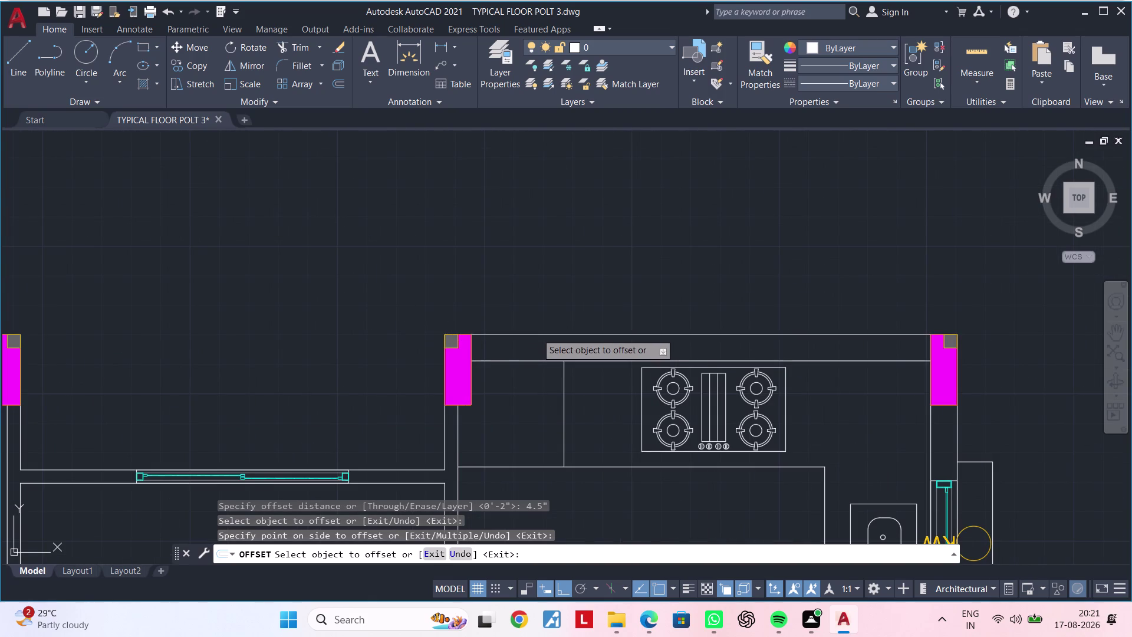
click(537, 350)
key(Escape)
key(Escape)
key(Escape)
key(Escape)
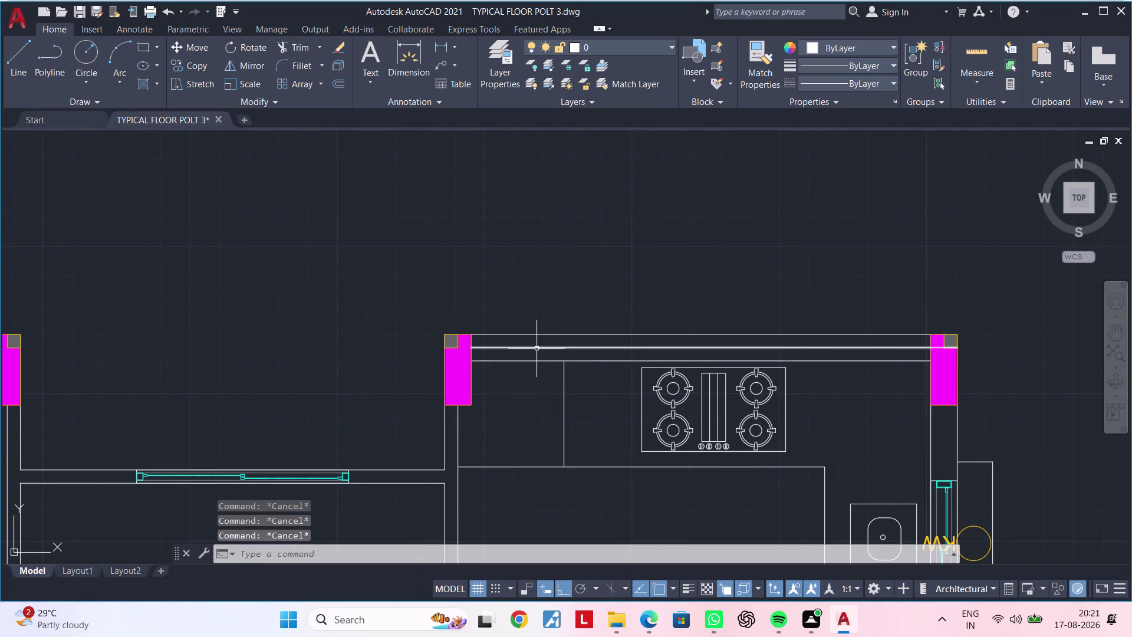
Trim the excess off the new kitchen wall line with TR.
key(t)
text(R)
key(space)
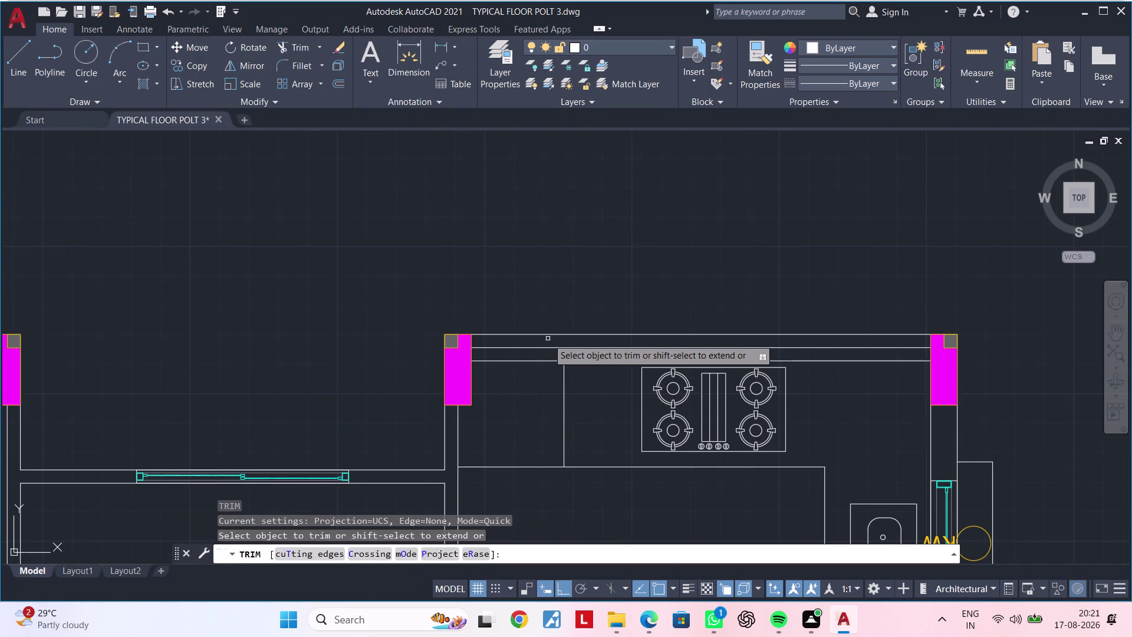
drag(547, 339, 549, 320)
middle_drag(596, 317, 755, 253)
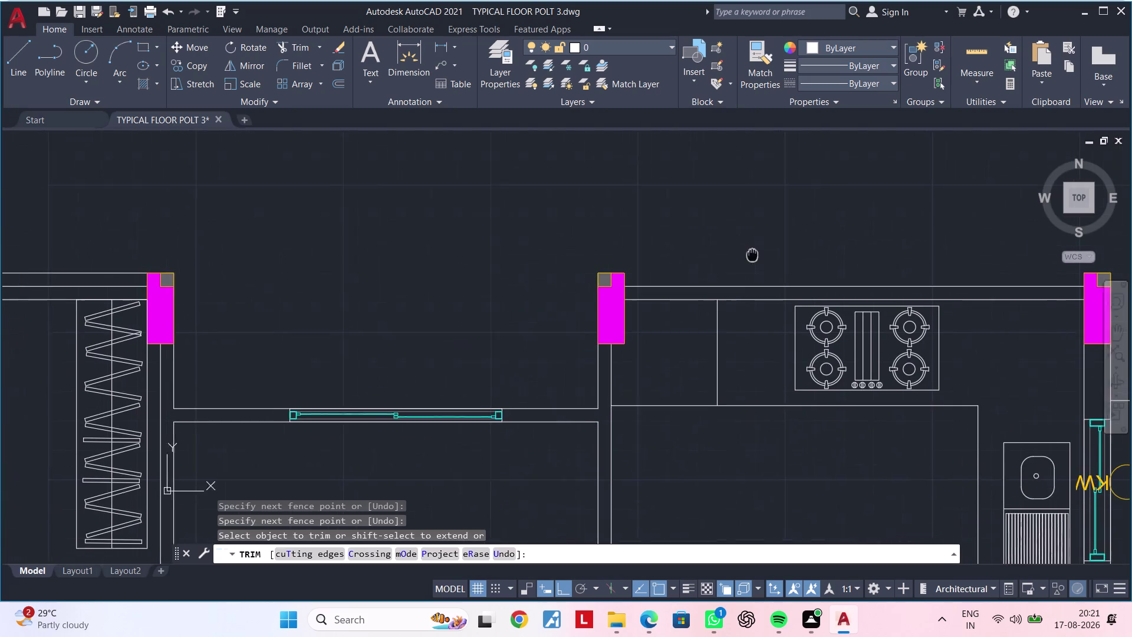
middle_drag(754, 253, 756, 253)
key(Escape)
key(Escape)
Trim the new offset line where it crosses the bedroom's top wall.
middle_drag(734, 254, 881, 214)
middle_drag(477, 266, 762, 227)
key(space)
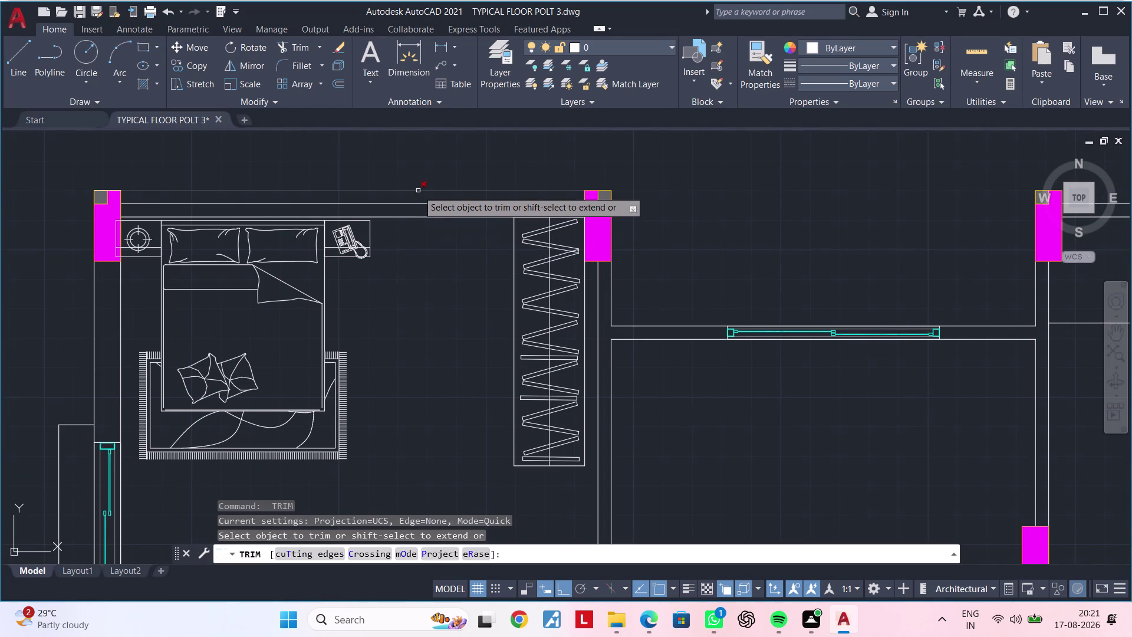
click(418, 190)
key(Escape)
key(Escape)
middle_drag(365, 173, 502, 168)
key(Escape)
scroll(down, 3)
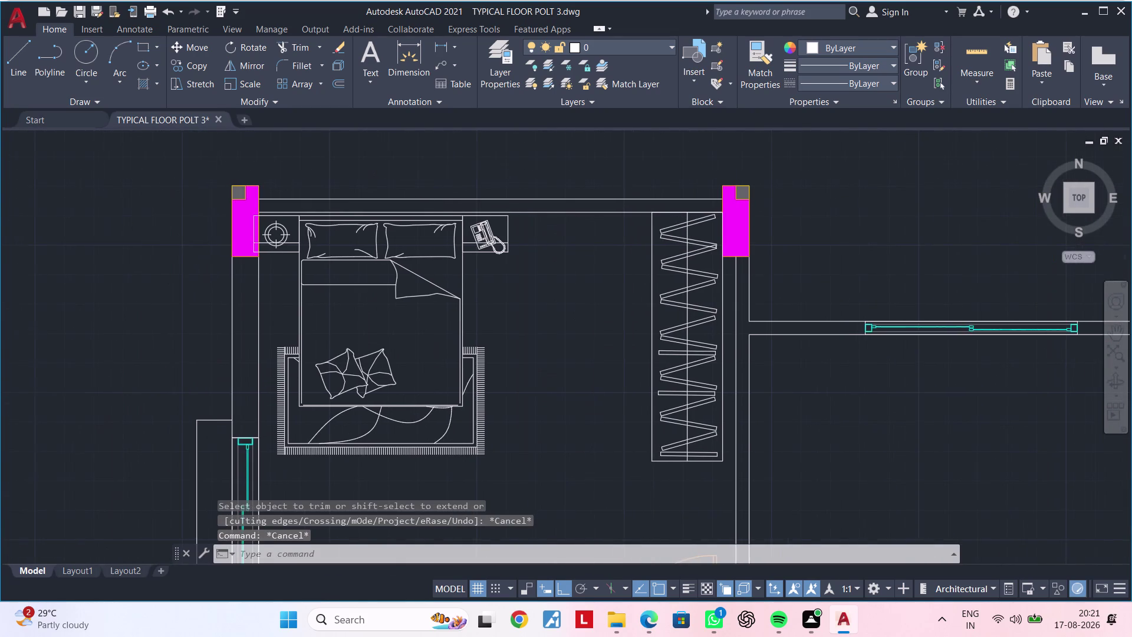
middle_drag(428, 175, 415, 195)
key(Escape)
Move the bedroom's top-left column further out from the wall.
click(276, 192)
click(319, 253)
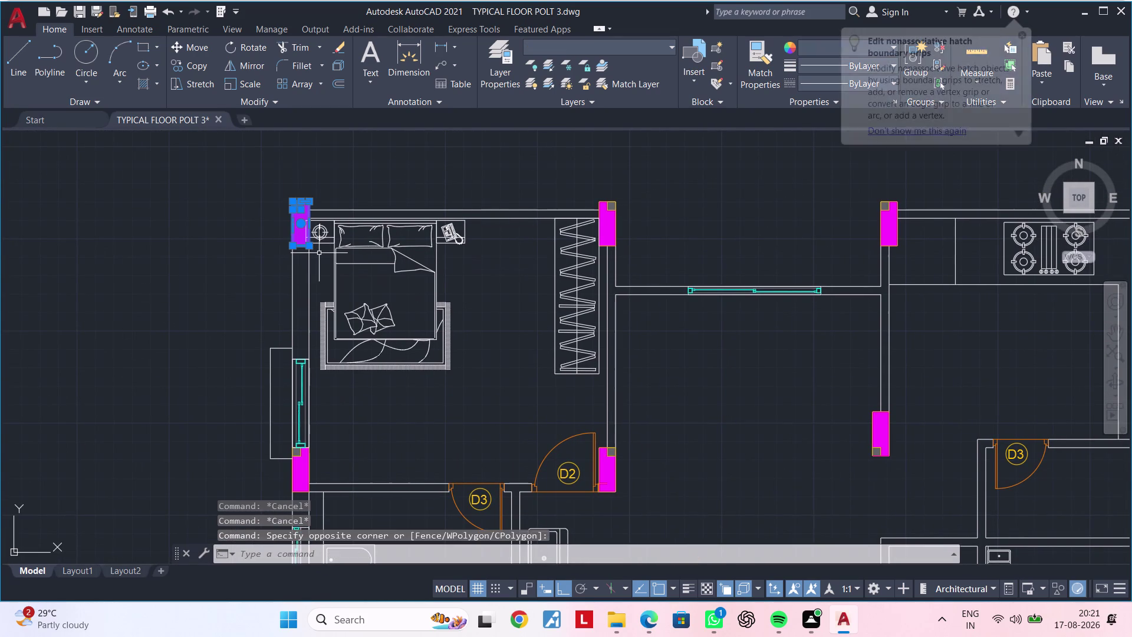
text(M)
key(space)
click(298, 221)
click(202, 229)
key(Escape)
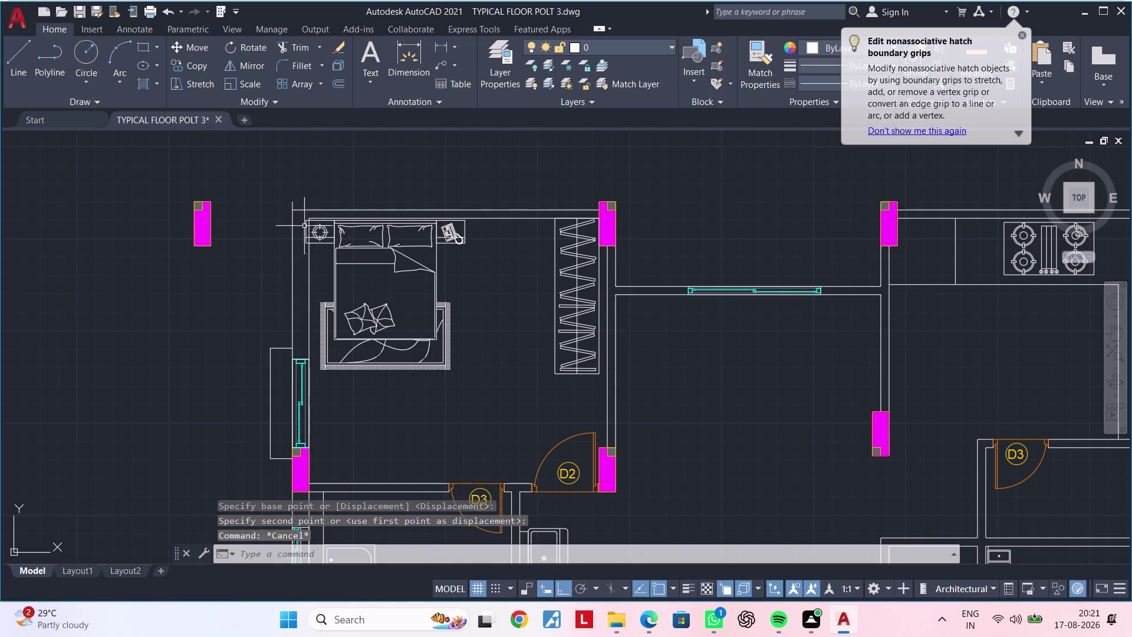
Trim the wall line extending past the moved column.
scroll(up, 3)
text(TR)
key(space)
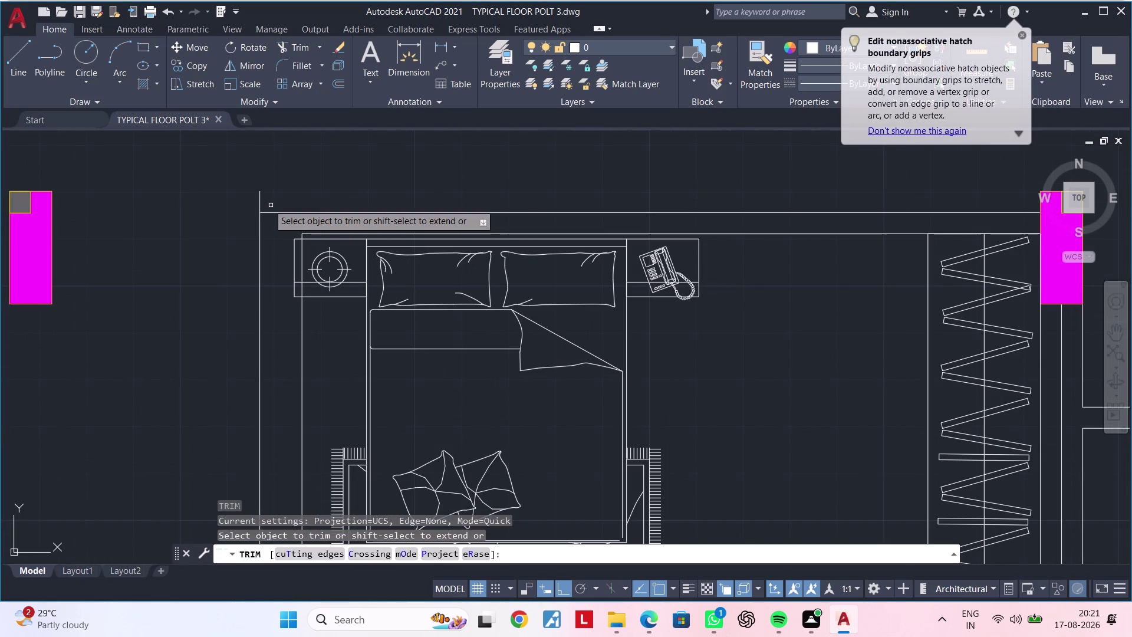
click(258, 202)
scroll(down, 3)
middle_drag(437, 188, 131, 196)
key(Escape)
key(Escape)
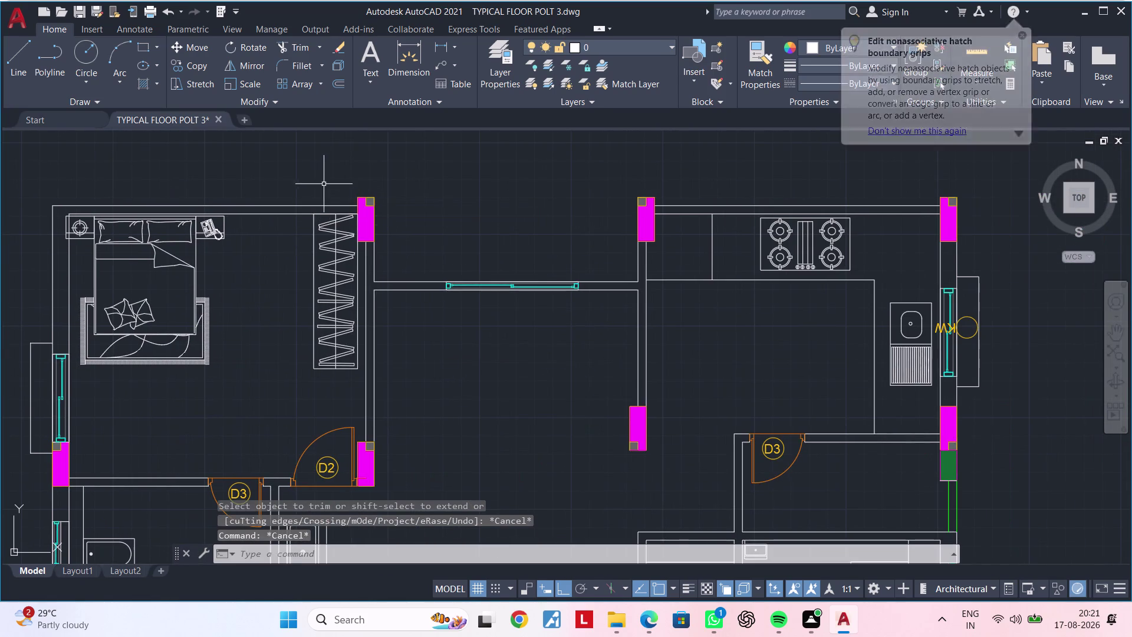
Move the column beside the wardrobe out in line with the first column.
drag(326, 183, 335, 185)
click(405, 244)
text(M)
key(space)
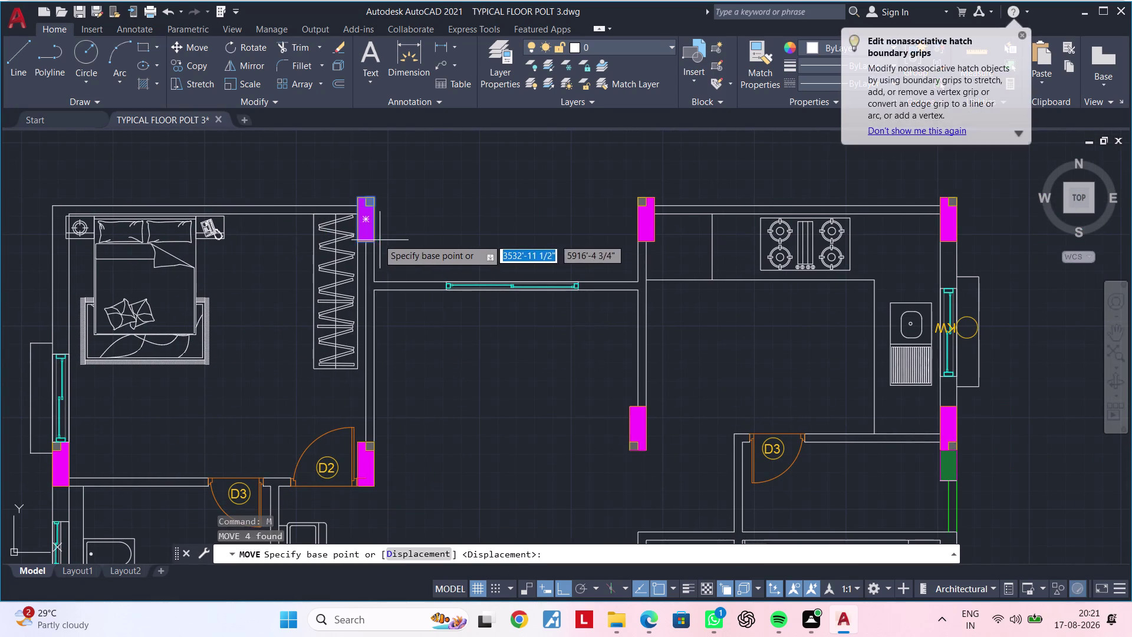
click(375, 237)
click(378, 171)
middle_drag(415, 212, 410, 279)
key(Escape)
key(Escape)
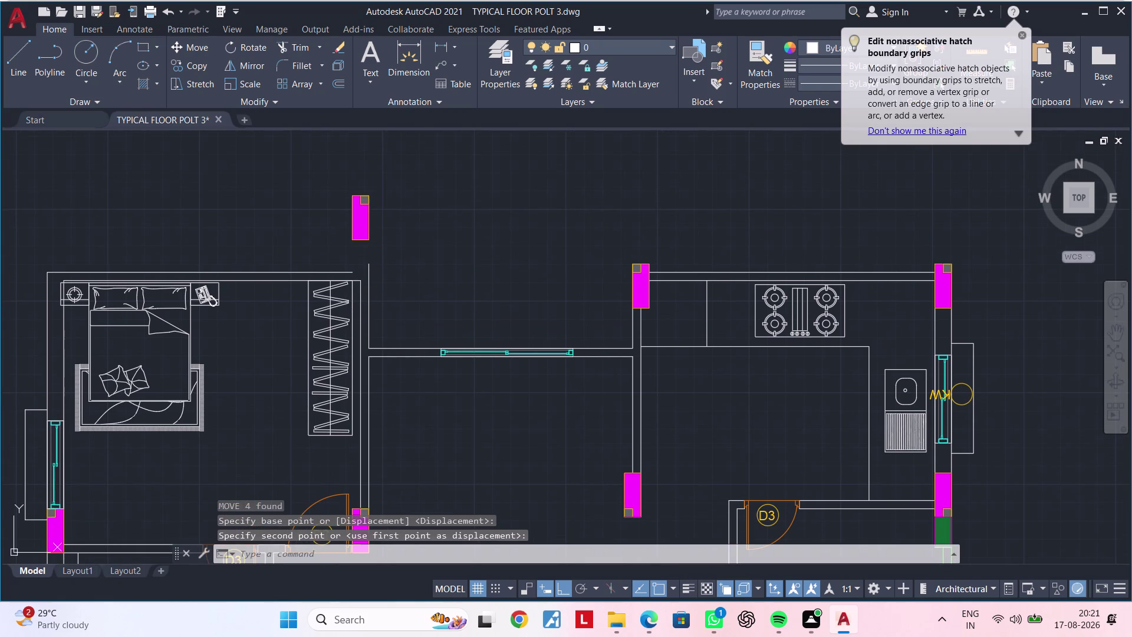
Extend the front wall line out to the moved column.
text(EX)
key(space)
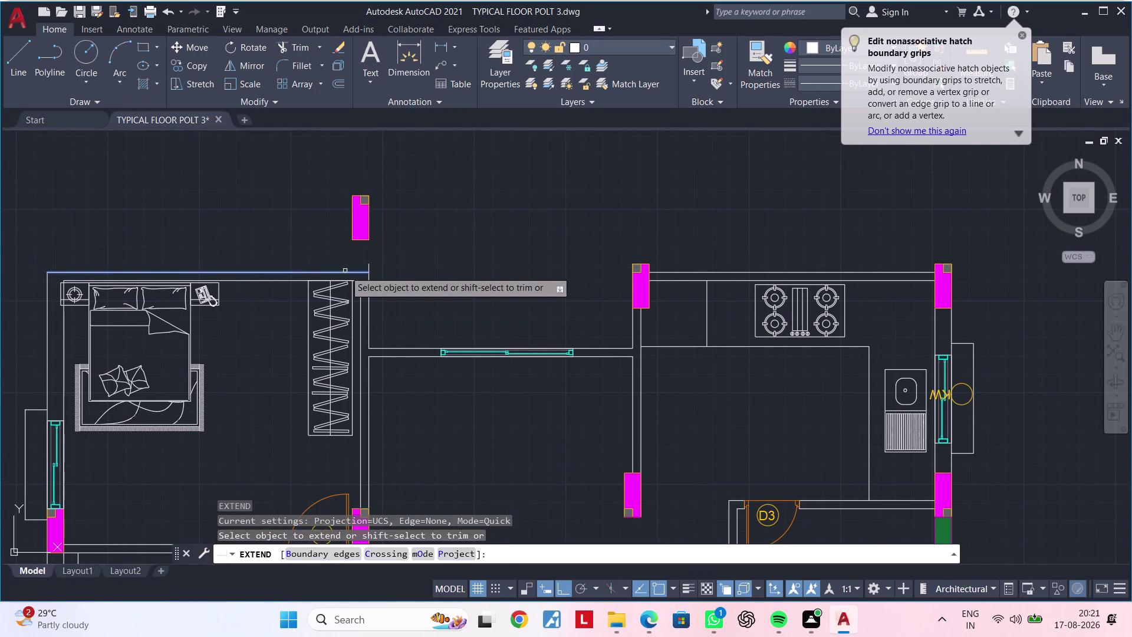
click(345, 271)
key(Escape)
key(Escape)
Trim away the leftover front wall line stub.
text(TR)
key(space)
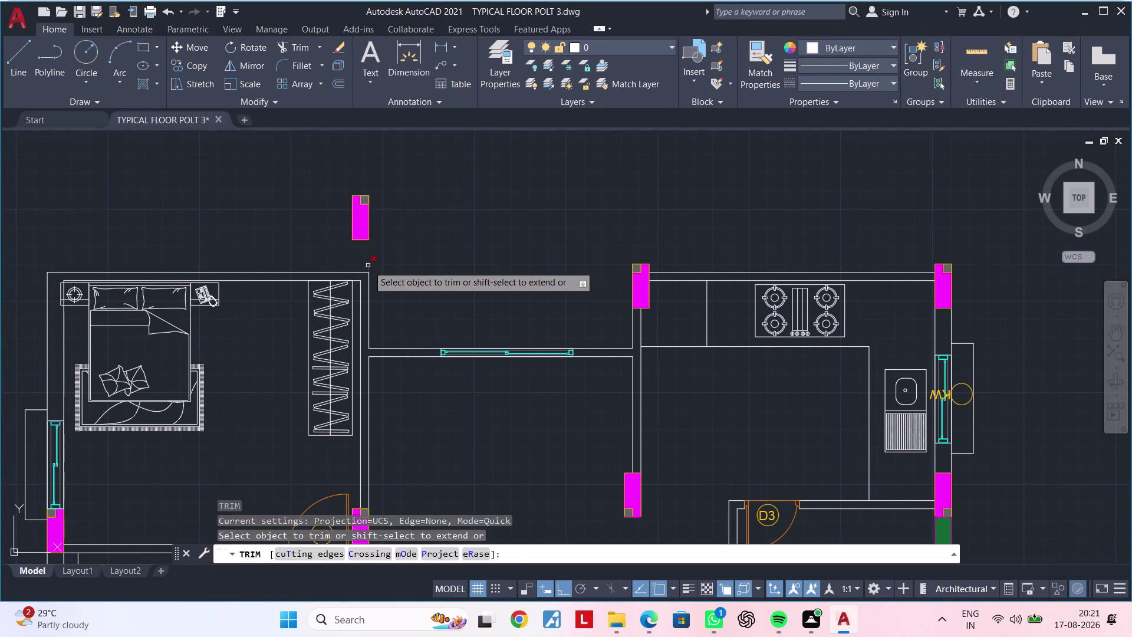
click(368, 265)
middle_drag(445, 277, 344, 280)
scroll(down, 3)
middle_drag(358, 287, 375, 284)
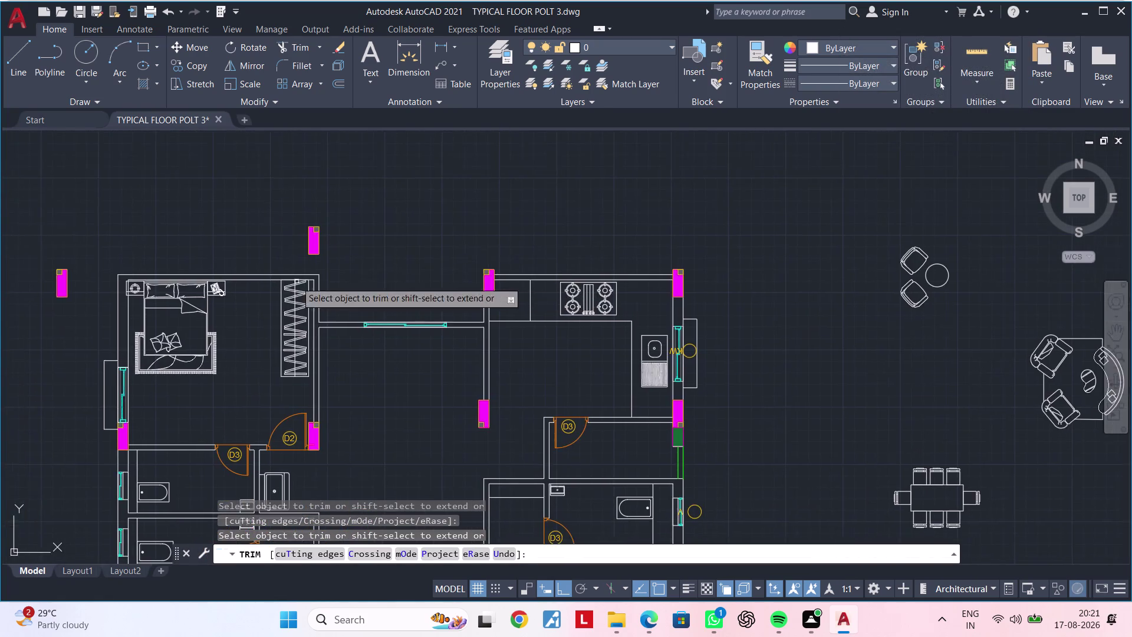
scroll(up, 3)
middle_drag(366, 293, 288, 306)
key(Escape)
key(Escape)
key(Escape)
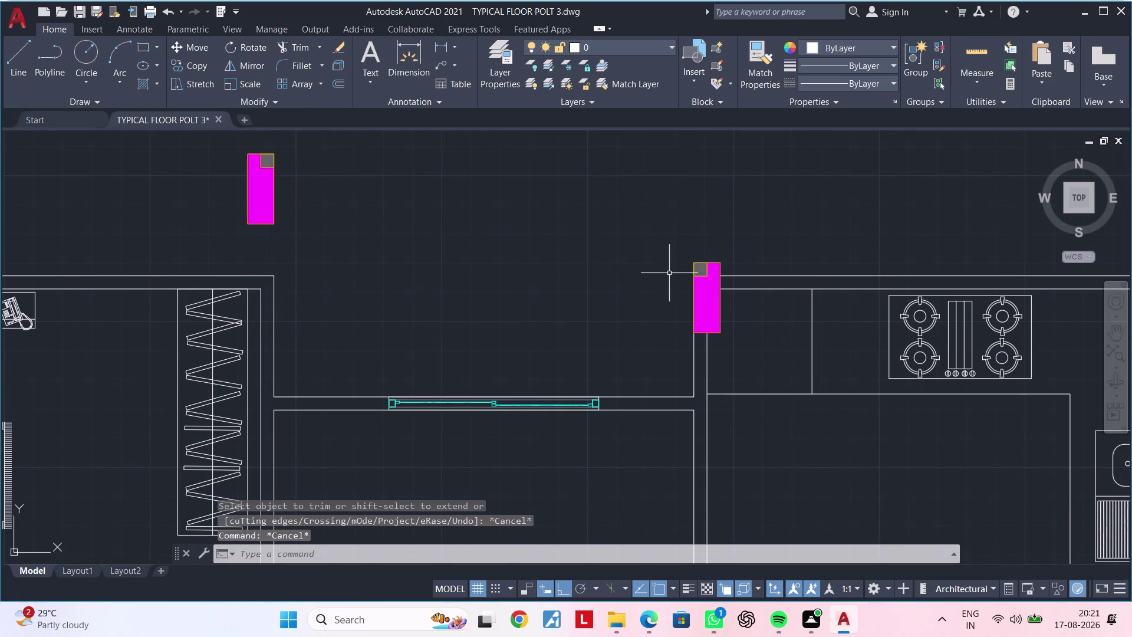
Move the front column above the living area out in line with the others.
click(664, 254)
click(751, 346)
key(m)
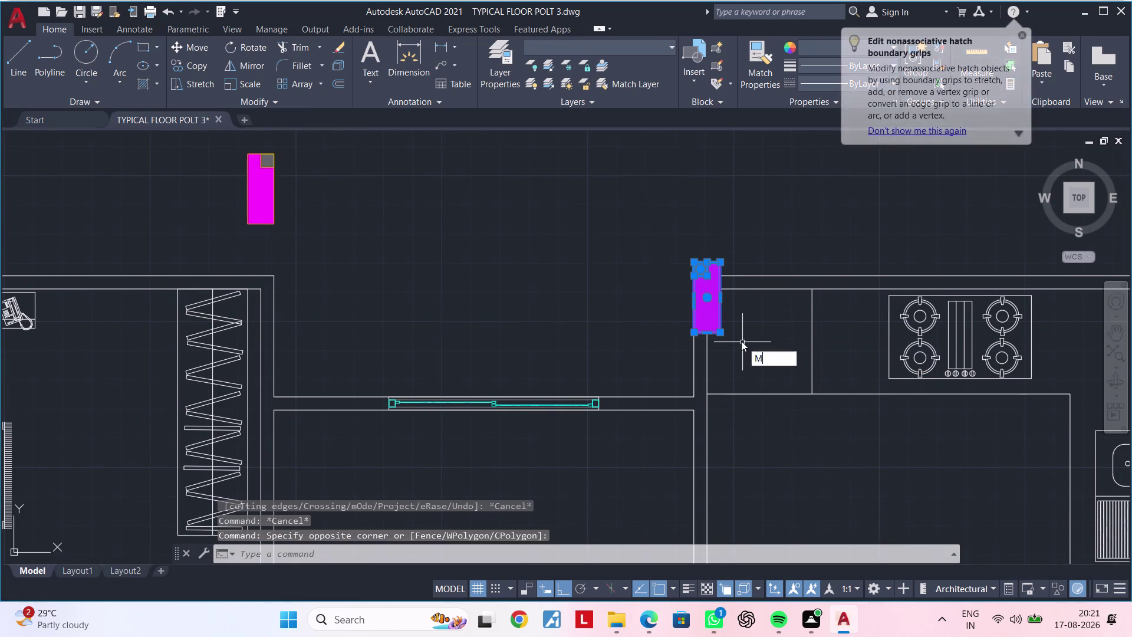
key(space)
click(700, 295)
click(644, 183)
middle_drag(712, 222, 485, 265)
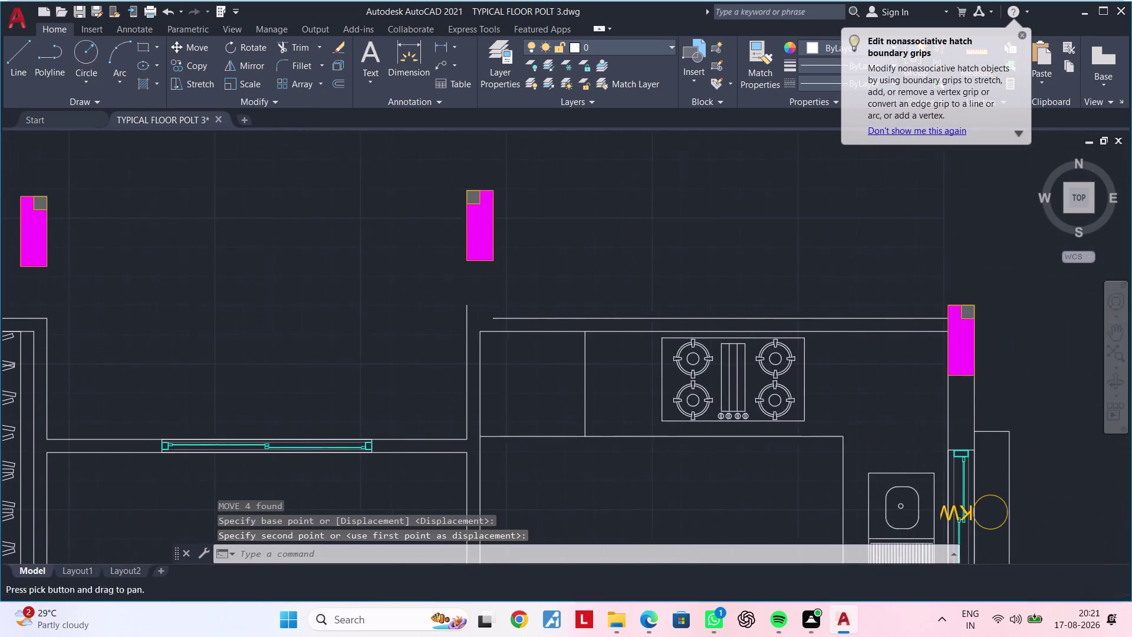
middle_drag(572, 263, 722, 238)
middle_drag(518, 281, 601, 260)
key(Escape)
key(Escape)
Extend the five front wall lines, inner and outer, toward the moved columns.
key(e)
key(x)
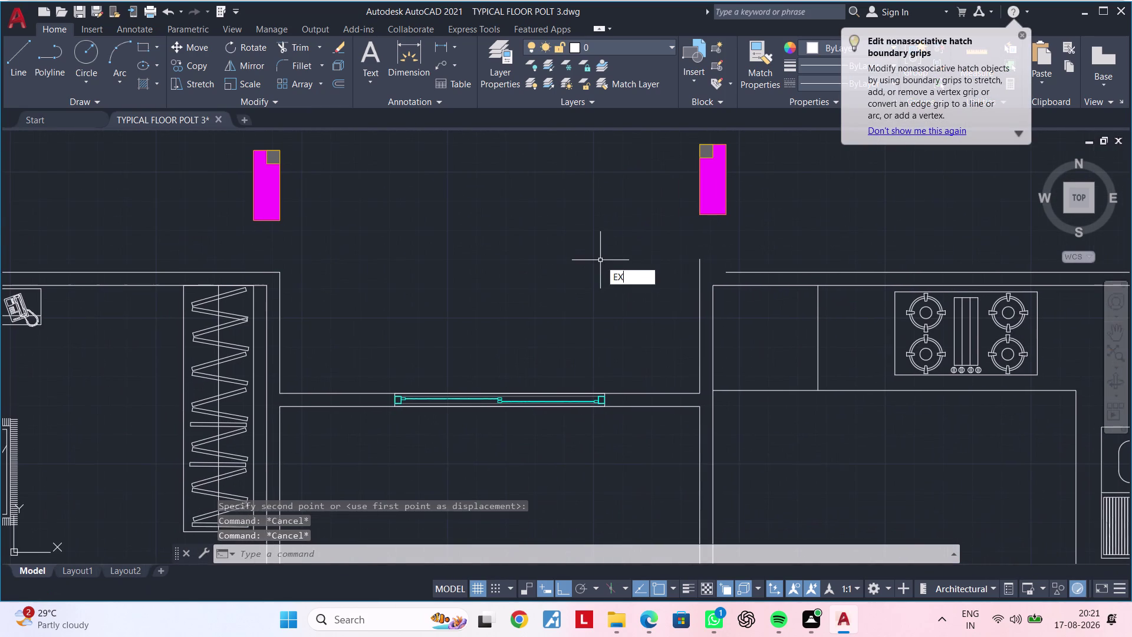
key(space)
click(736, 271)
click(711, 271)
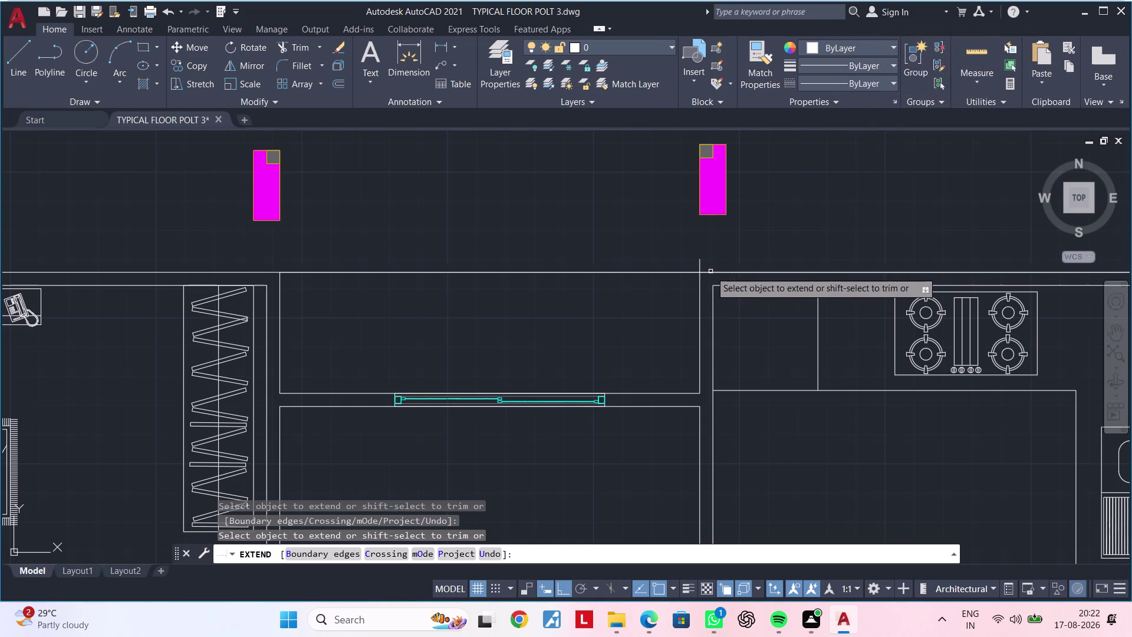
middle_drag(507, 285, 414, 291)
click(650, 290)
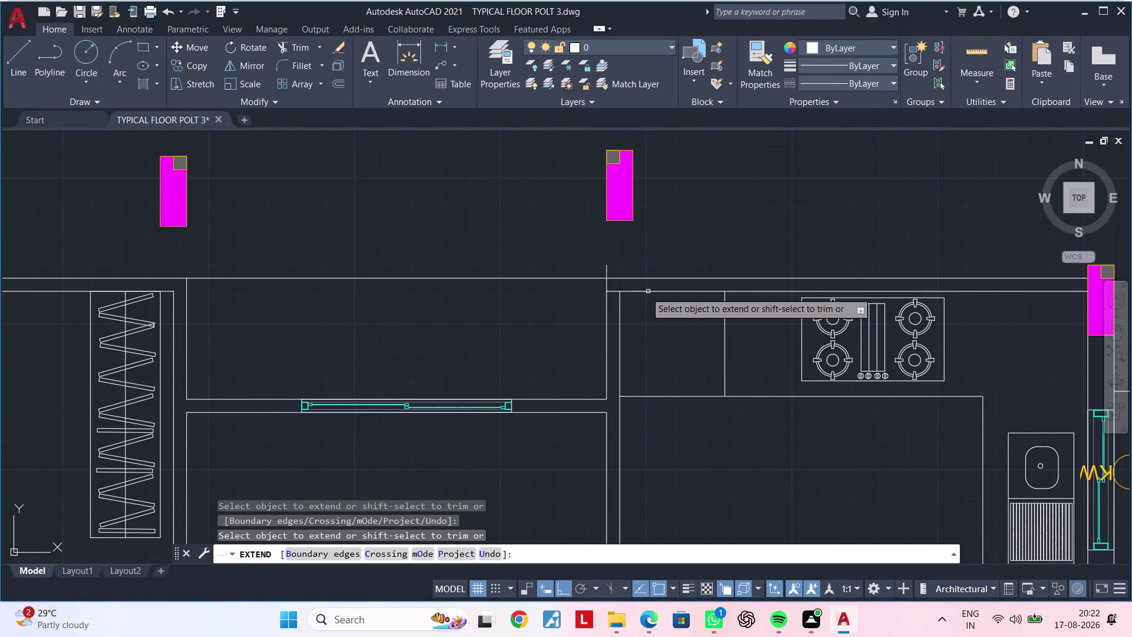
click(613, 293)
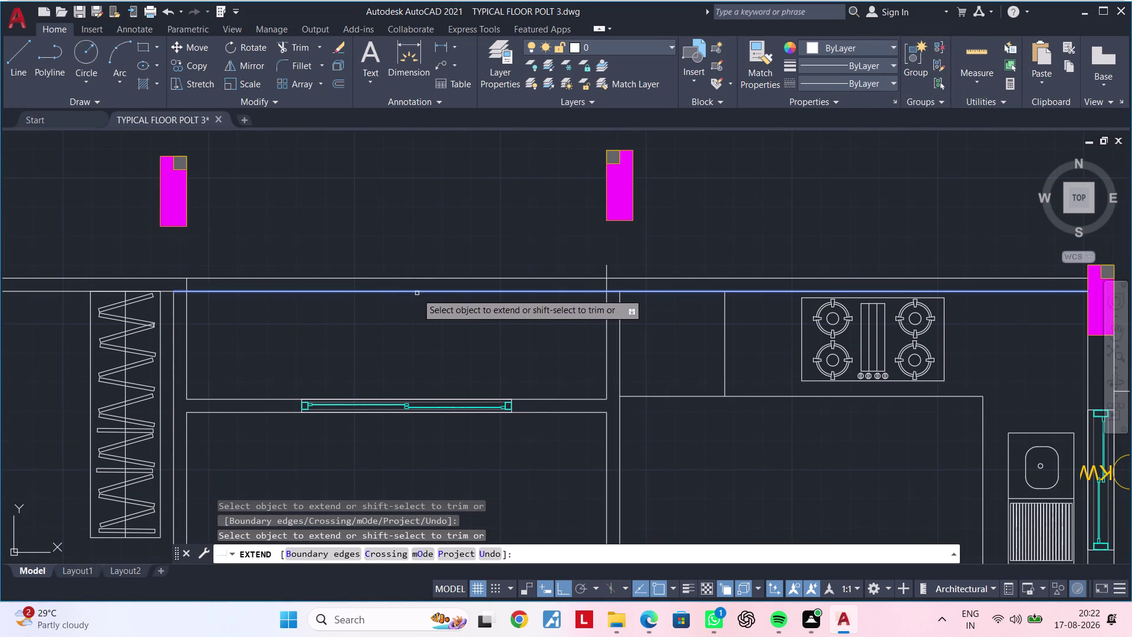
click(382, 293)
key(Escape)
middle_drag(312, 325, 396, 319)
key(Escape)
key(Escape)
Trim the extra wall line ends, including the one above the wardrobe.
text(TR)
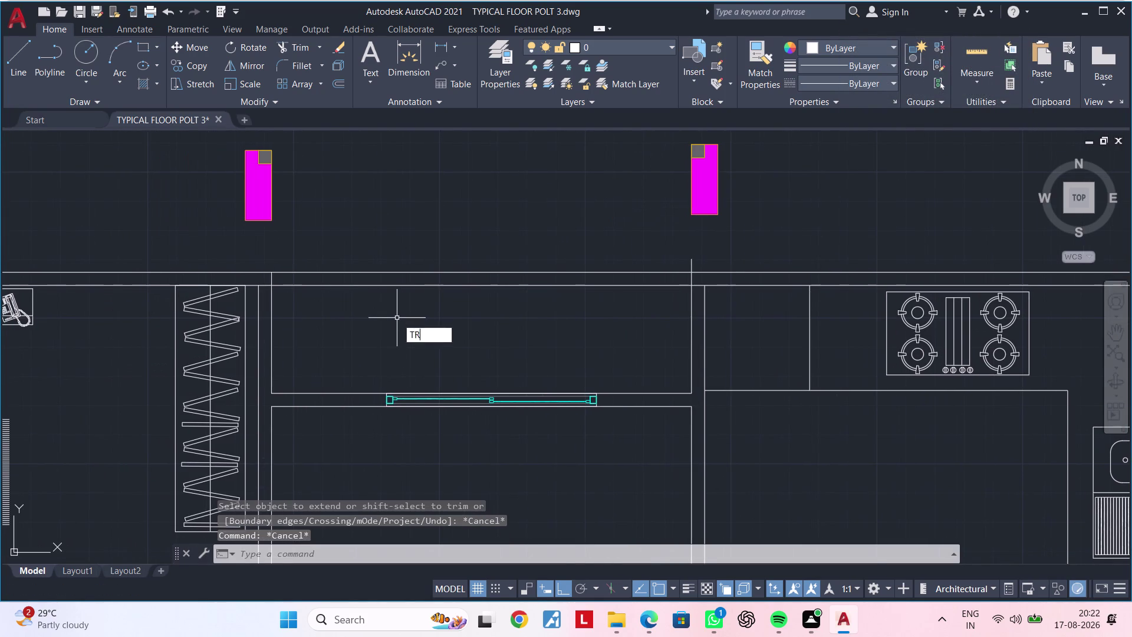
key(space)
scroll(up, 3)
click(267, 280)
scroll(down, 3)
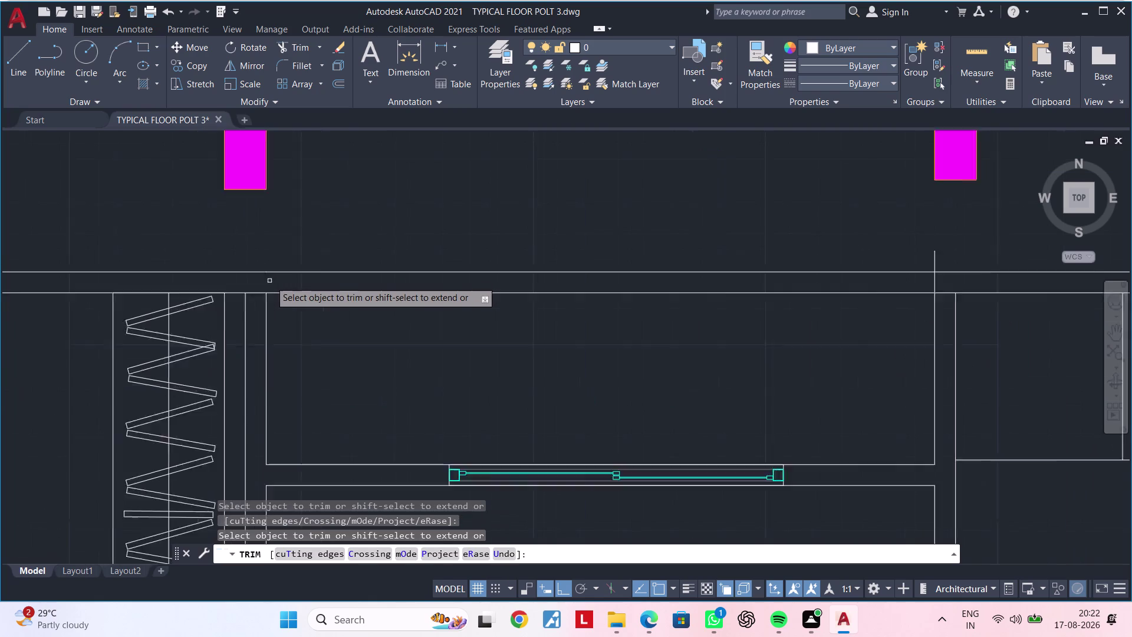
scroll(down, 3)
scroll(up, 3)
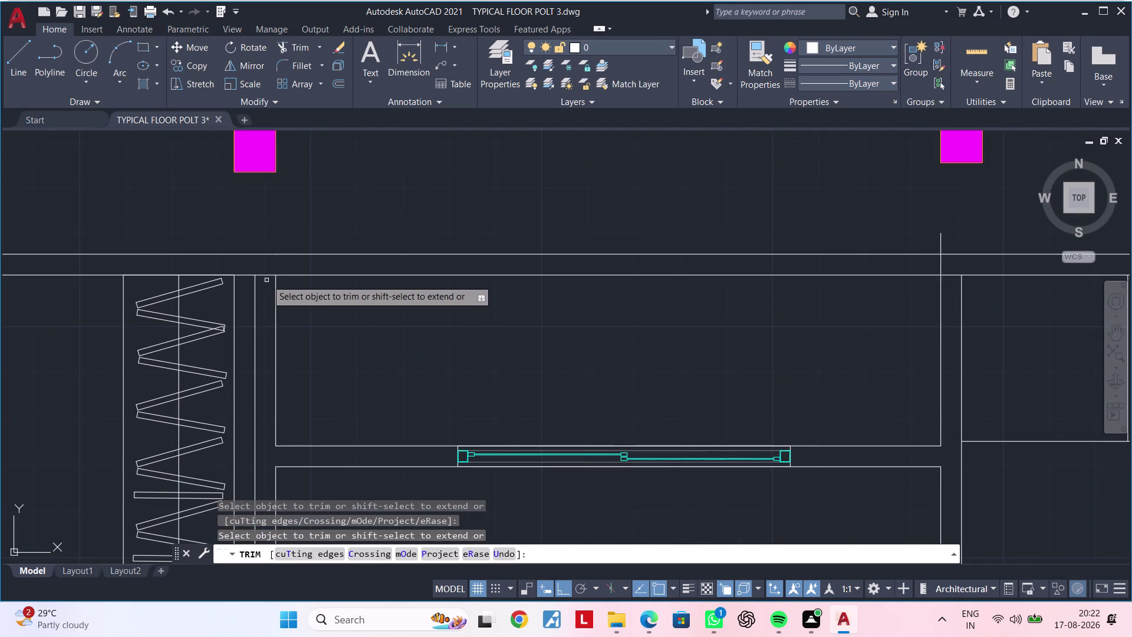
click(266, 275)
scroll(down, 3)
middle_drag(475, 303, 375, 309)
scroll(up, 3)
click(478, 279)
click(496, 281)
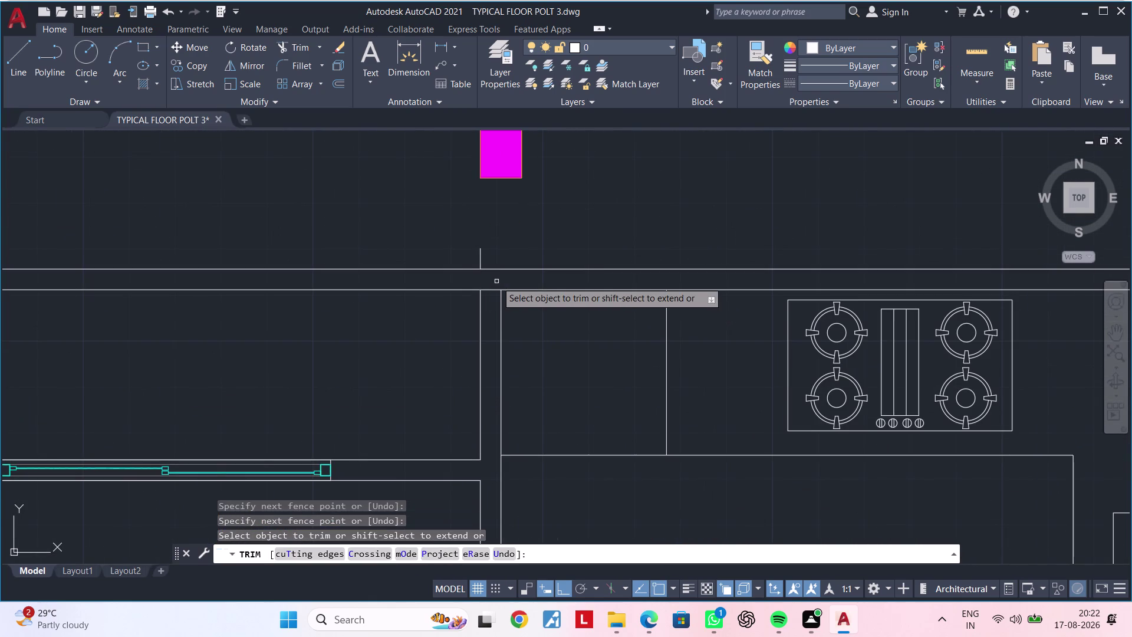
Trim the remaining wall line segments with a fence.
click(489, 291)
click(479, 261)
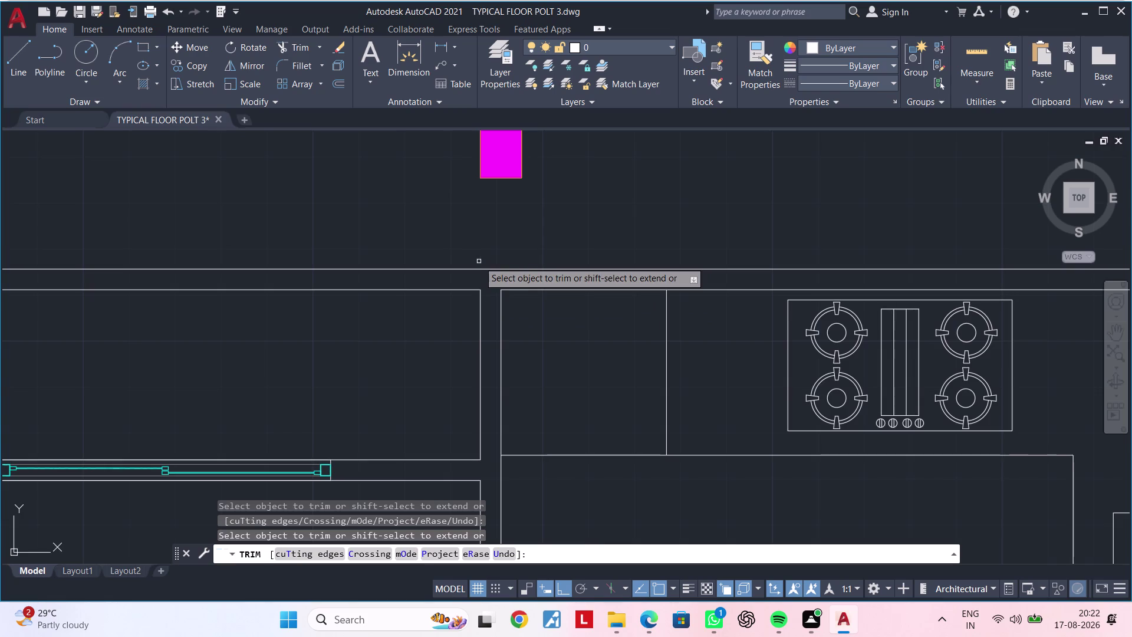
scroll(down, 3)
middle_drag(773, 287, 639, 289)
key(Escape)
key(Escape)
Move the kitchen-side front column out beyond the front wall.
drag(655, 249, 669, 258)
click(716, 319)
key(m)
key(space)
click(698, 302)
drag(698, 302, 726, 303)
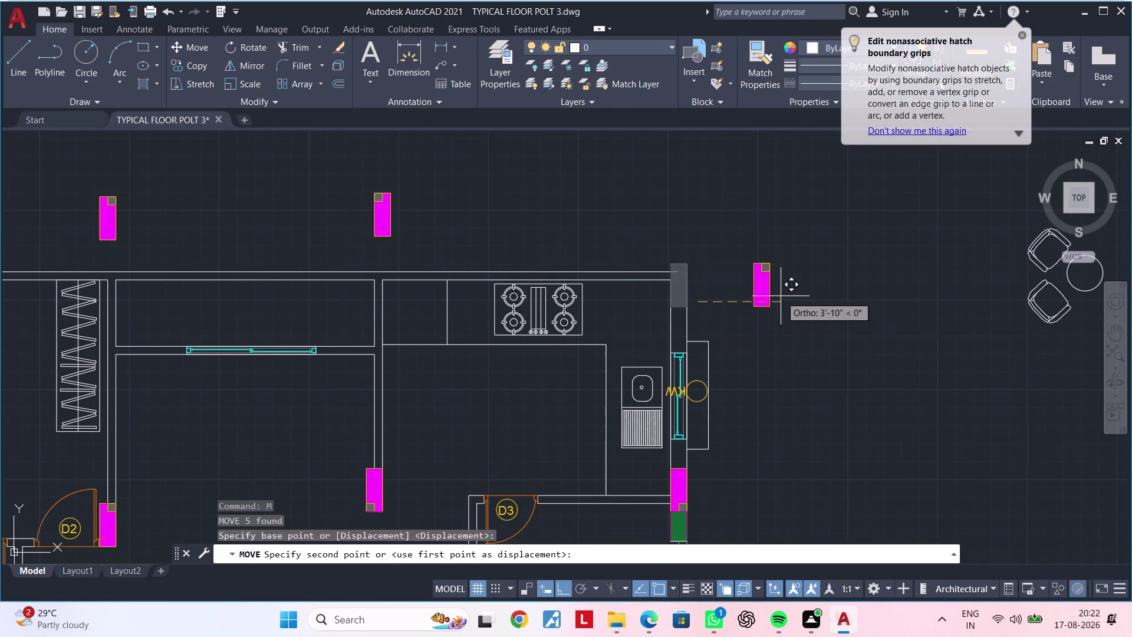
Place the kitchen-side front column 3'-10" further out.
click(780, 296)
key(Escape)
key(Escape)
Trim the wall line next to the column with TRIM.
text(TR)
key(space)
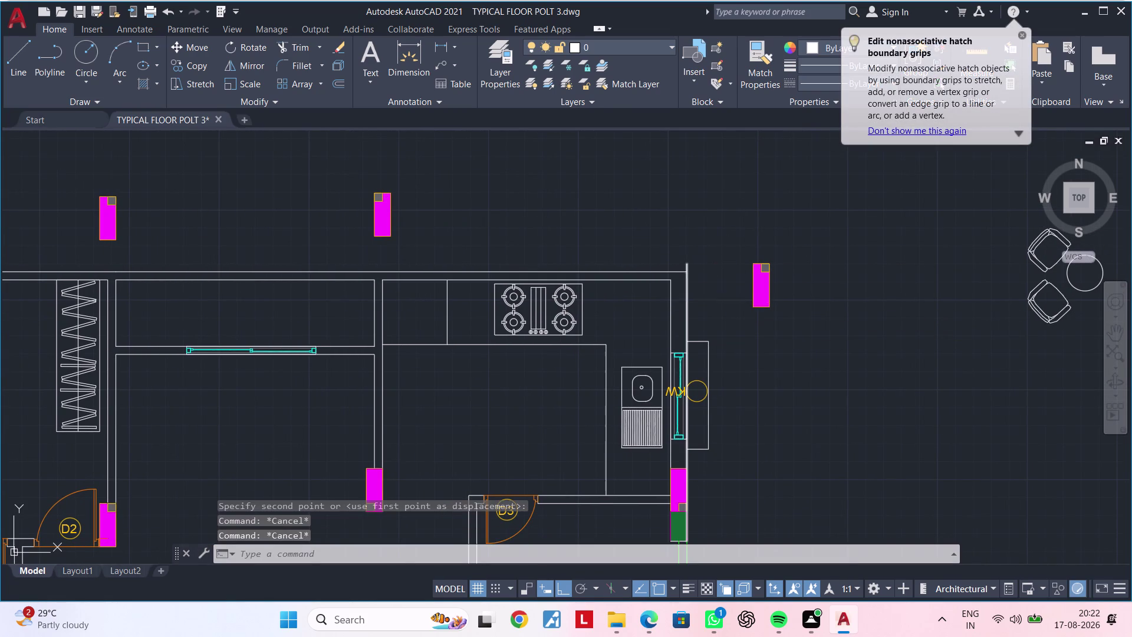
click(687, 264)
key(Escape)
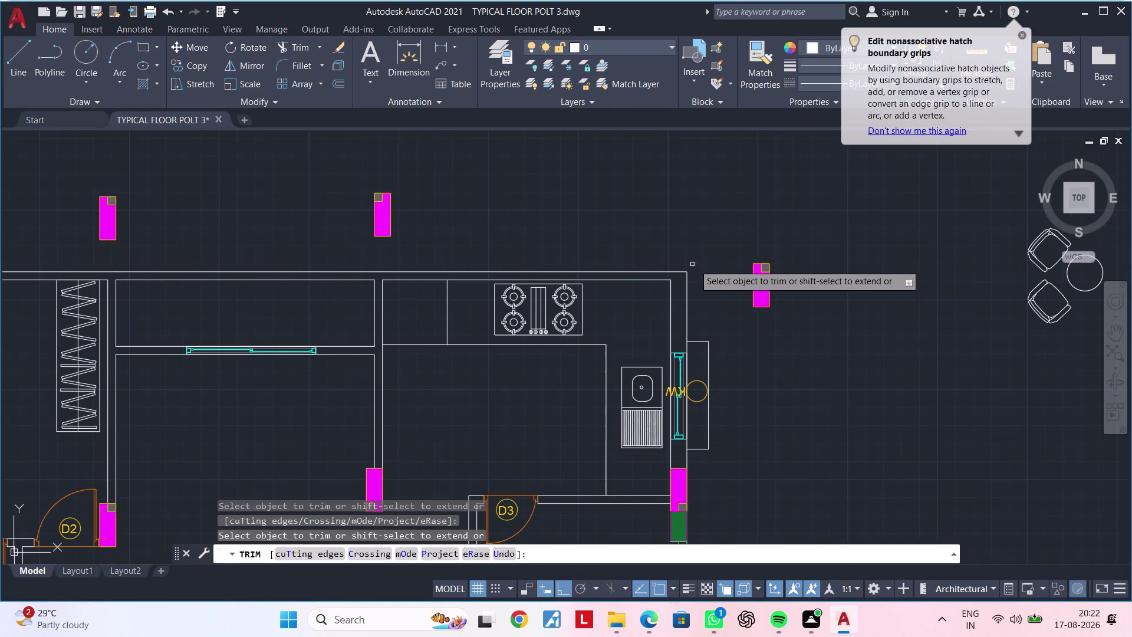
Clear pending commands and window-select the kitchen-side front column.
scroll(down, 3)
key(Escape)
middle_click(689, 275)
key(Escape)
key(Escape)
key(Escape)
key(Escape)
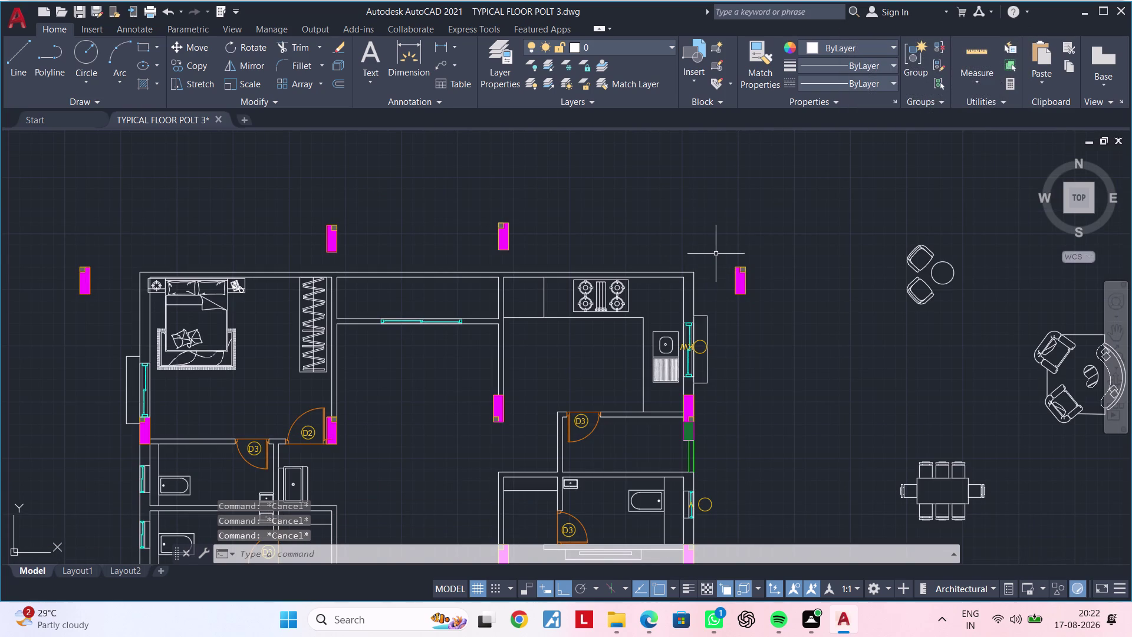
key(Escape)
key(Escape)
key(Escape)
key(Escape)
key(Escape)
scroll(up, 3)
middle_drag(731, 306, 709, 298)
key(Escape)
key(Escape)
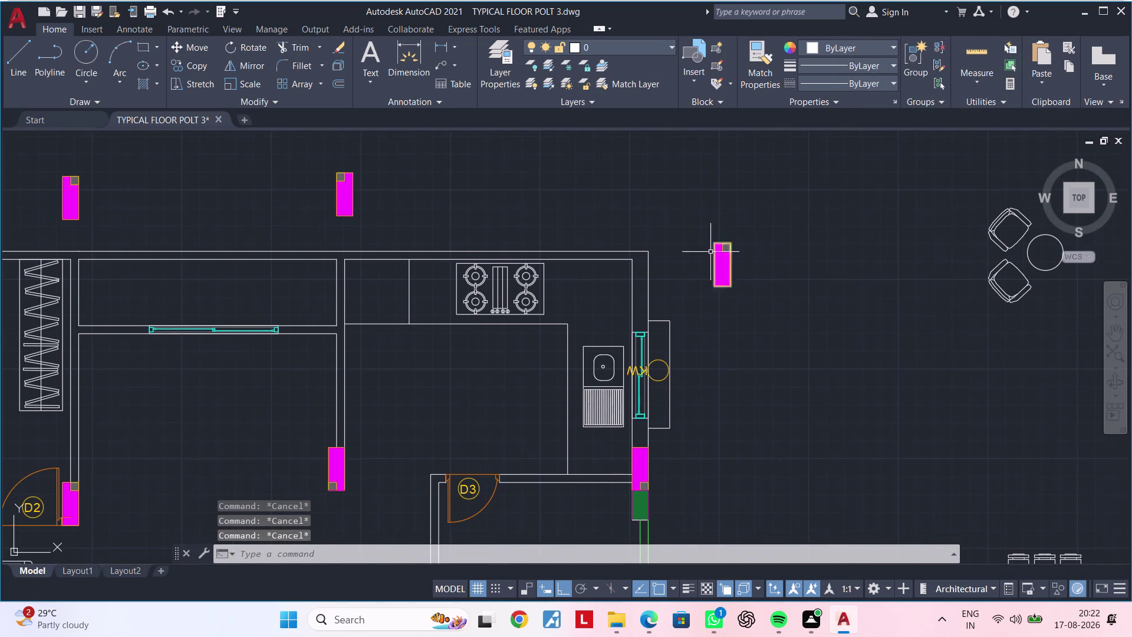
drag(706, 226, 712, 233)
Rotate the selected column so it lies horizontally.
click(769, 312)
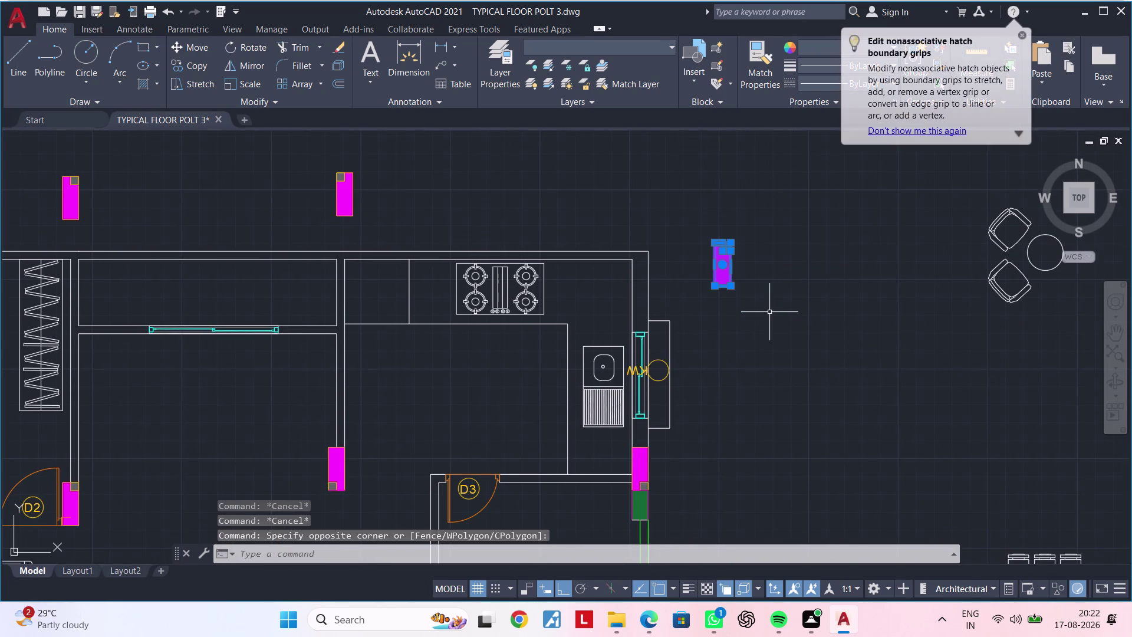
text(RO)
key(space)
click(769, 311)
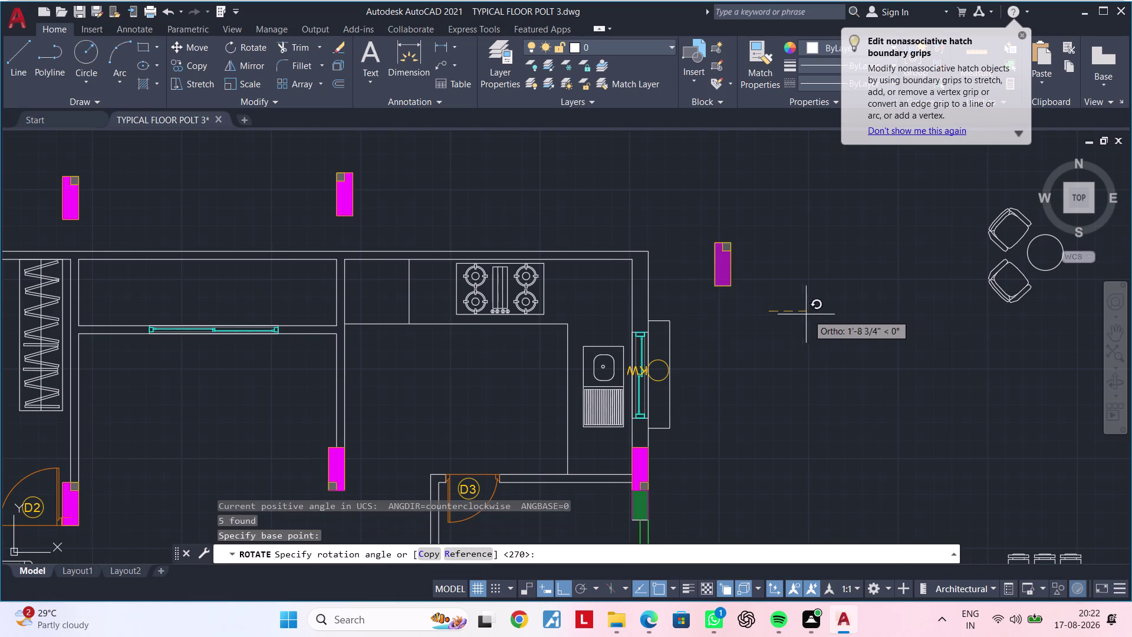
click(768, 314)
Clear pending commands and select the horizontal magenta column.
middle_drag(827, 312, 774, 319)
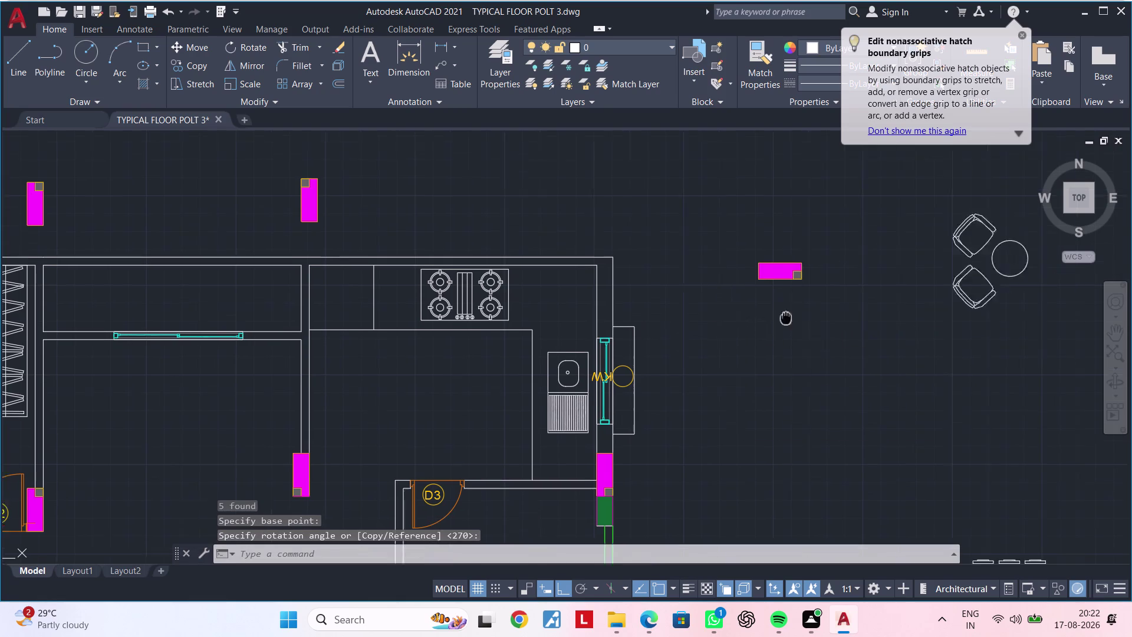
middle_drag(774, 319, 759, 321)
key(Escape)
key(Escape)
key(Escape)
key(Escape)
key(Escape)
key(Escape)
key(Escape)
key(Escape)
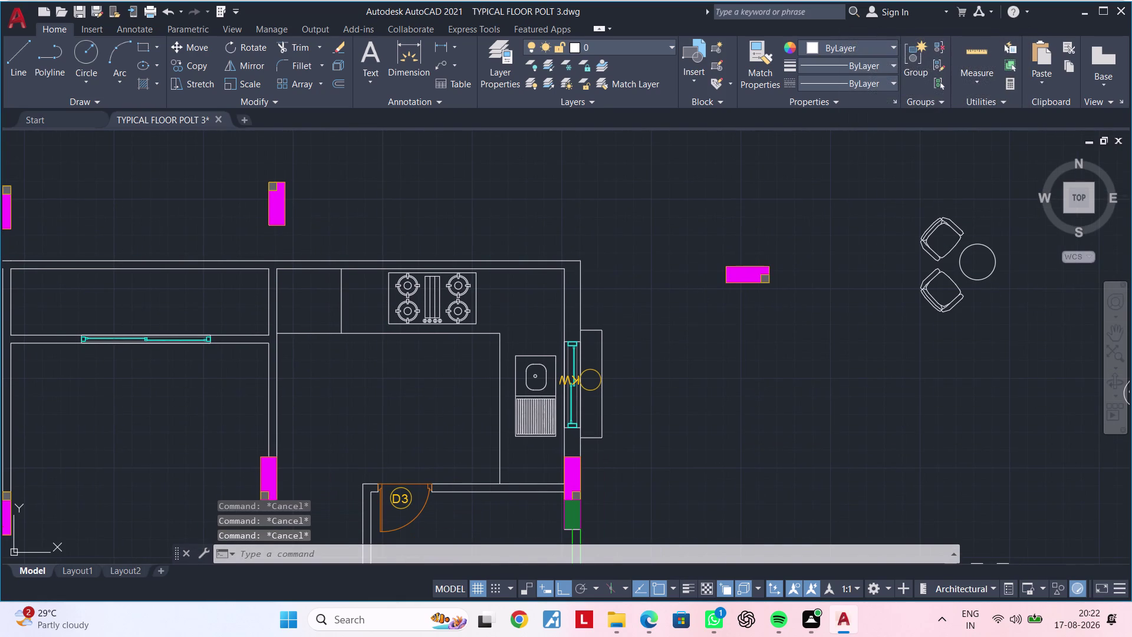
key(Escape)
middle_drag(754, 318, 720, 332)
key(Escape)
key(Escape)
click(676, 257)
drag(678, 258, 697, 273)
click(803, 322)
key(Escape)
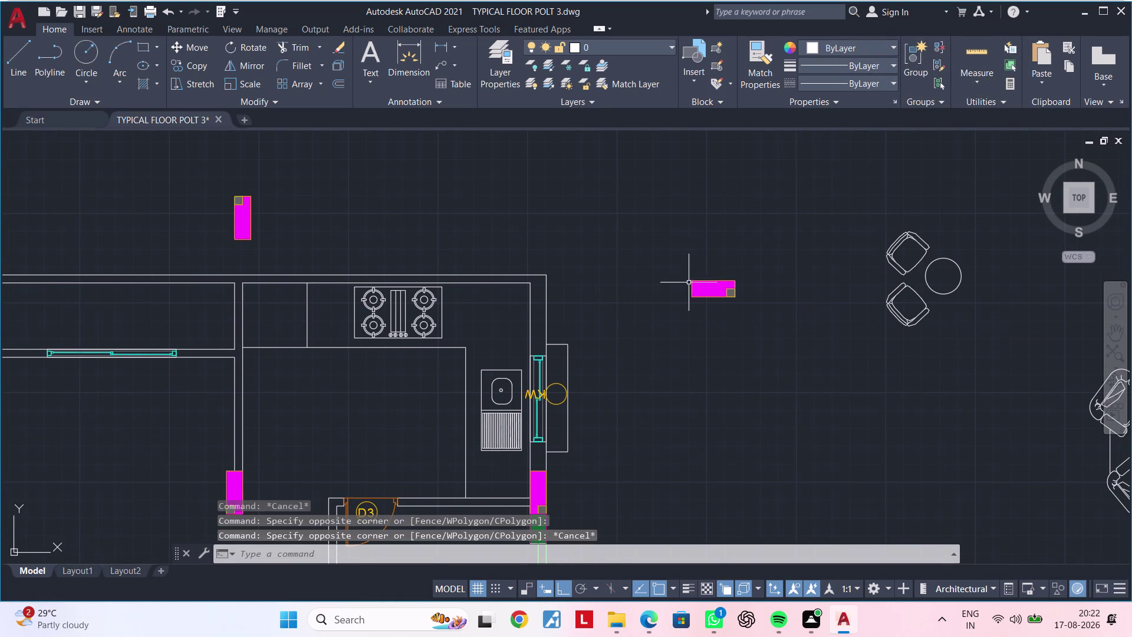
Begin mirroring the horizontal column, then abandon the attempt and reselect it.
click(672, 269)
click(754, 312)
text(M)
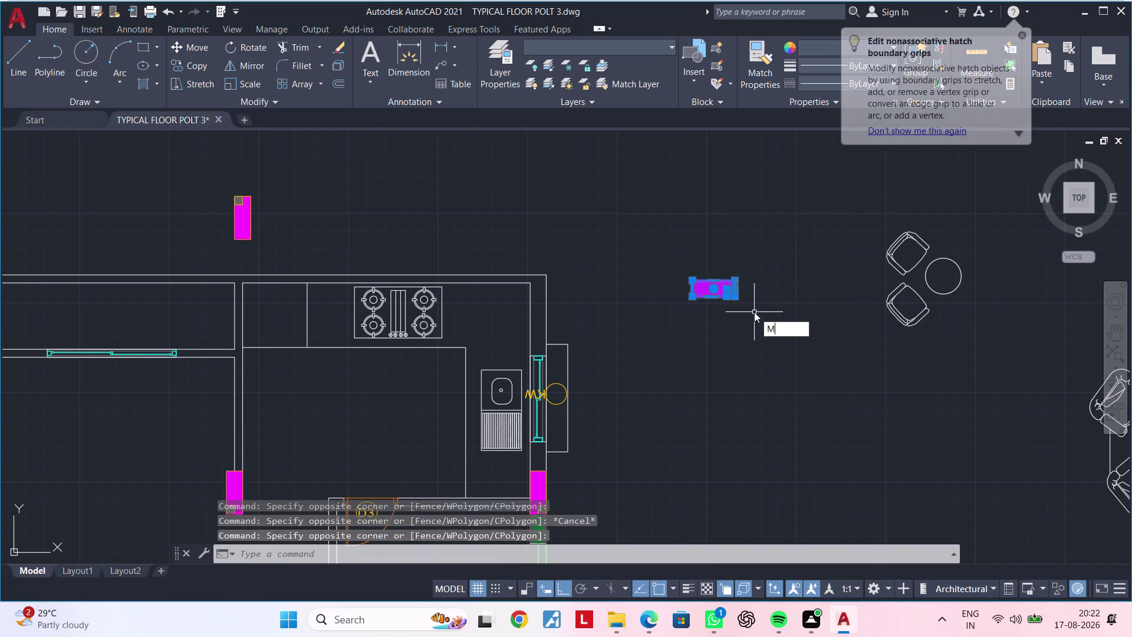
text(I)
key(space)
click(689, 276)
key(Escape)
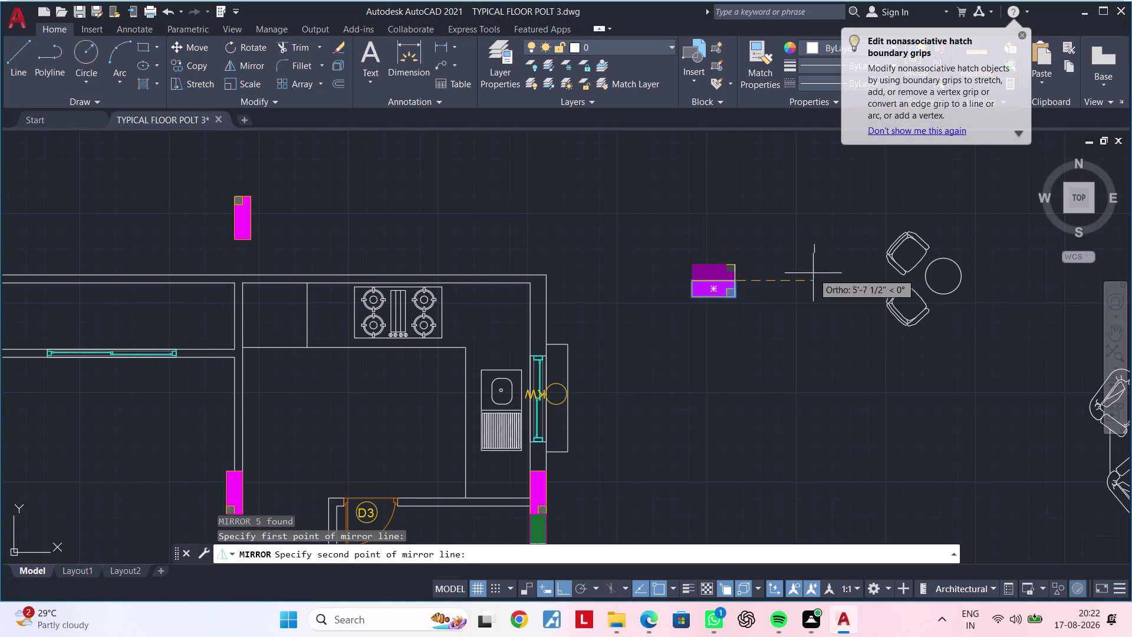
drag(677, 256, 690, 263)
click(792, 323)
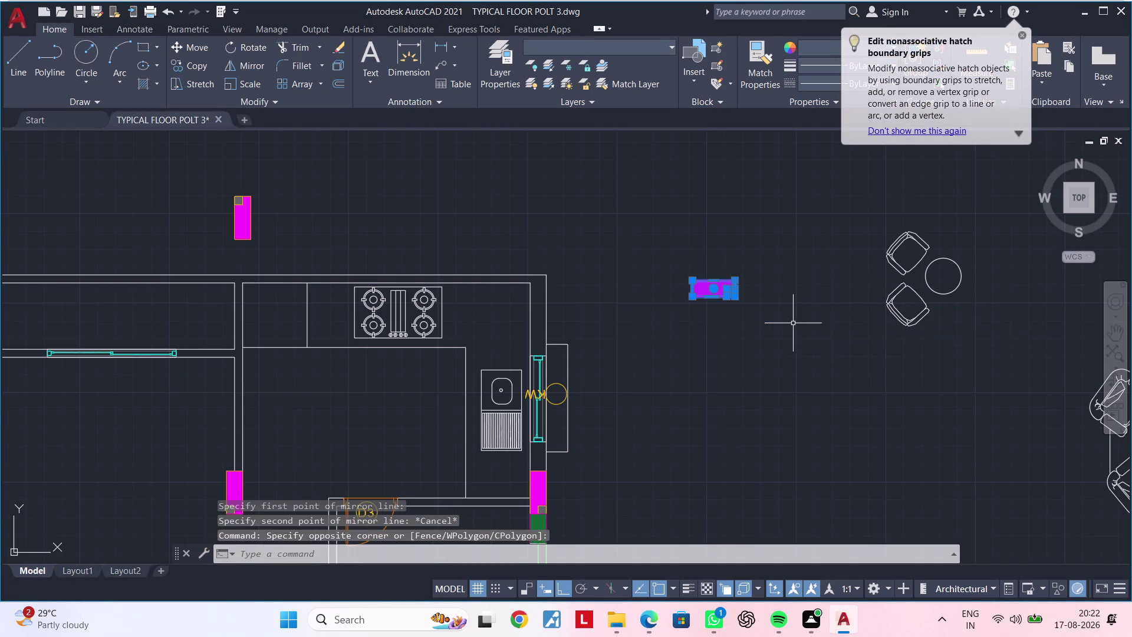
Retry the column mirror, then cancel the unfinished attempt.
key(m)
key(i)
key(space)
drag(677, 259, 686, 259)
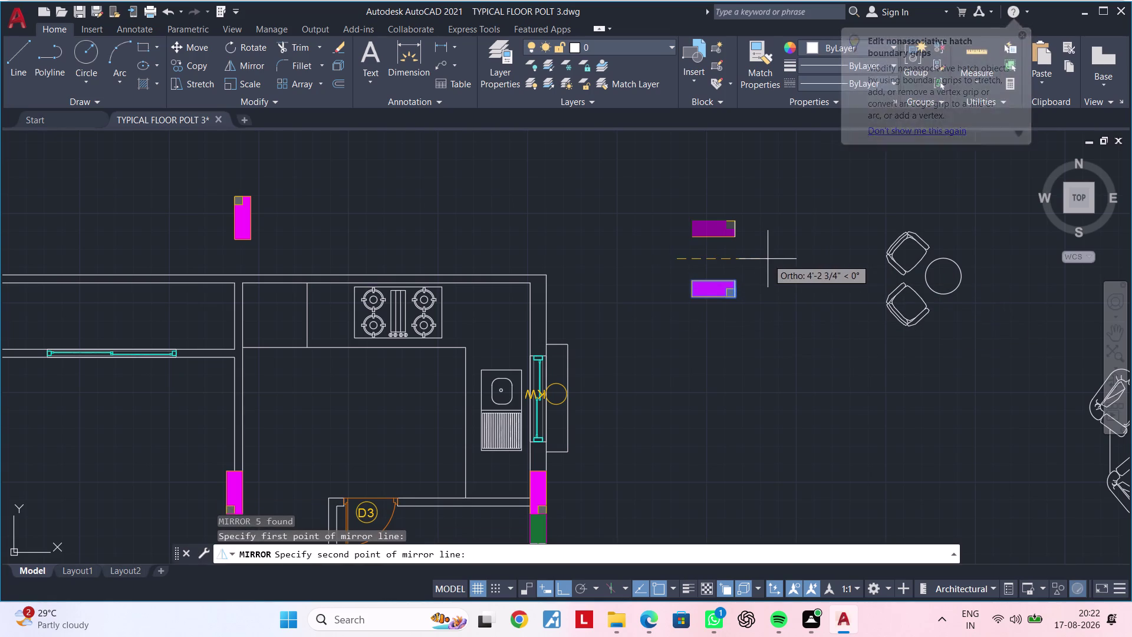
click(767, 259)
drag(796, 288, 768, 259)
middle_drag(751, 255, 735, 307)
key(Escape)
key(Escape)
key(Escape)
key(Escape)
key(Escape)
key(Escape)
key(Escape)
key(Escape)
key(Escape)
key(Escape)
key(Escape)
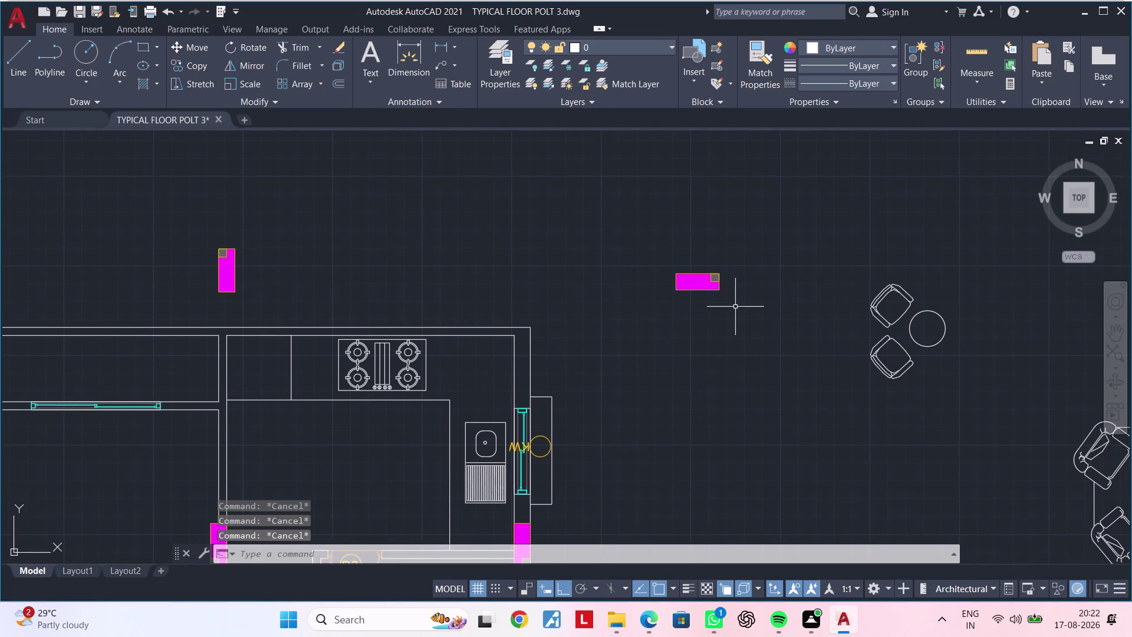
key(Escape)
key(Escape)
Mirror the column across a vertical line beside it, keeping the original.
click(657, 263)
click(738, 302)
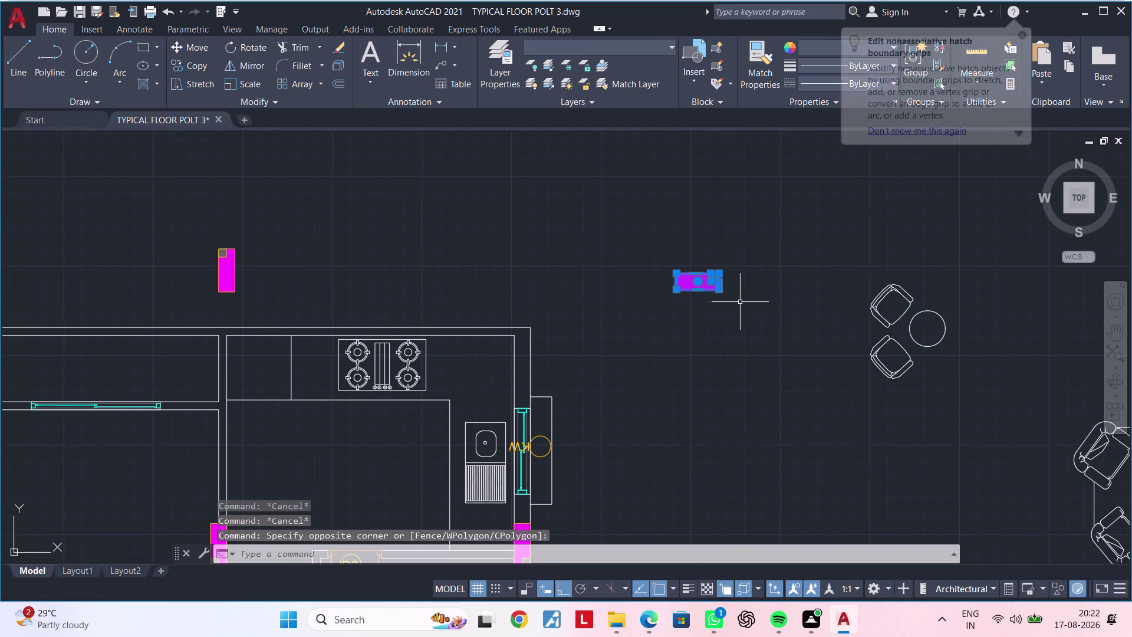
text(MI)
key(space)
click(649, 262)
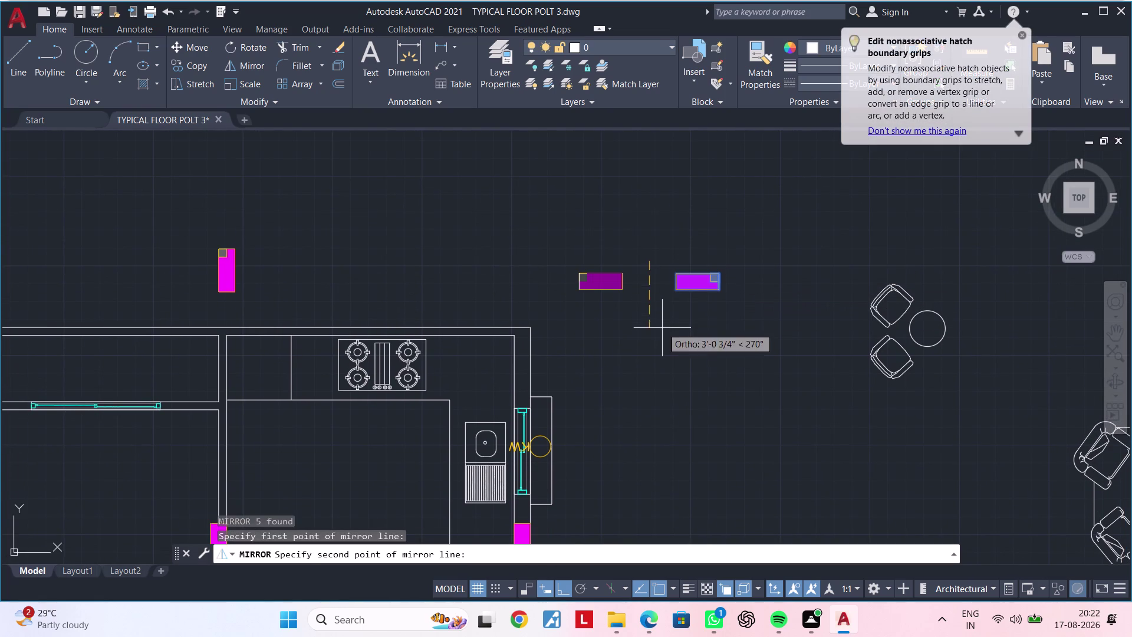
click(662, 328)
drag(694, 378, 662, 328)
key(Escape)
drag(659, 252, 662, 257)
click(743, 307)
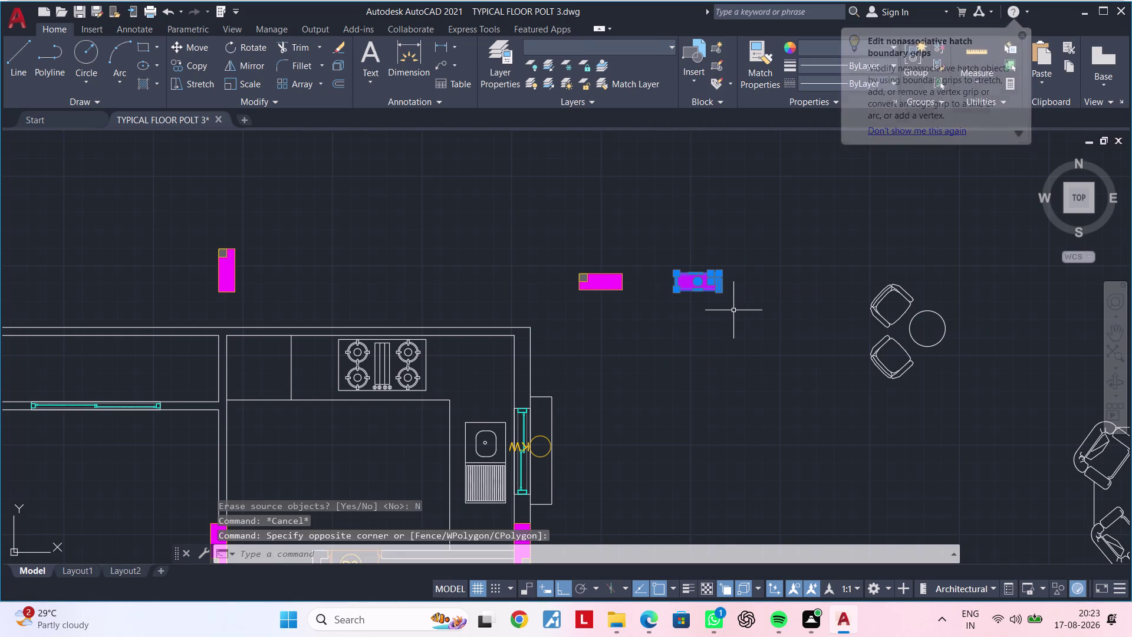
text(M)
key(space)
Place the first horizontal column's corner on the kitchen wall corner.
scroll(up, 3)
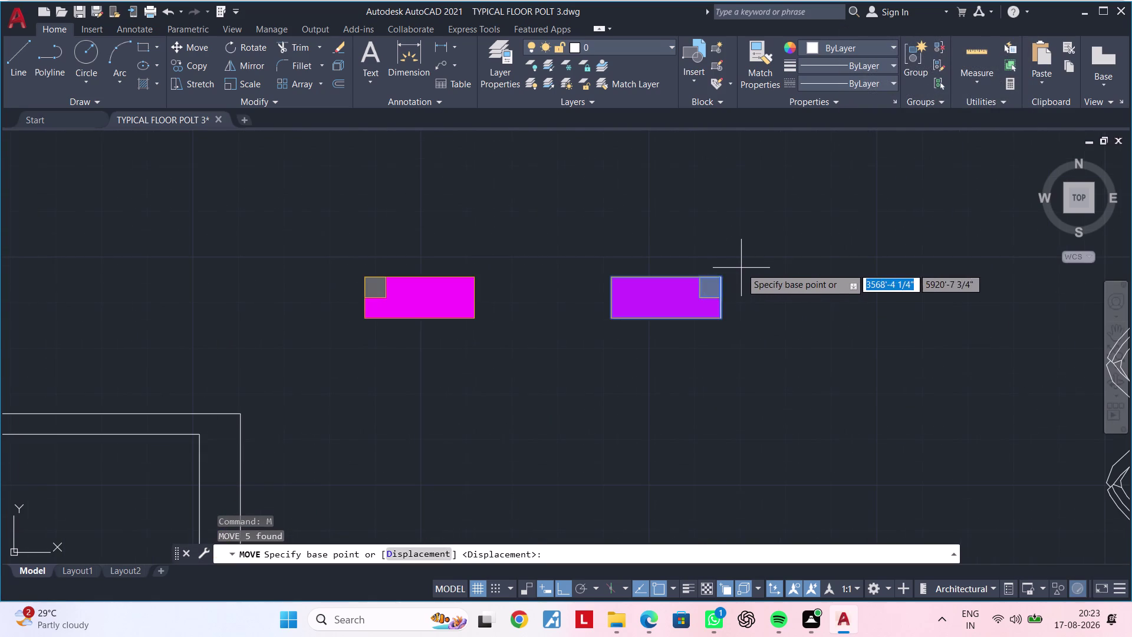
click(721, 273)
scroll(down, 3)
middle_drag(586, 334, 845, 261)
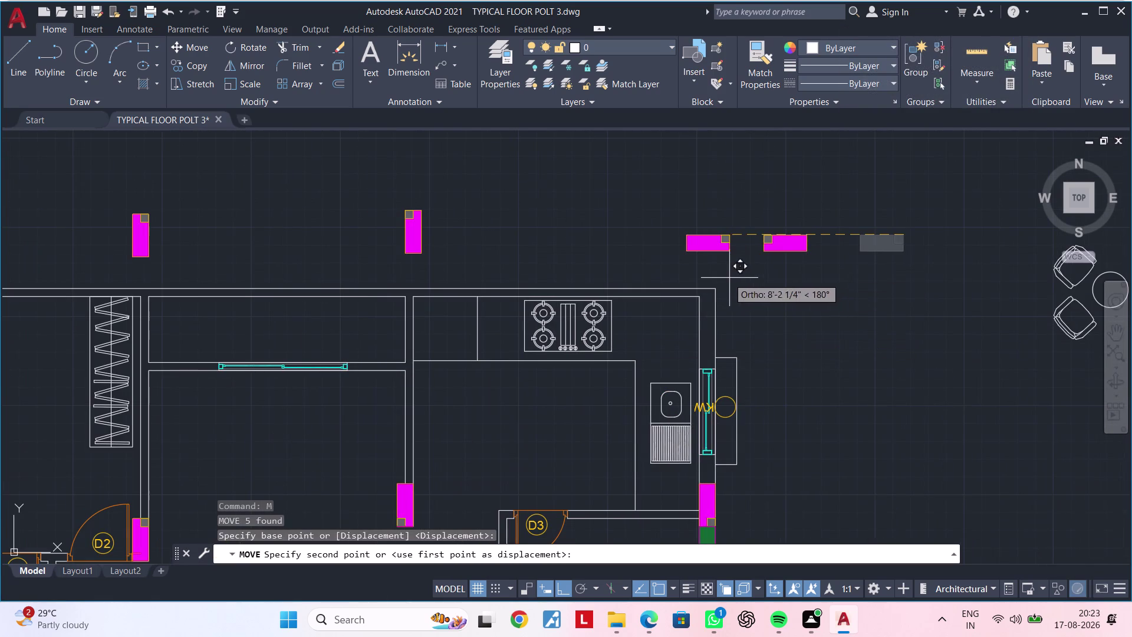
click(715, 289)
Move the remaining horizontal column to the wall junction.
scroll(down, 3)
middle_drag(800, 301, 781, 323)
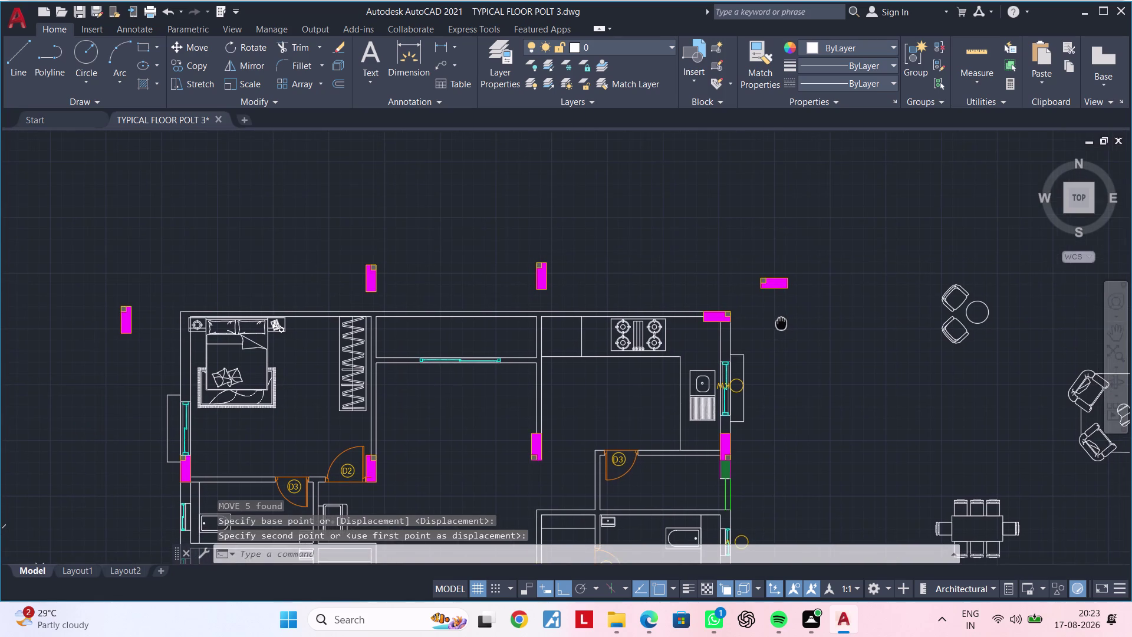
middle_drag(780, 323, 781, 324)
scroll(up, 3)
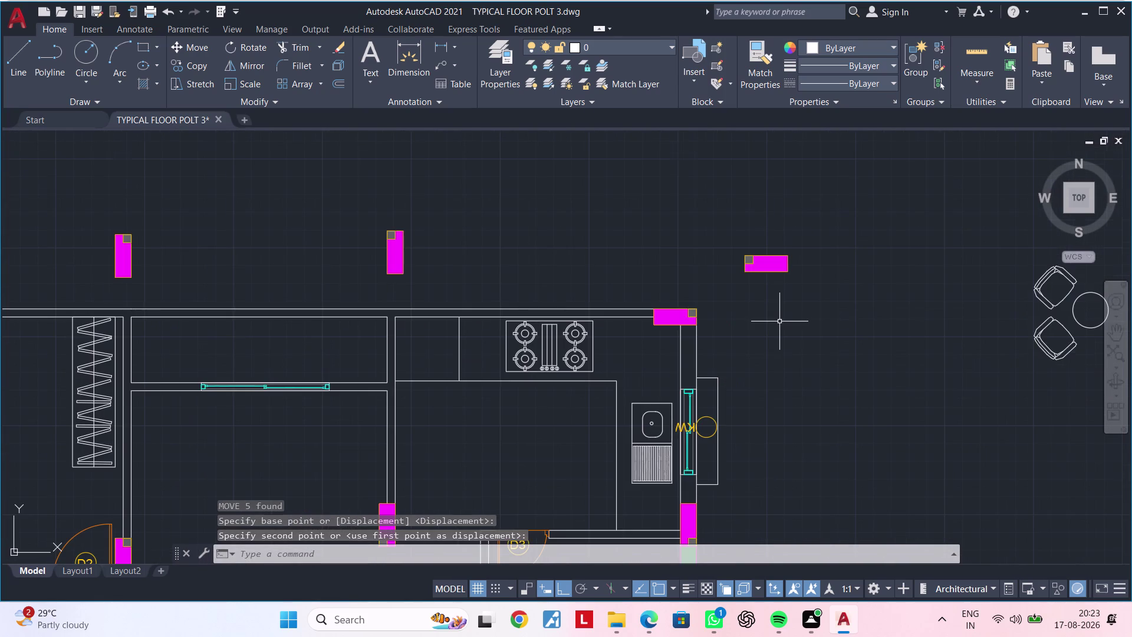
drag(729, 230, 743, 238)
click(839, 290)
text(M)
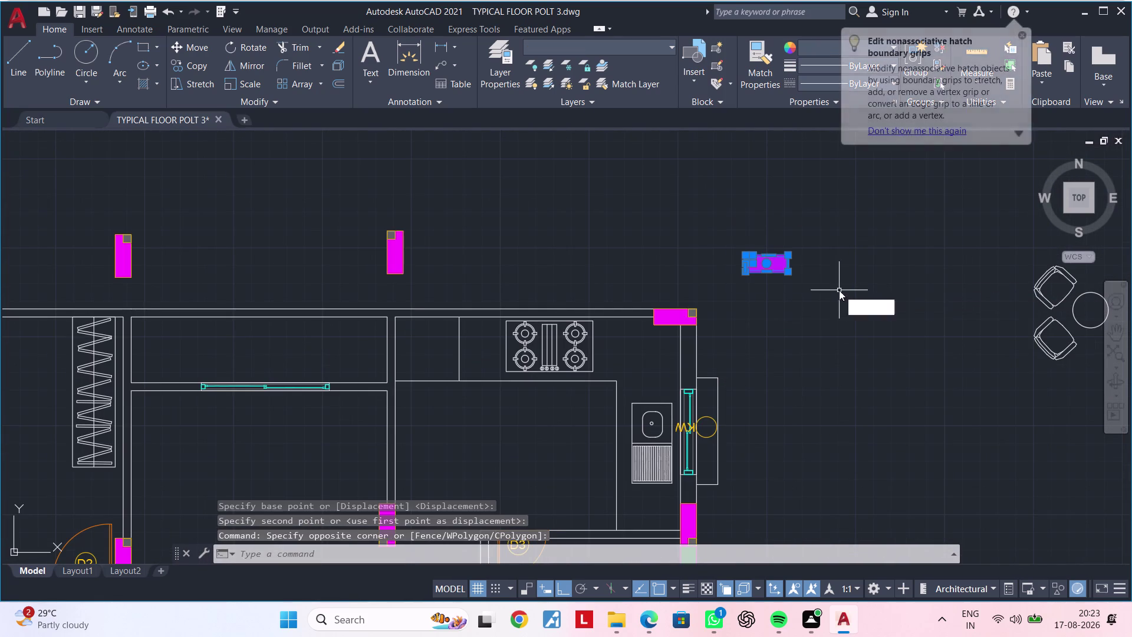
key(space)
click(743, 253)
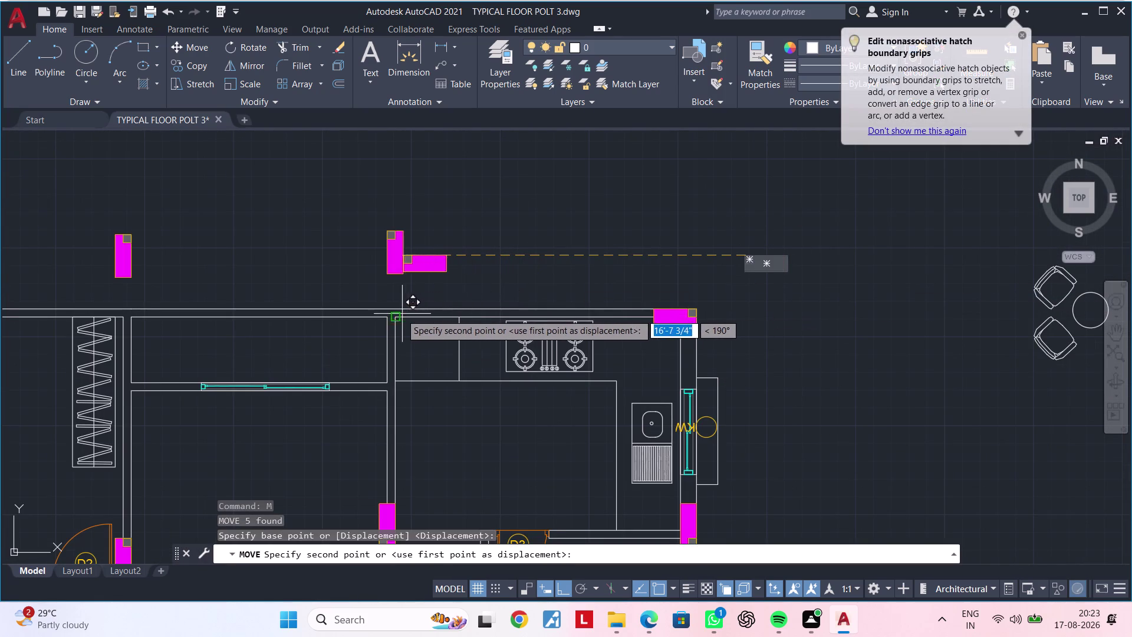
scroll(up, 3)
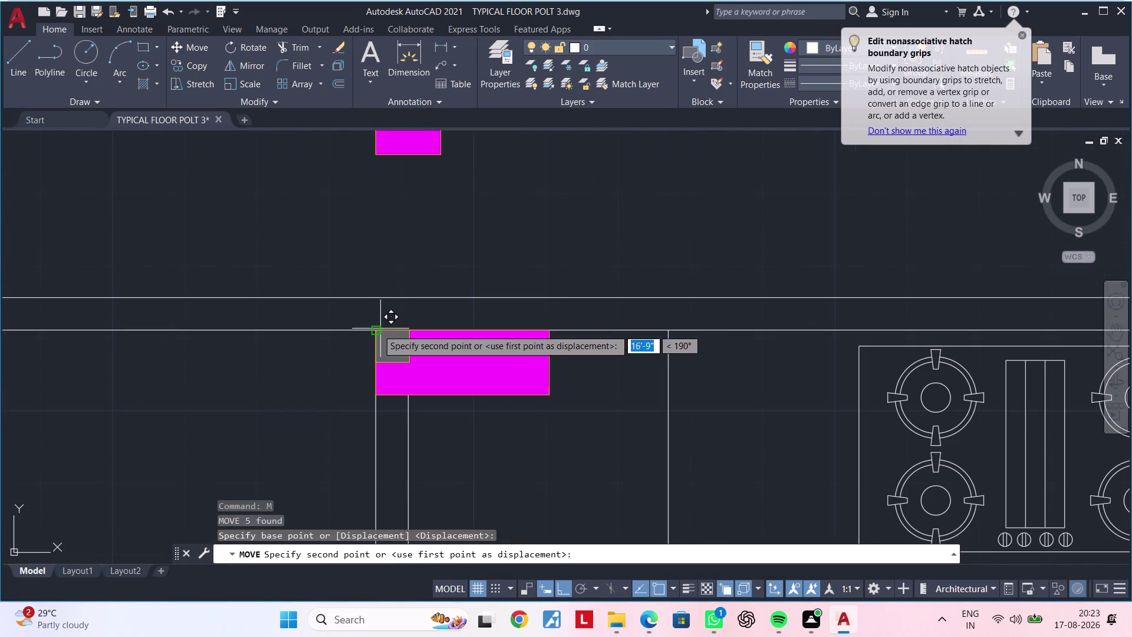
click(375, 329)
middle_drag(421, 344, 430, 335)
key(Escape)
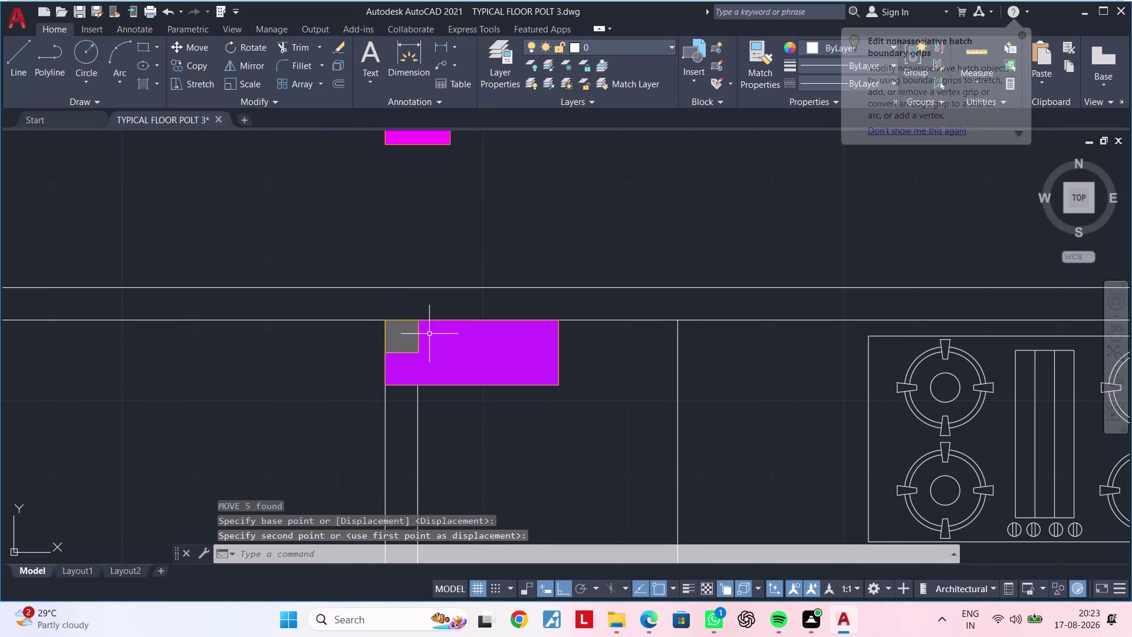
Reselect the placed column and begin moving it, then cancel.
click(381, 313)
click(587, 399)
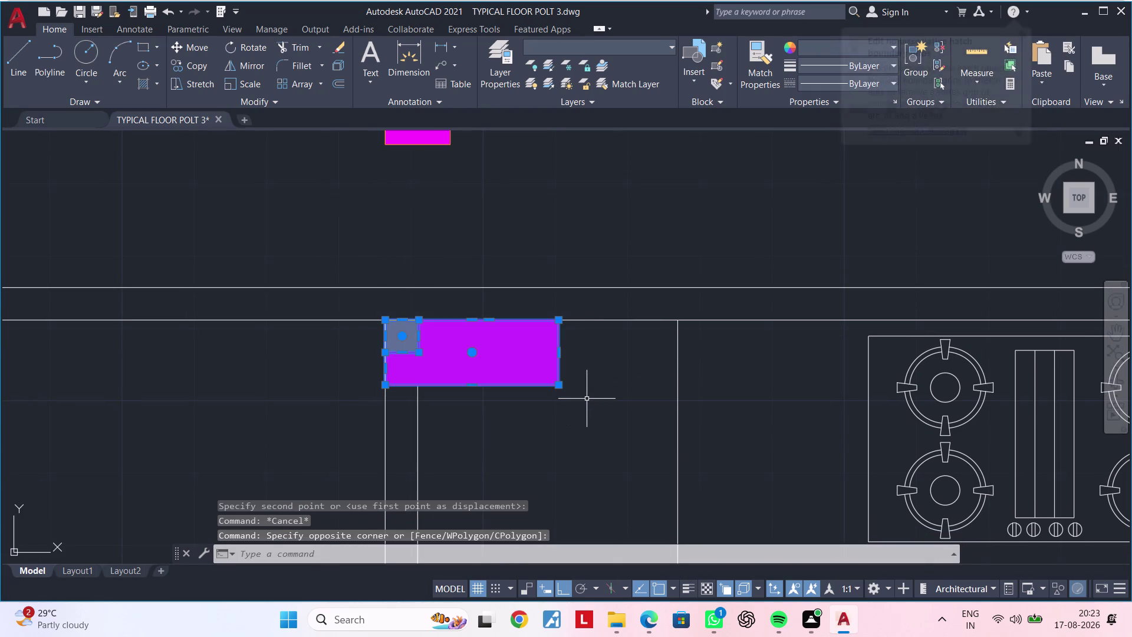
key(m)
key(space)
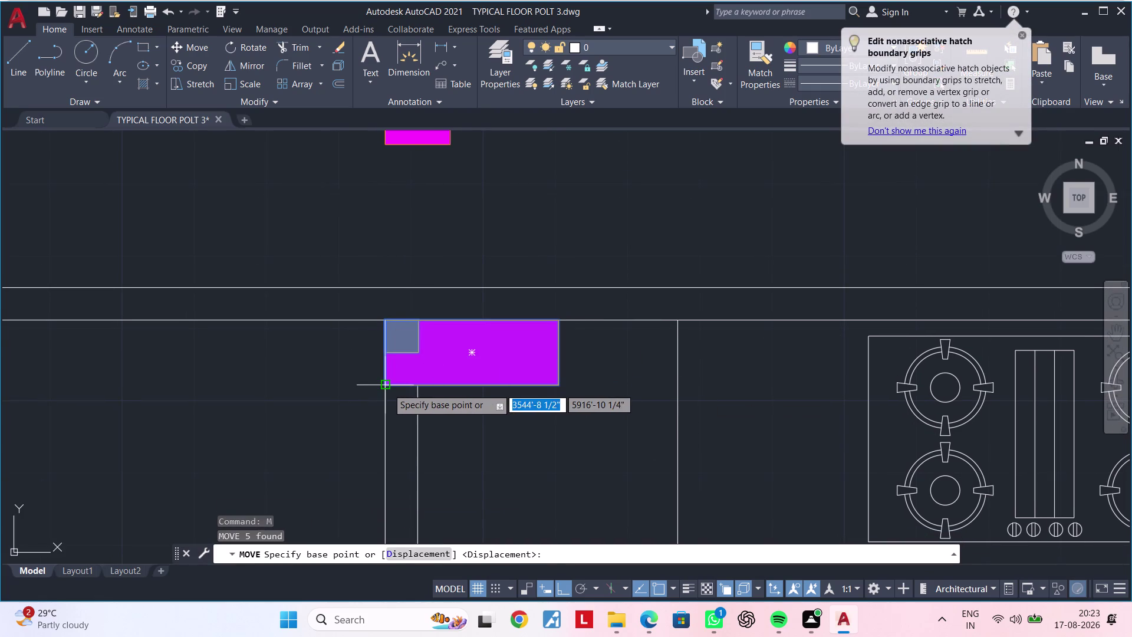
click(387, 388)
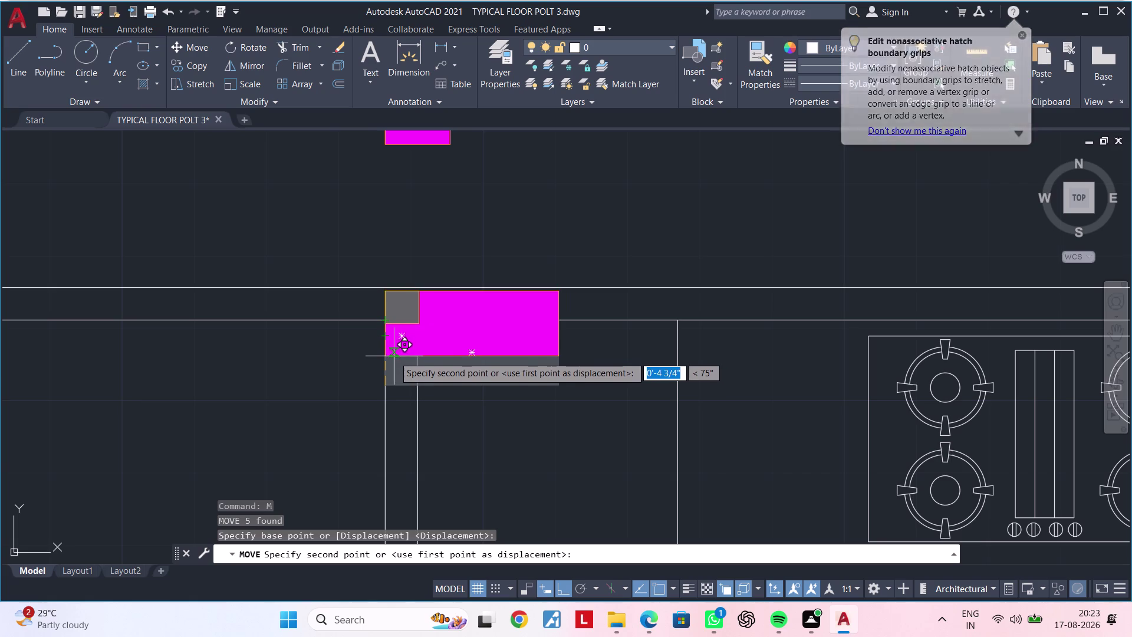
key(Escape)
Move that column so it sits flush with the front wall line.
scroll(up, 3)
click(361, 298)
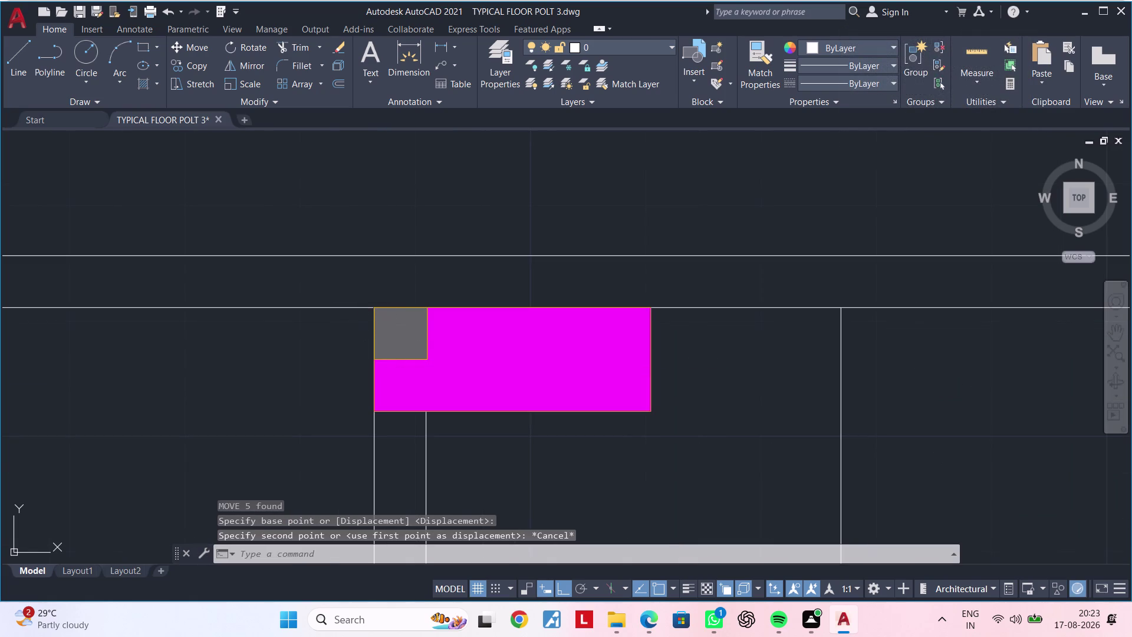
click(701, 427)
key(m)
key(space)
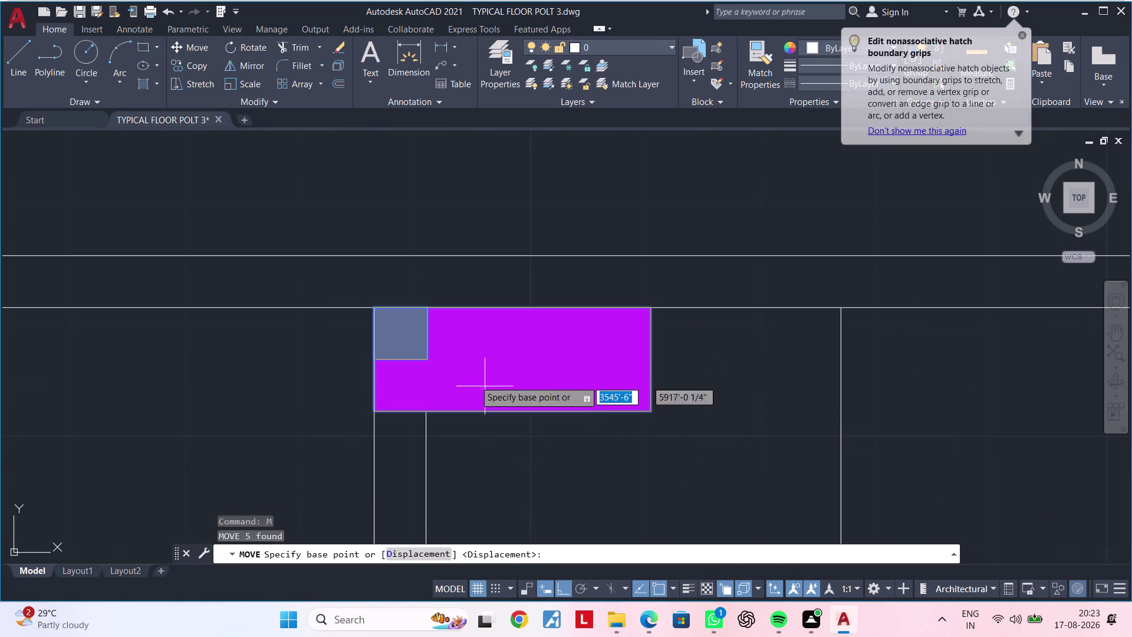
click(375, 360)
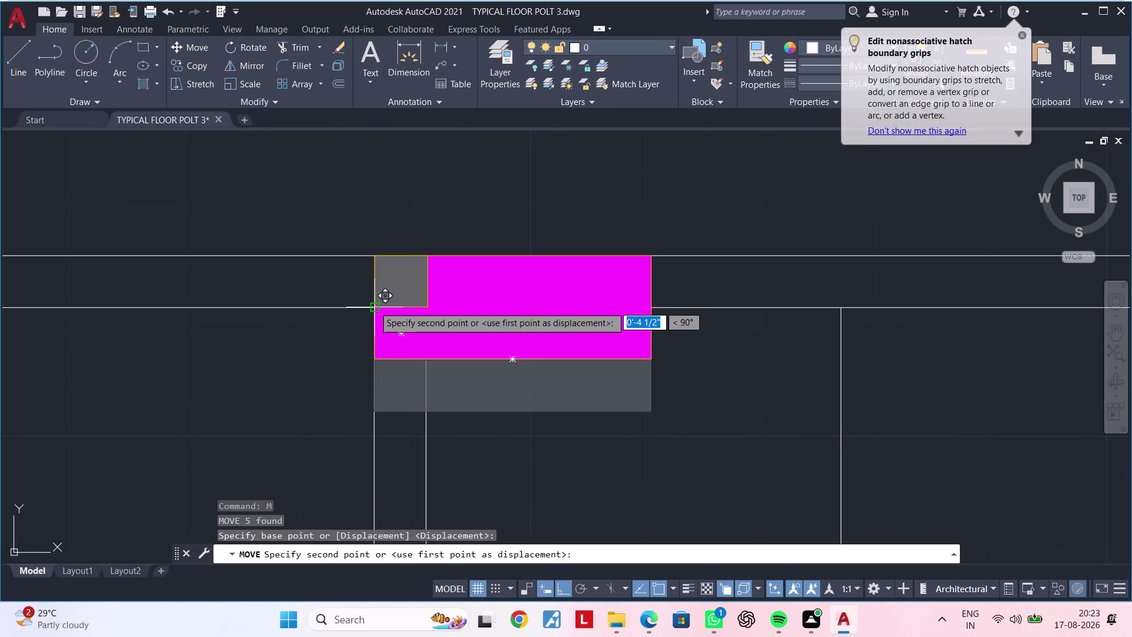
click(373, 310)
scroll(down, 3)
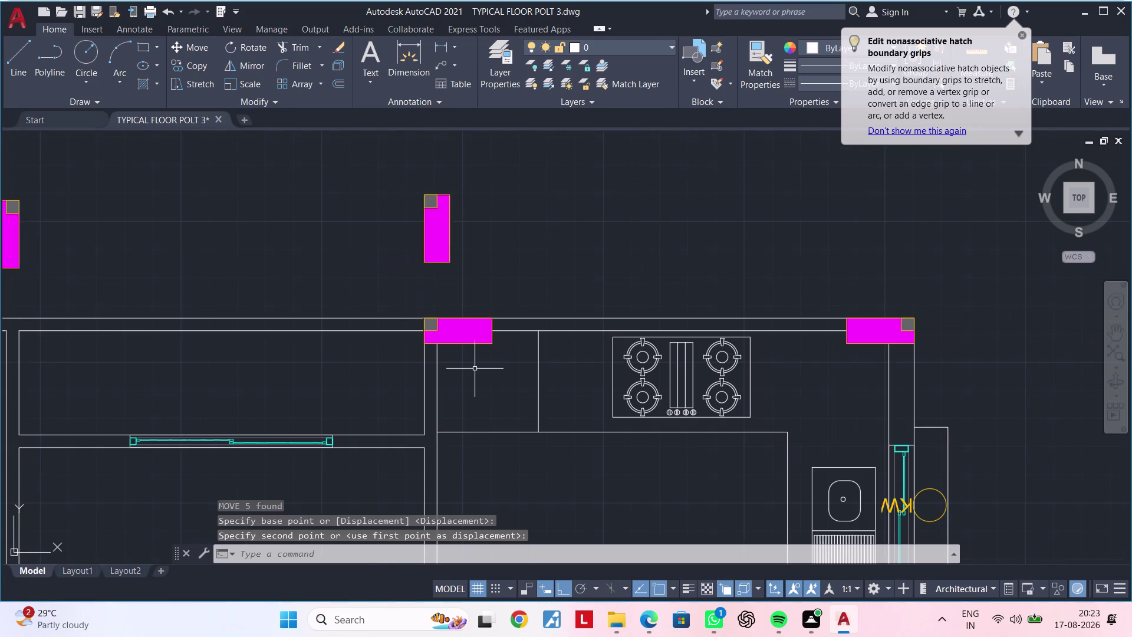
middle_drag(475, 370, 779, 372)
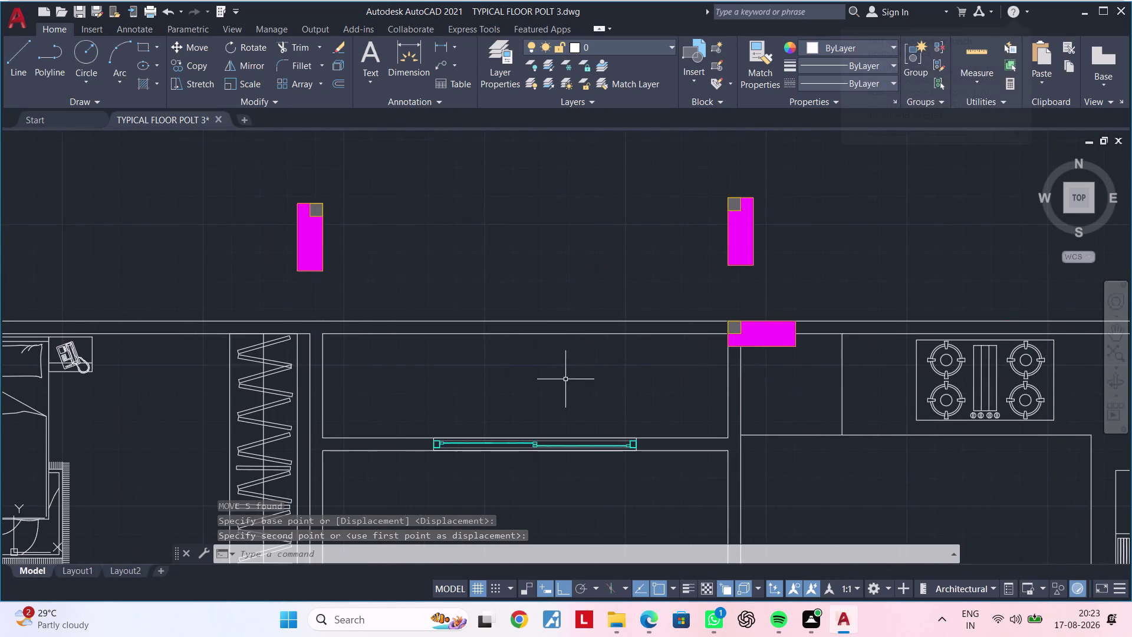
Move the vertical magenta column down onto the front wall line.
middle_drag(560, 384, 705, 384)
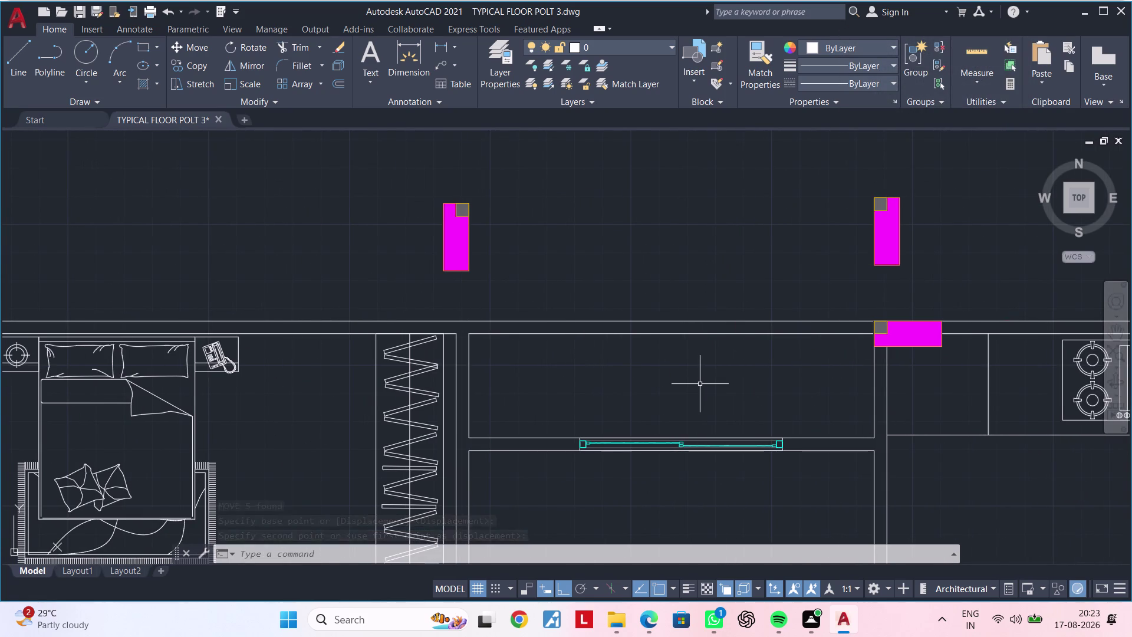
middle_drag(614, 366, 599, 380)
click(392, 199)
click(395, 200)
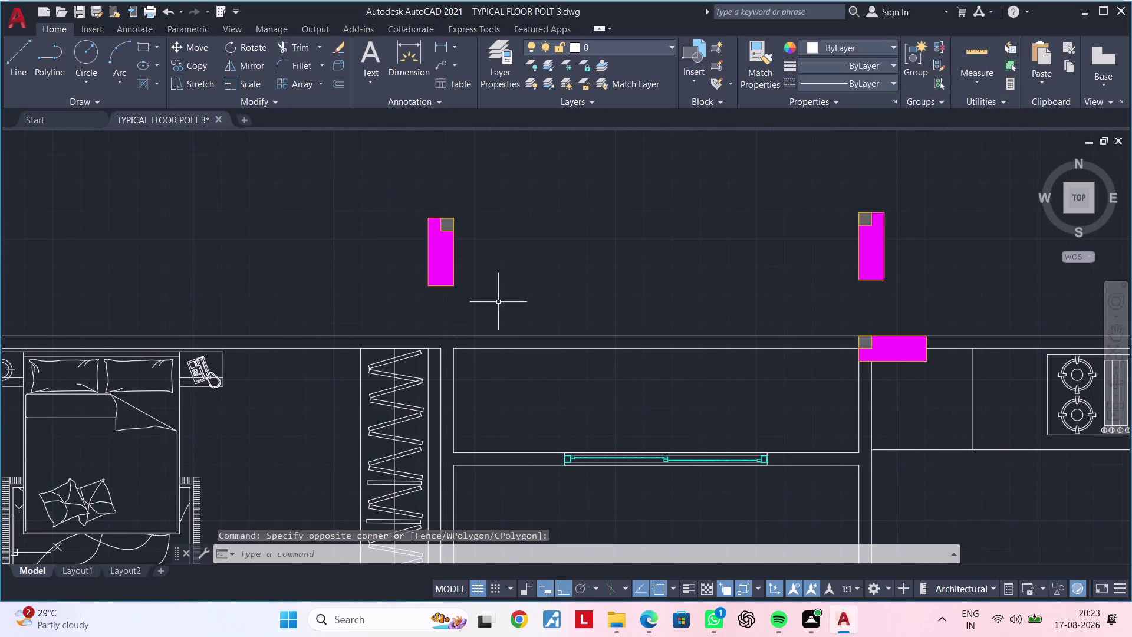
drag(397, 176, 434, 220)
click(521, 304)
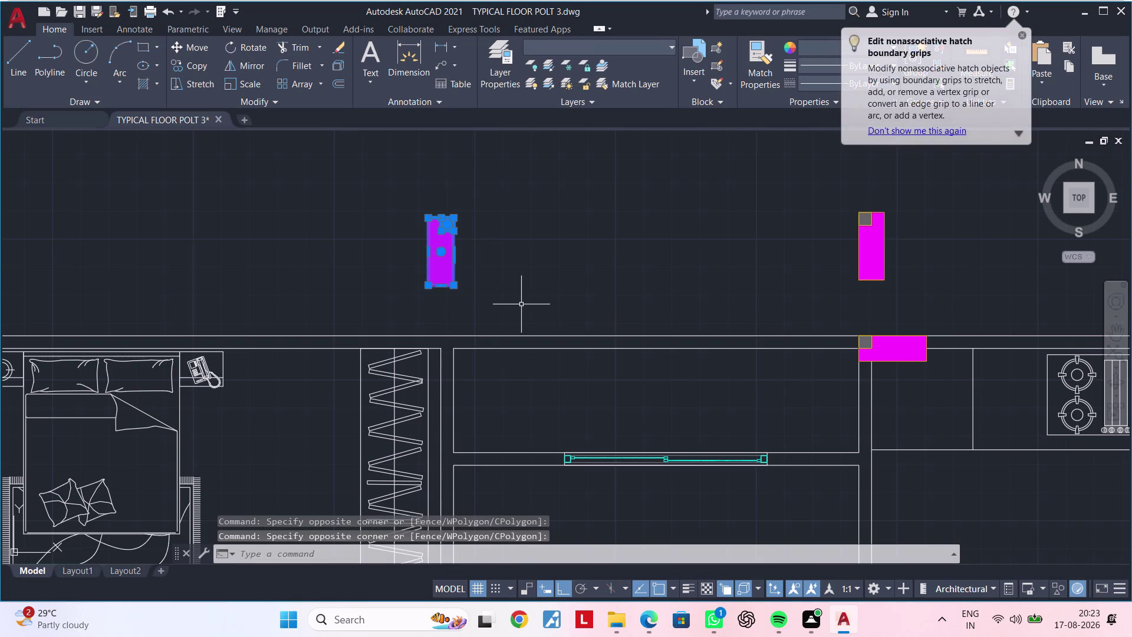
text(M)
key(space)
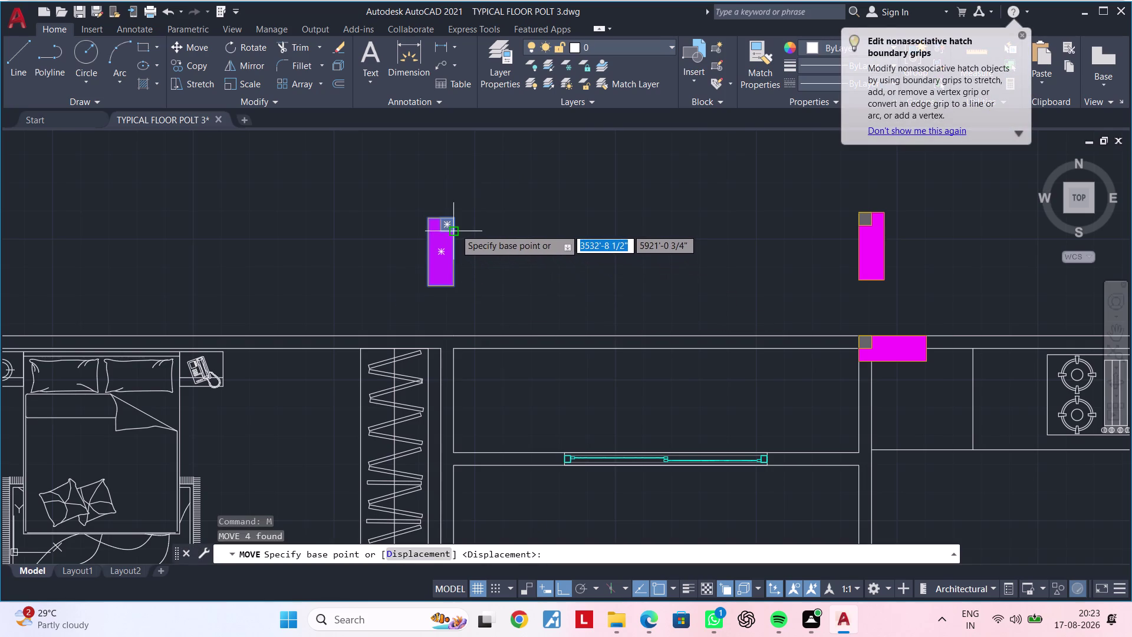
click(455, 229)
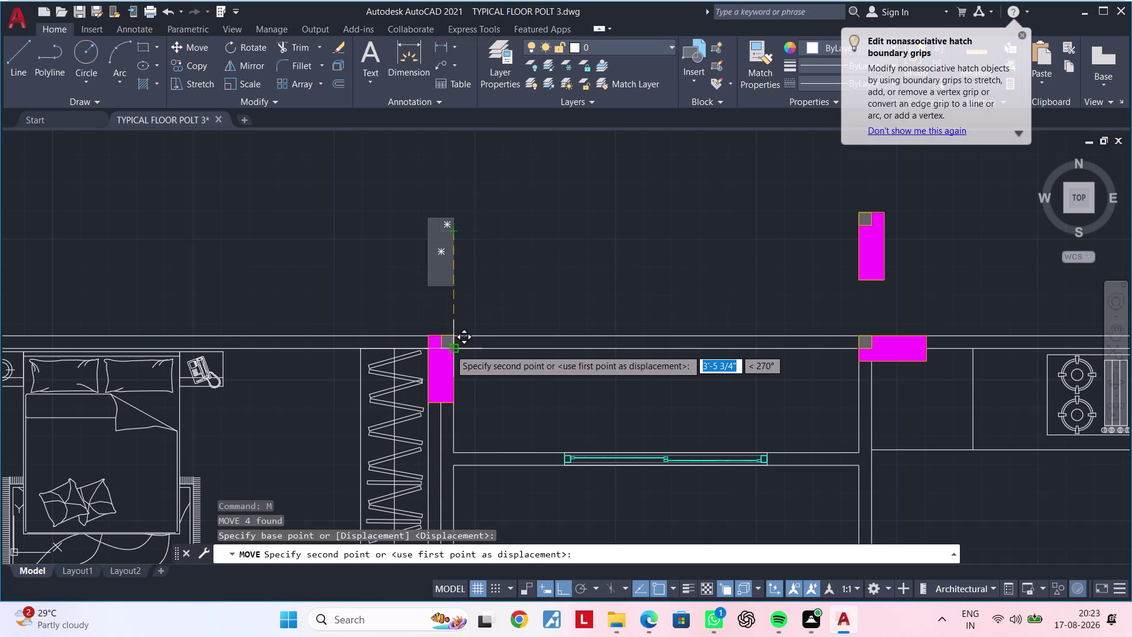
scroll(up, 3)
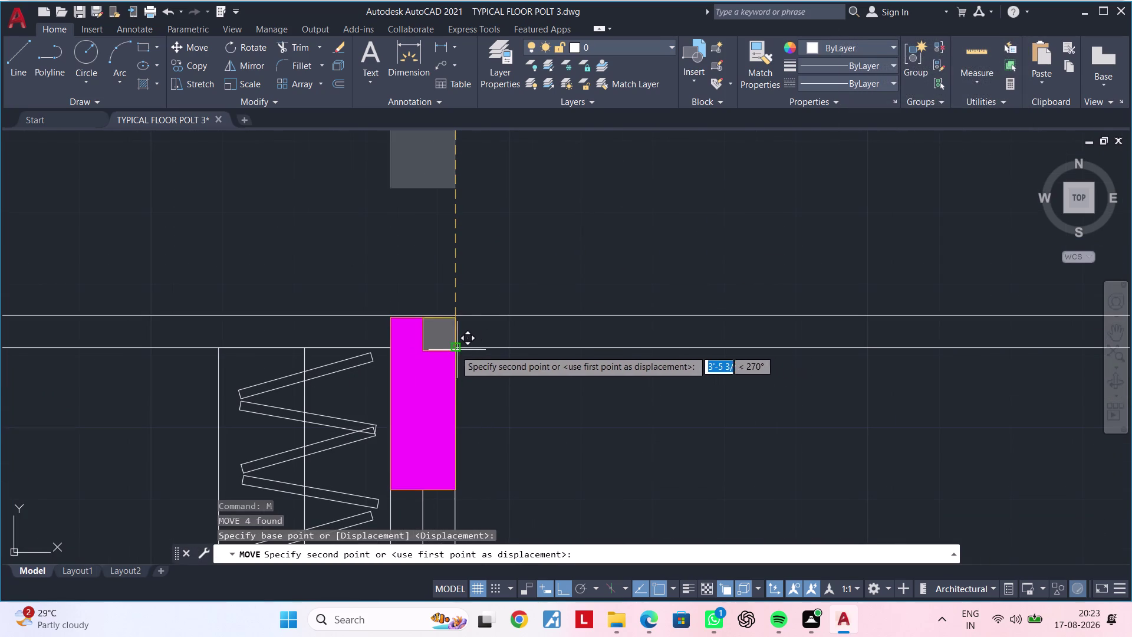
click(456, 346)
scroll(down, 3)
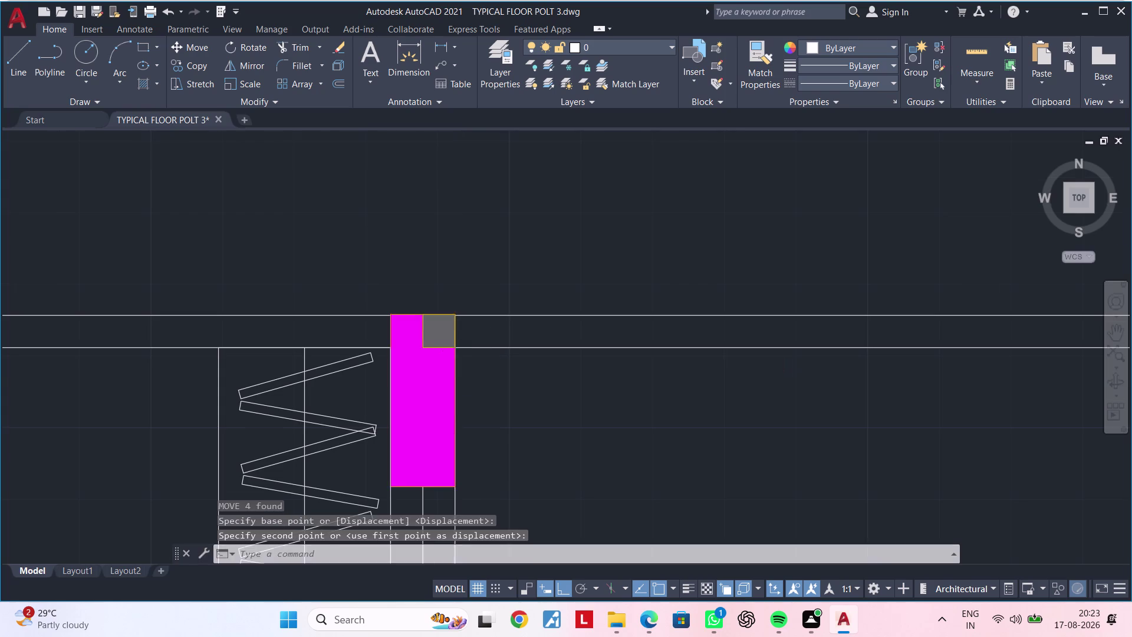
Move the stray column left of the plan onto the plan's top-left corner.
scroll(down, 3)
middle_drag(525, 368, 625, 310)
key(Escape)
key(Escape)
key(Escape)
key(Escape)
key(Escape)
key(Escape)
key(Escape)
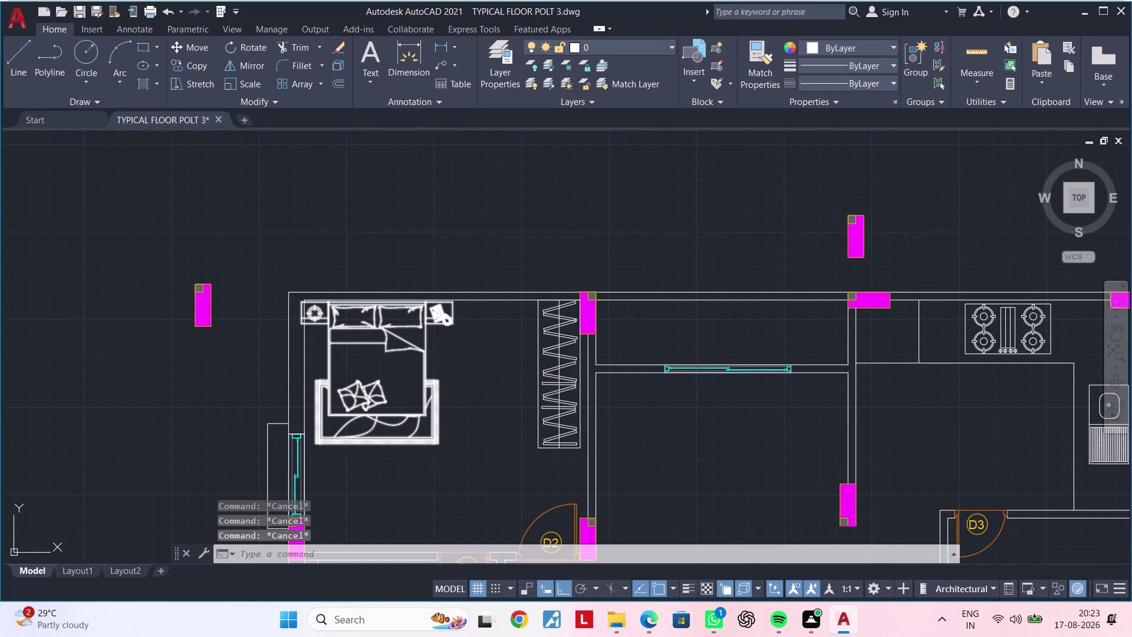
key(Escape)
key(Escape)
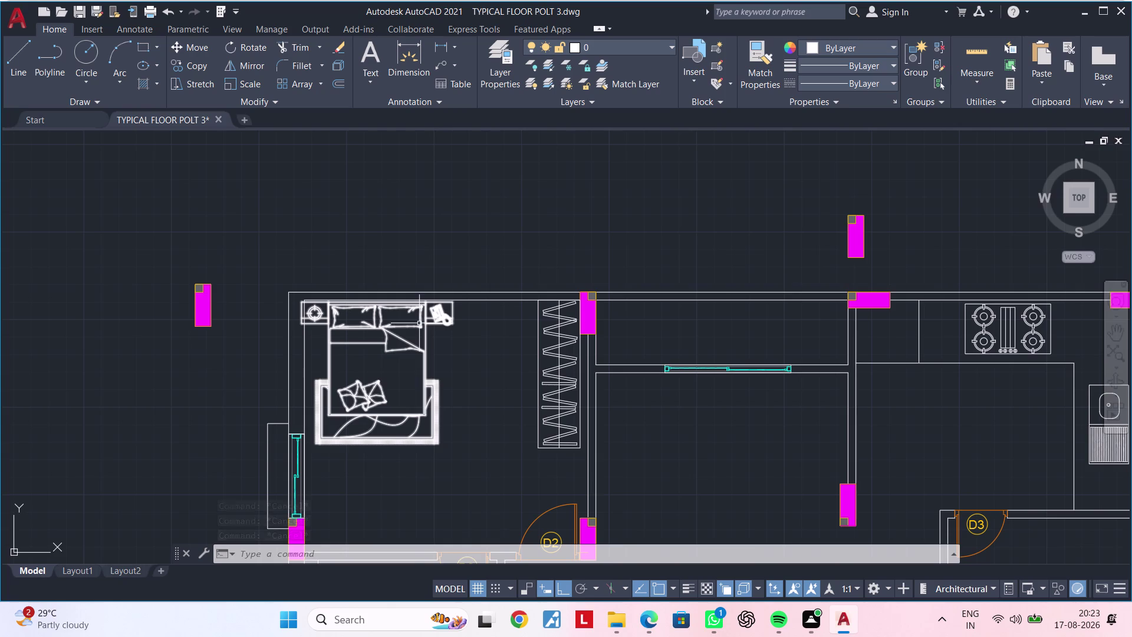
key(Escape)
key(Escape)
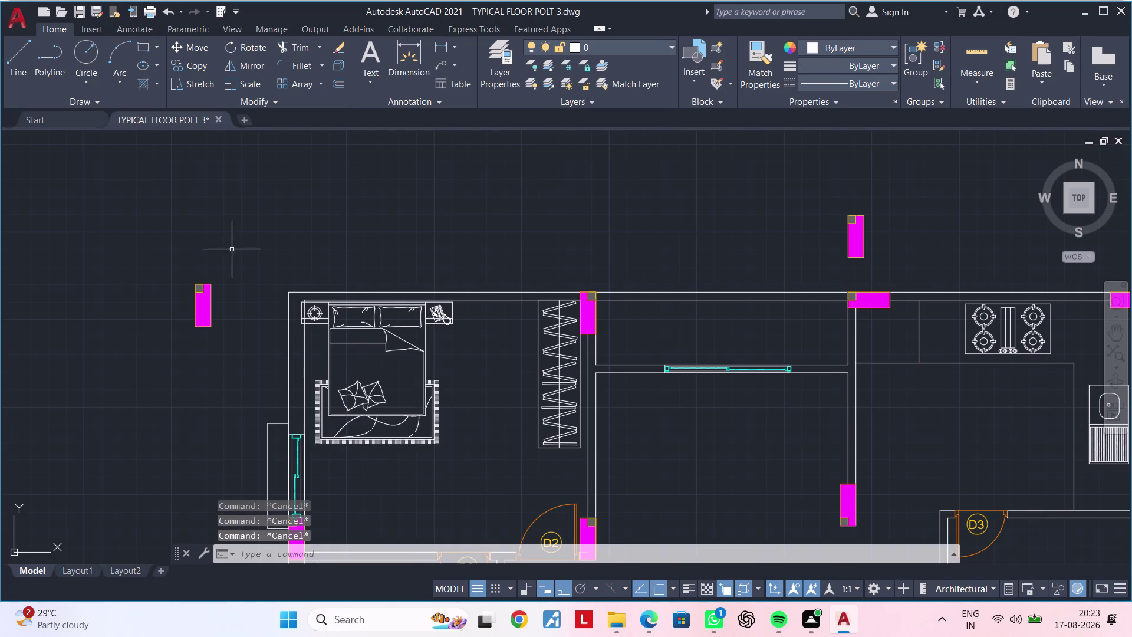
drag(167, 248, 174, 257)
click(273, 355)
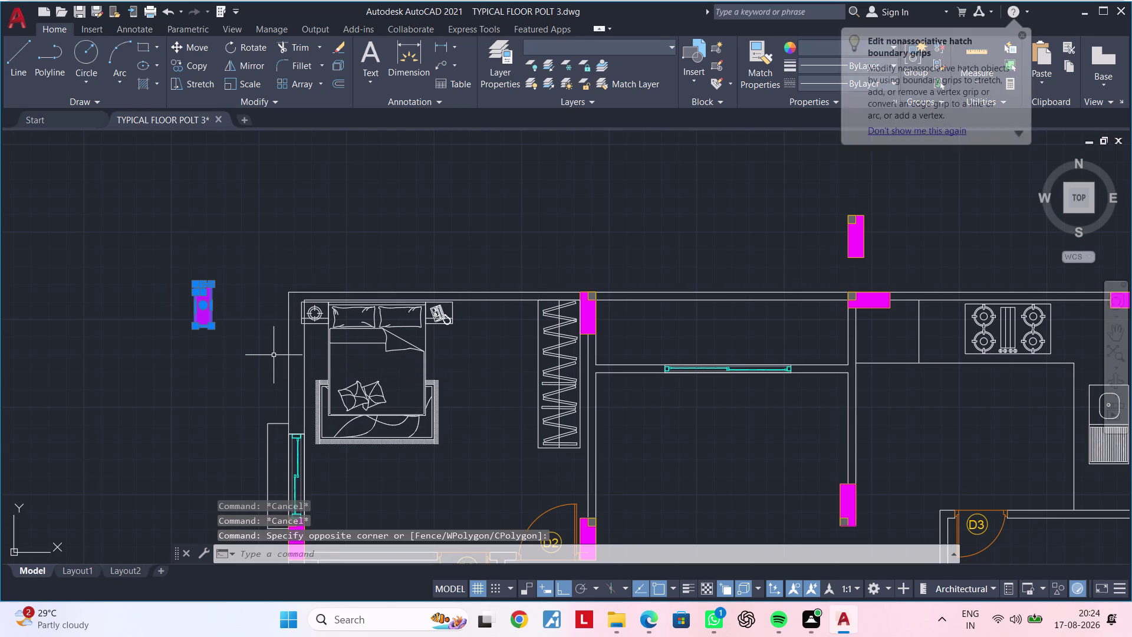
key(m)
key(space)
scroll(up, 3)
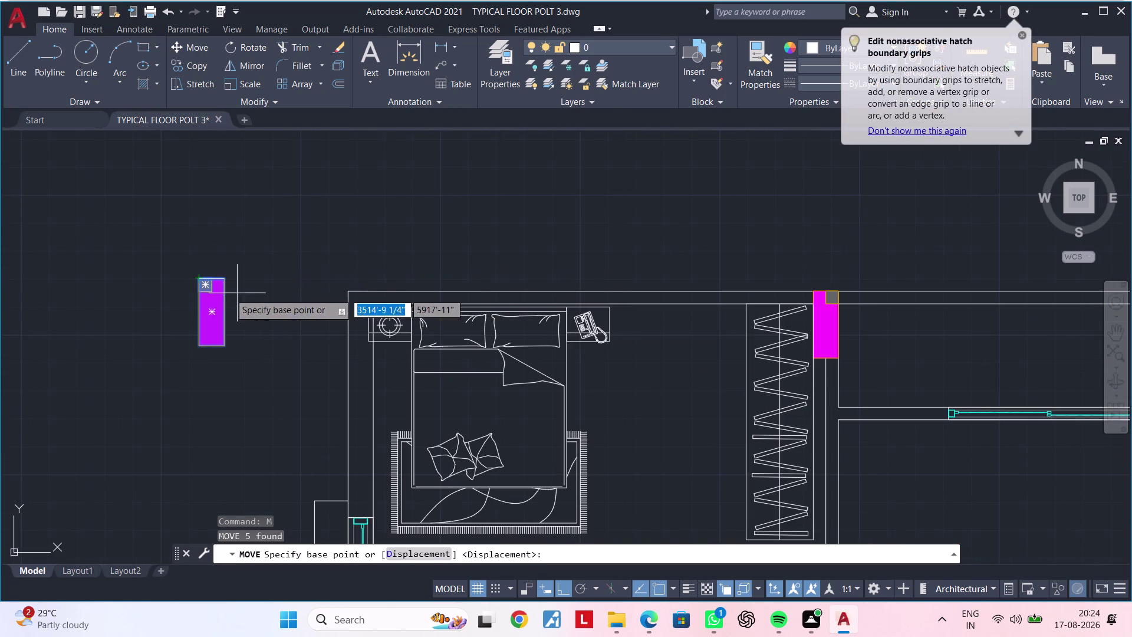
click(195, 275)
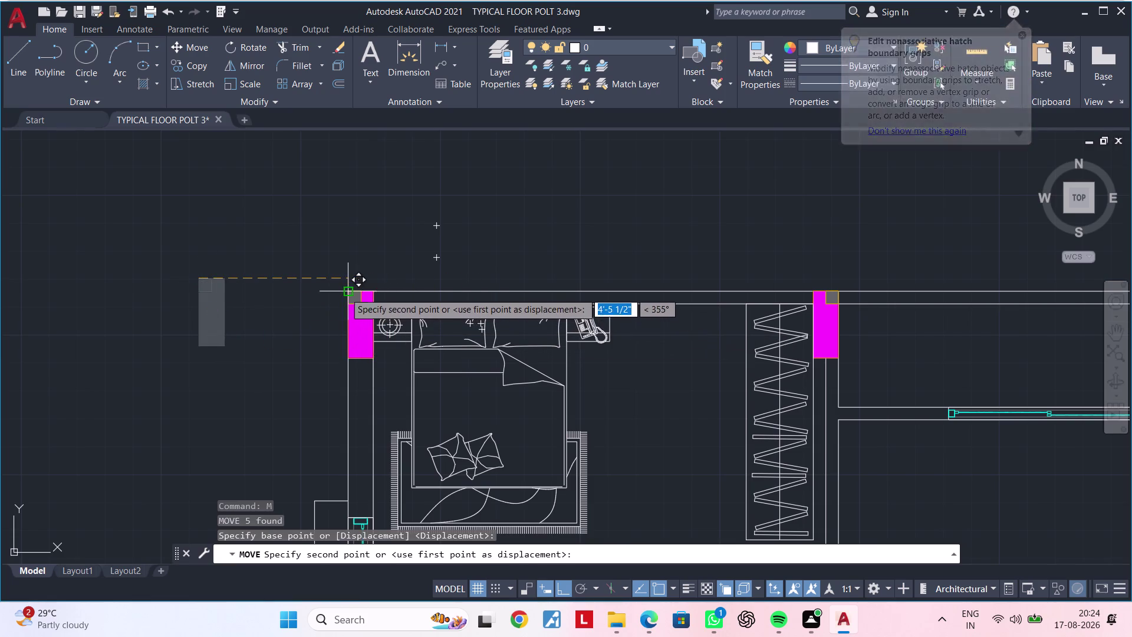
click(345, 291)
scroll(down, 3)
middle_drag(532, 278, 347, 258)
key(Escape)
key(Escape)
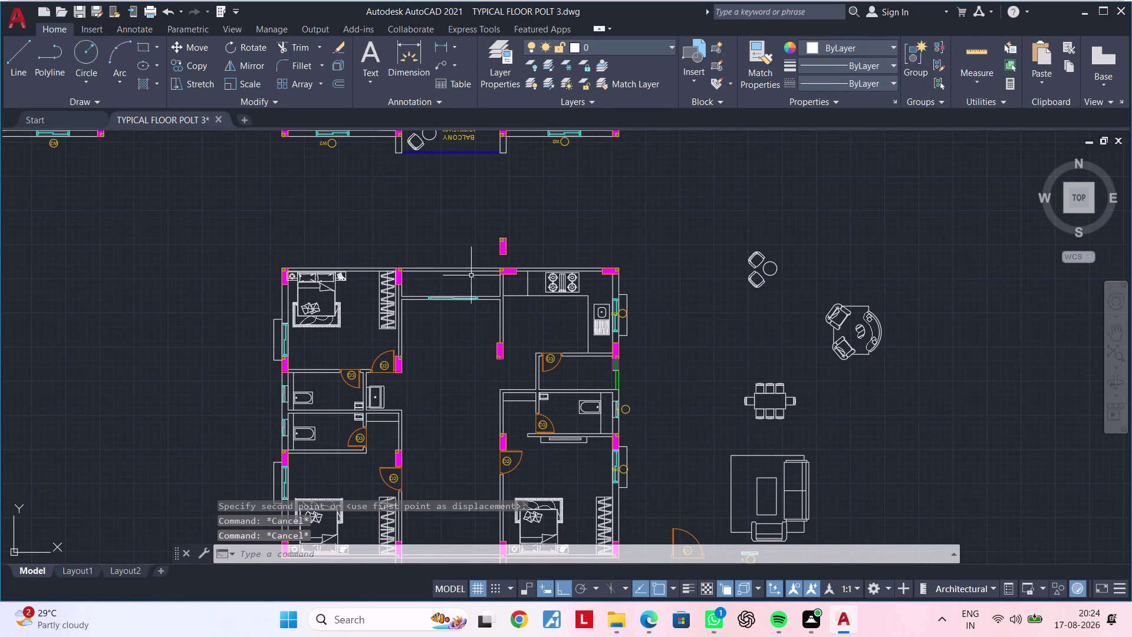
Delete the stray column sitting above the floor plan.
middle_drag(438, 254, 336, 238)
click(369, 215)
click(415, 242)
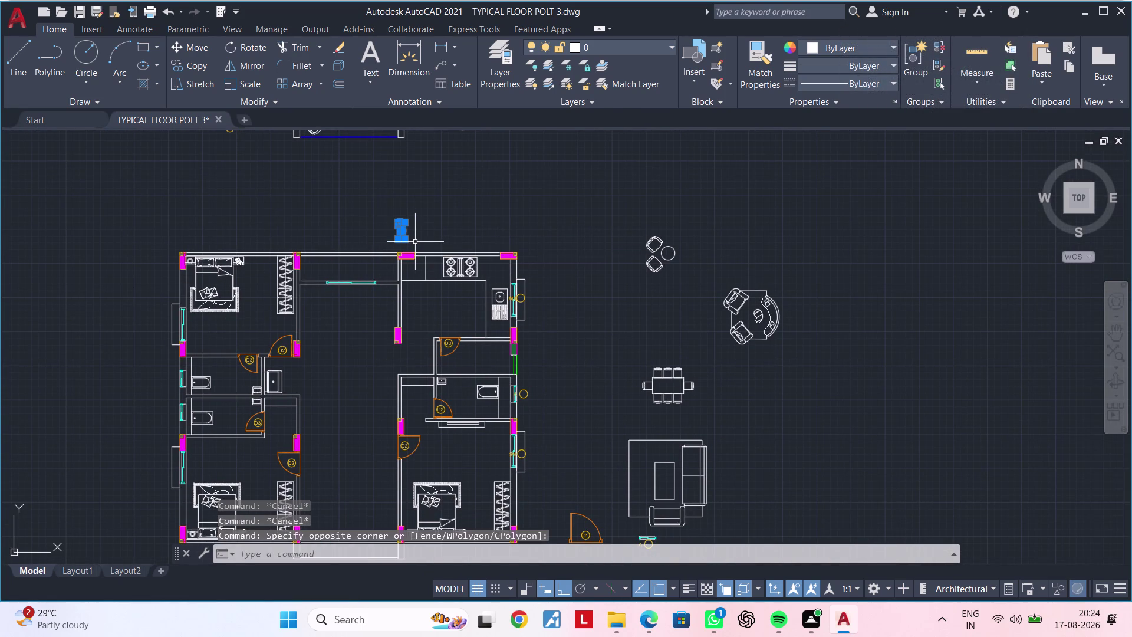
key(Delete)
middle_drag(358, 333, 346, 288)
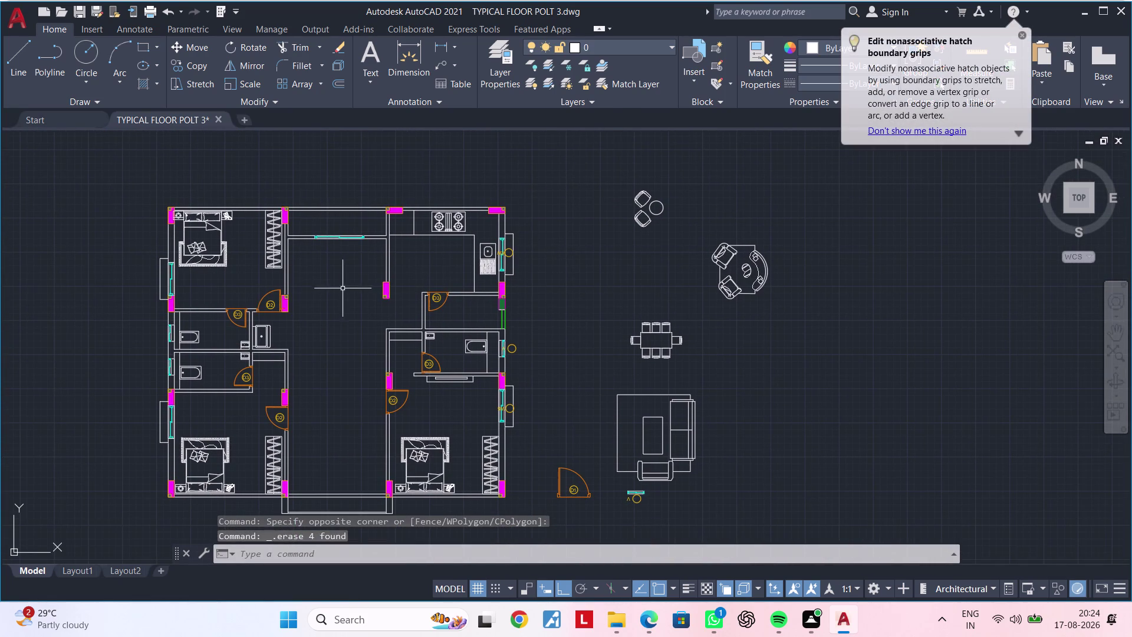
middle_drag(338, 283, 371, 294)
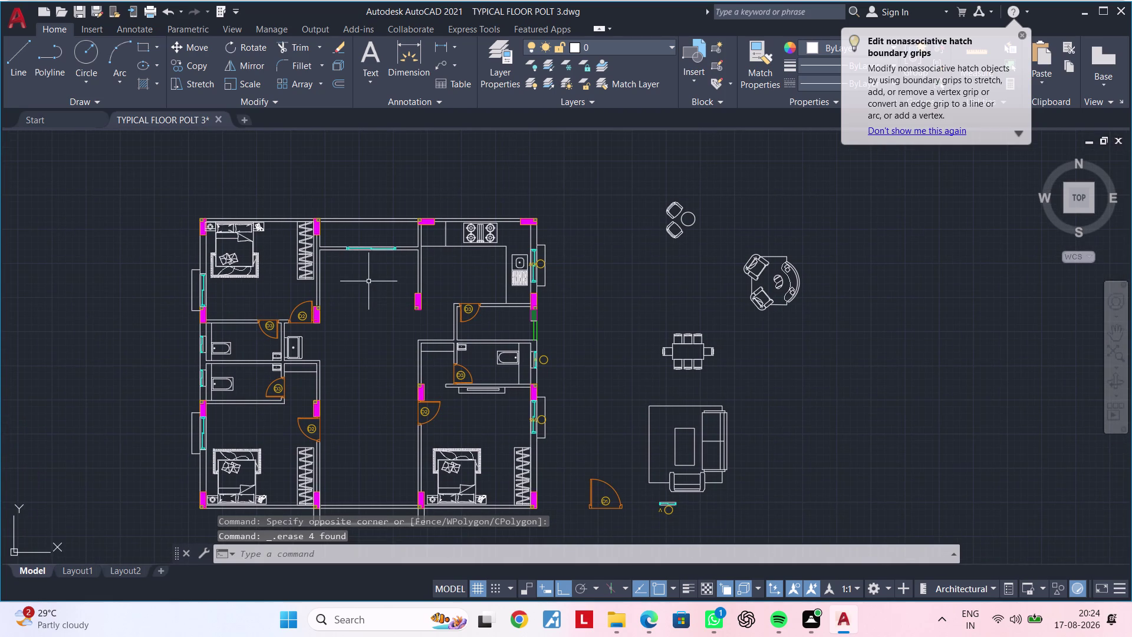
Extend two of the central hall's inner wall lines with EXTEND.
middle_drag(369, 281, 361, 350)
scroll(up, 3)
middle_drag(364, 339, 359, 386)
key(Escape)
key(Escape)
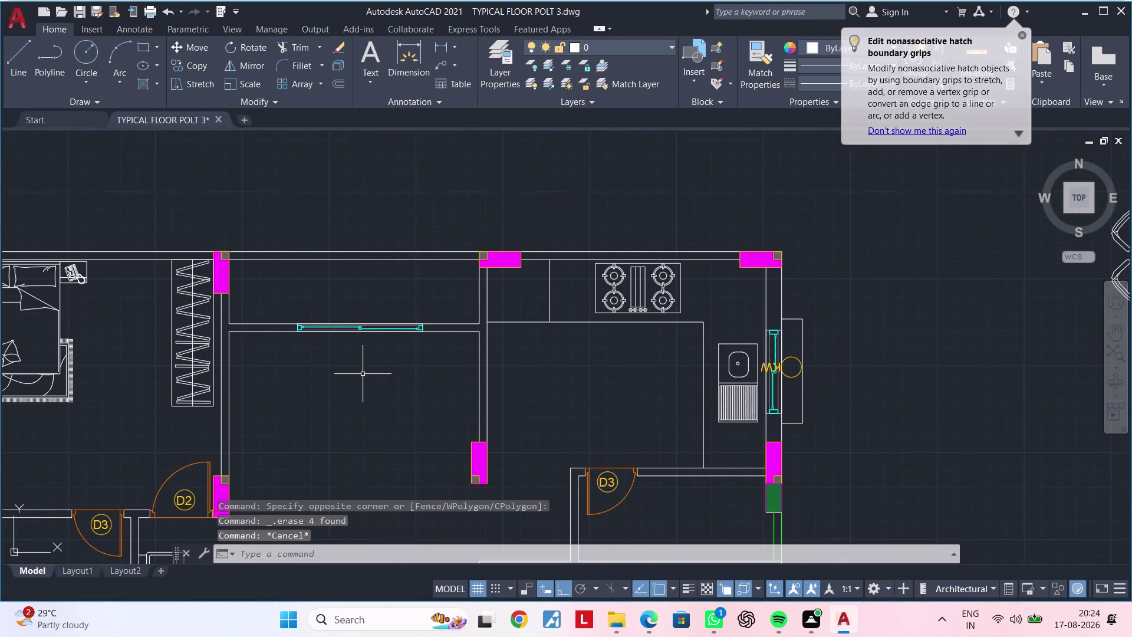
key(e)
text(X)
key(space)
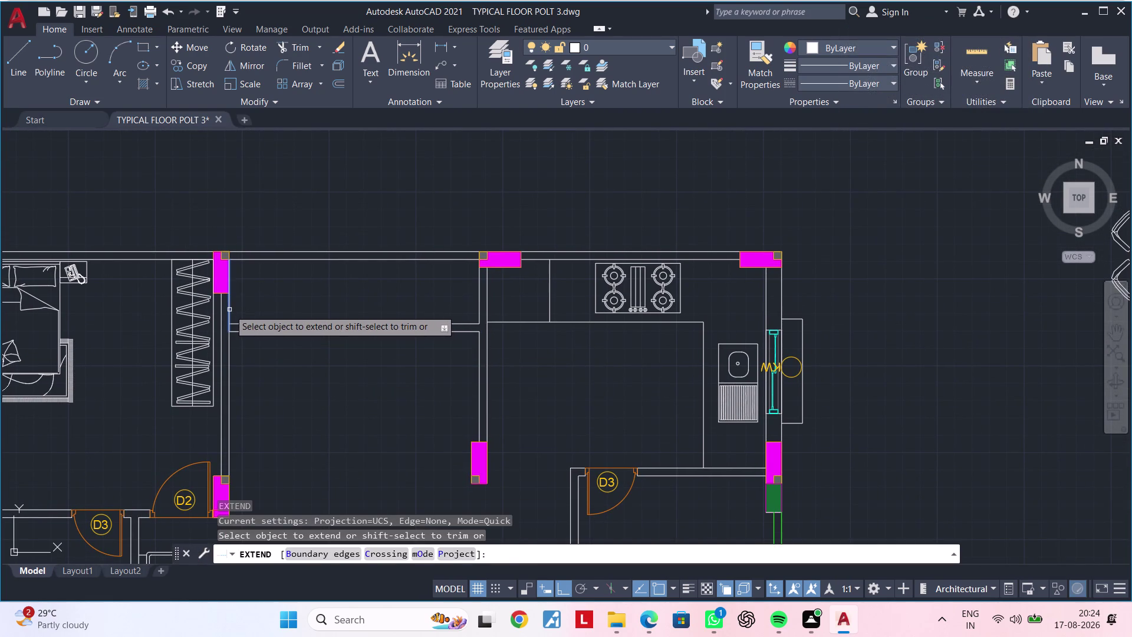
click(229, 310)
key(Escape)
key(Escape)
key(Escape)
key(space)
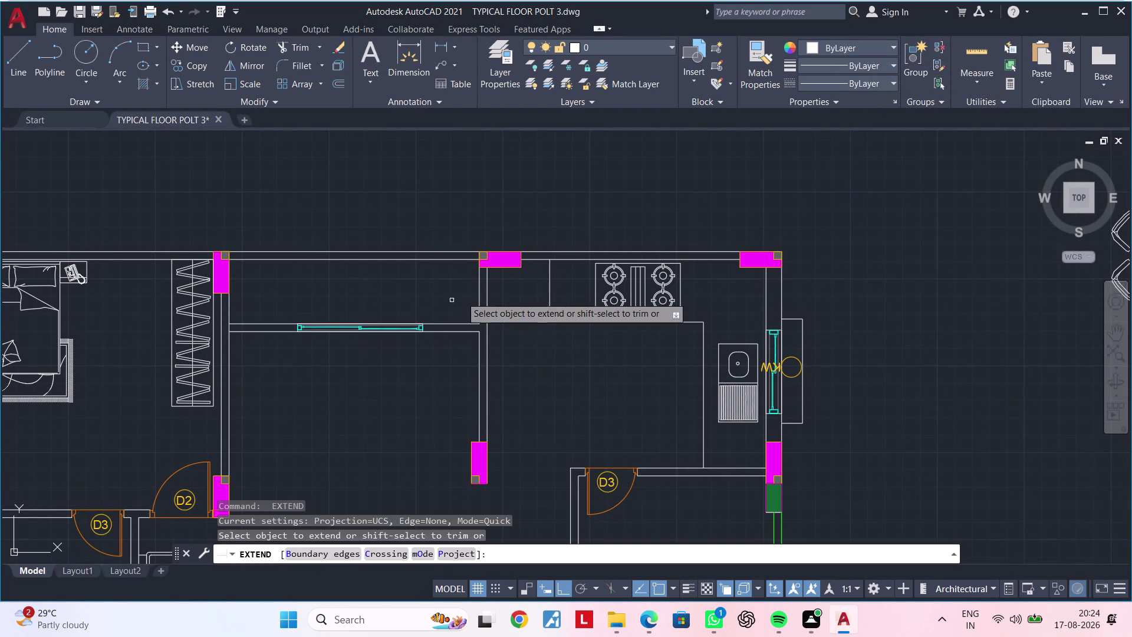
click(480, 300)
key(Escape)
key(Escape)
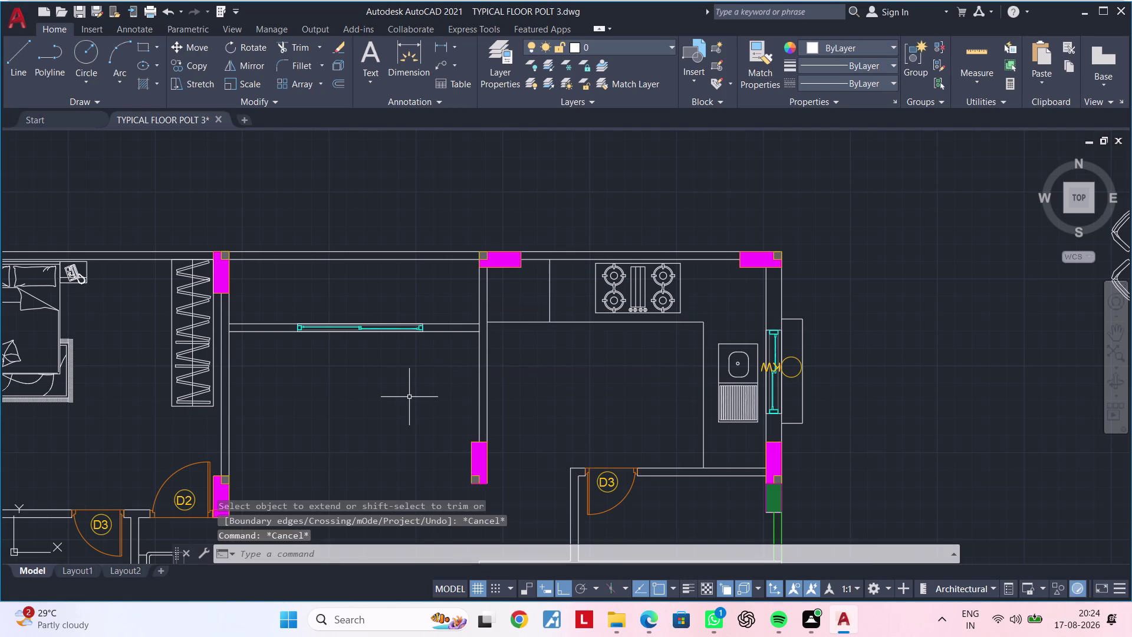
Fence-trim the hall's inner wall lines with TRIM.
key(t)
text(R)
key(space)
drag(411, 396, 400, 381)
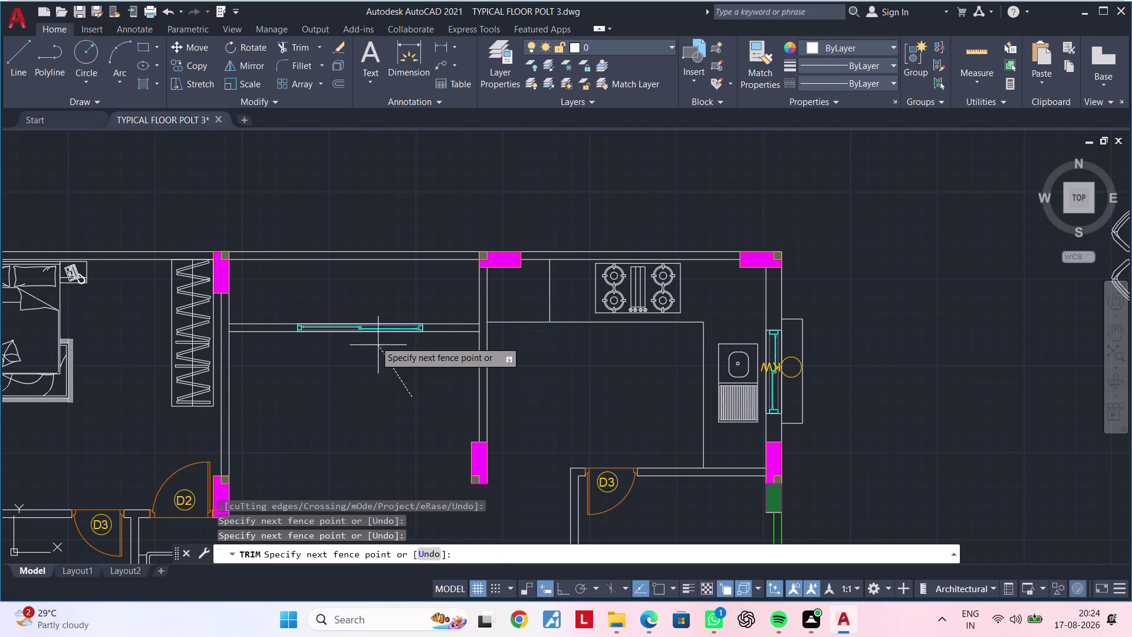
click(355, 303)
click(364, 309)
click(336, 342)
key(Escape)
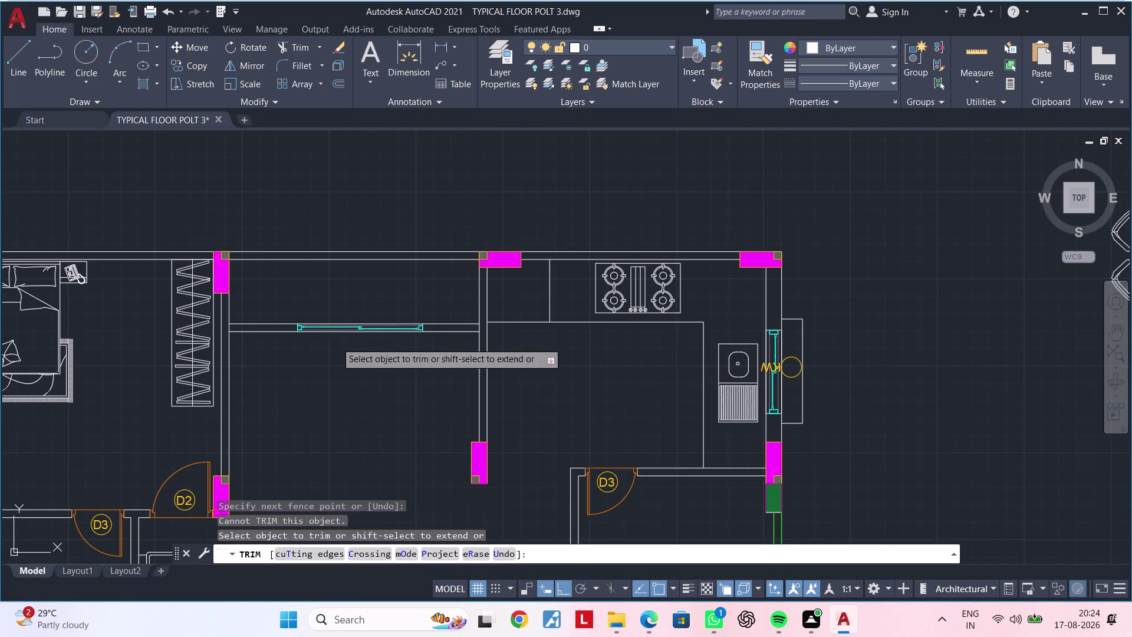
key(Escape)
Delete the hall window, its inner wall lines and leftover pieces, then zoom out.
click(341, 356)
click(334, 314)
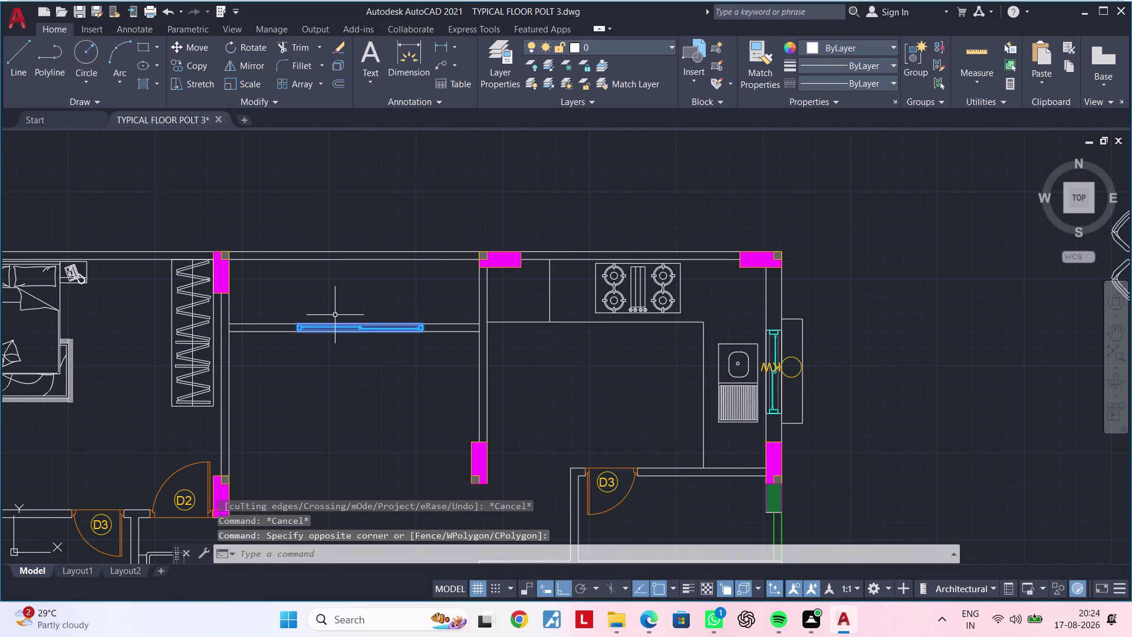
key(Delete)
click(299, 356)
click(284, 319)
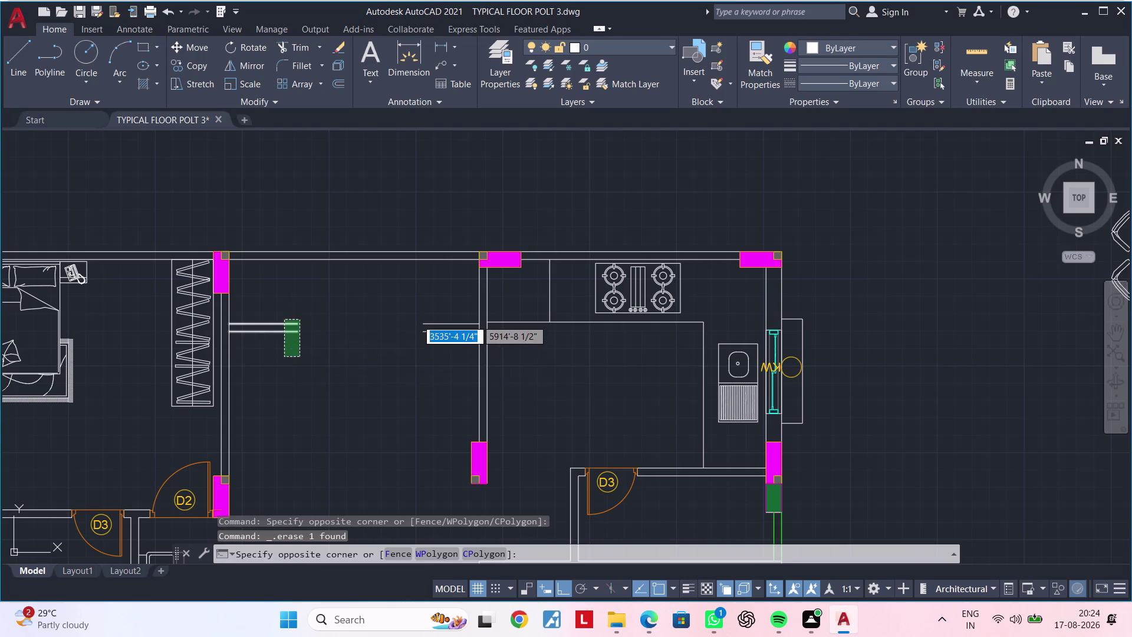
key(Delete)
click(436, 344)
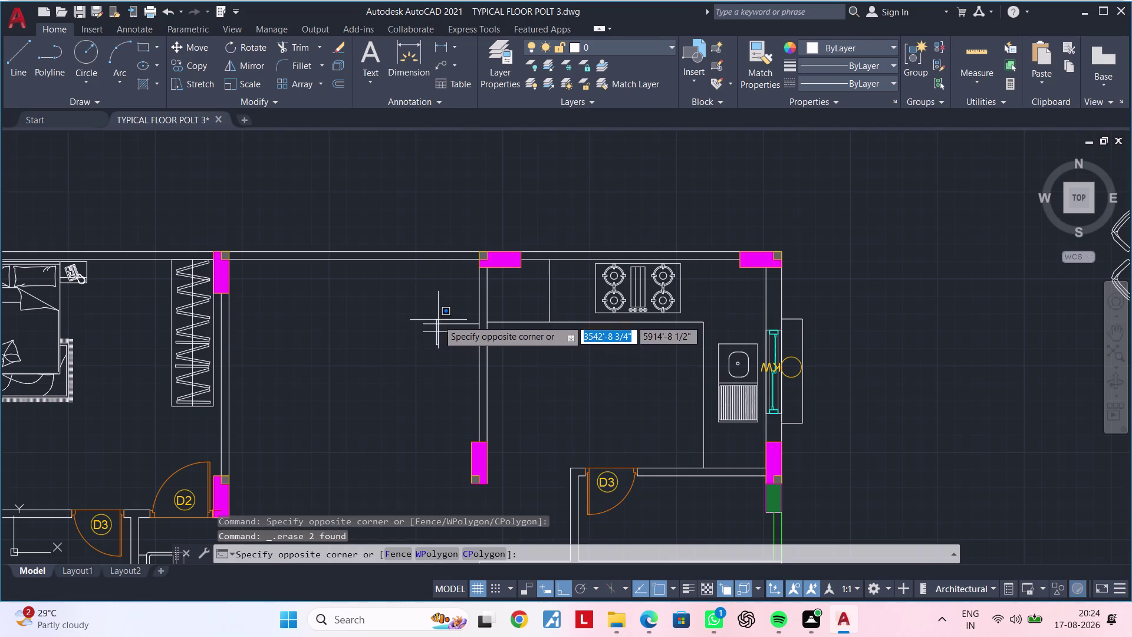
click(425, 316)
key(Delete)
scroll(down, 3)
middle_drag(423, 328, 487, 281)
key(Escape)
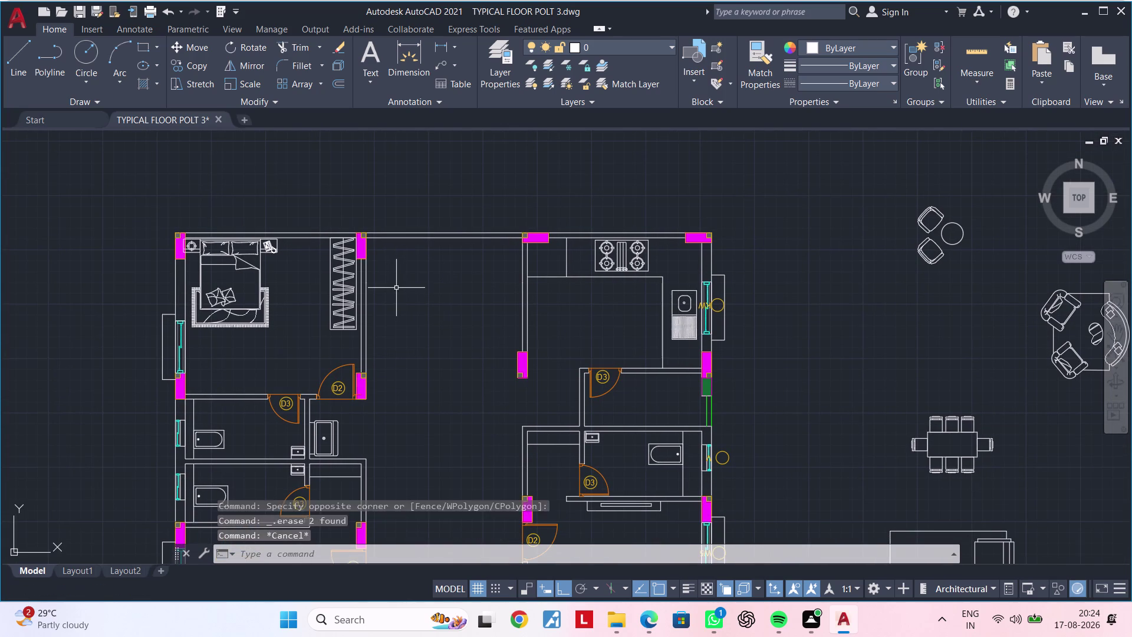
key(Escape)
key(Escape)
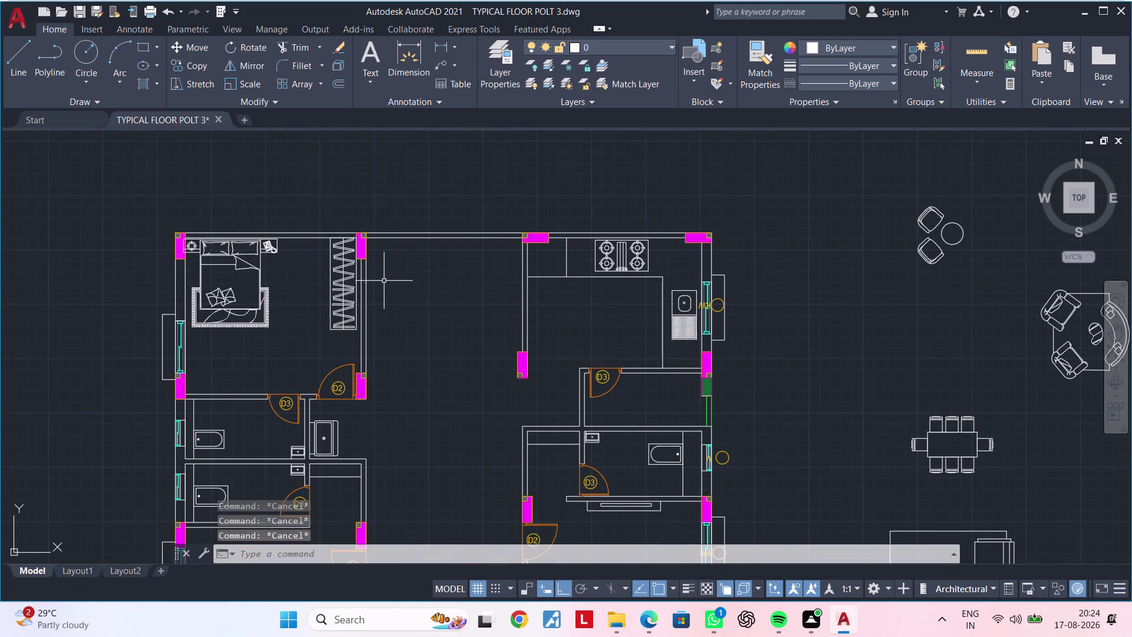
scroll(down, 3)
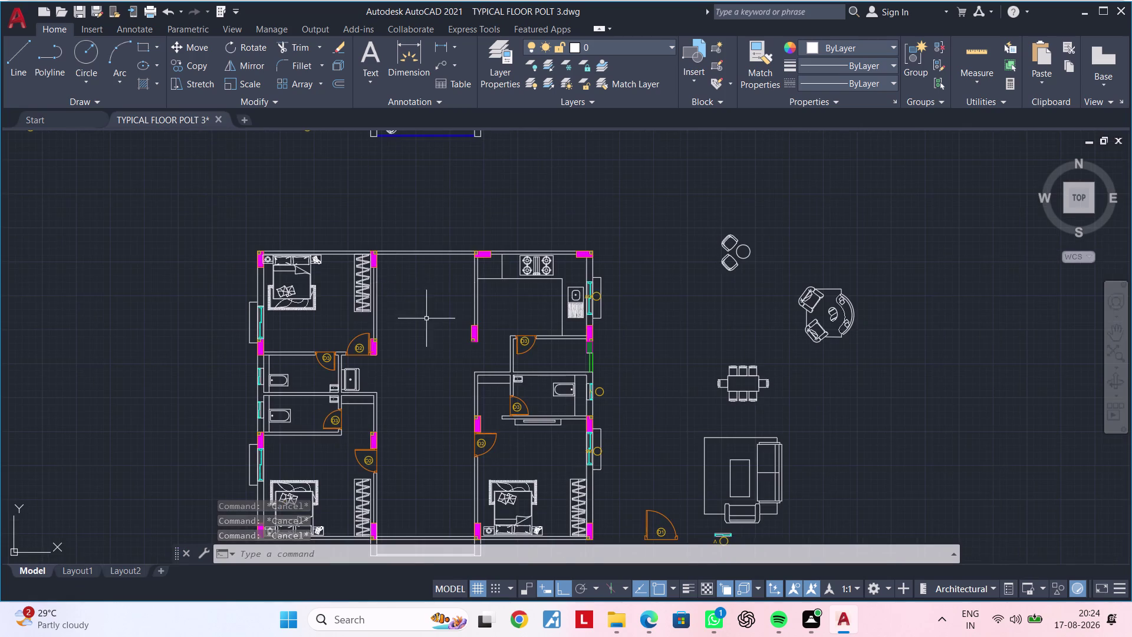
Fence-trim the balcony wall lines with TRIM.
middle_drag(427, 319, 448, 220)
middle_drag(457, 327, 456, 275)
scroll(up, 3)
middle_drag(450, 396, 450, 392)
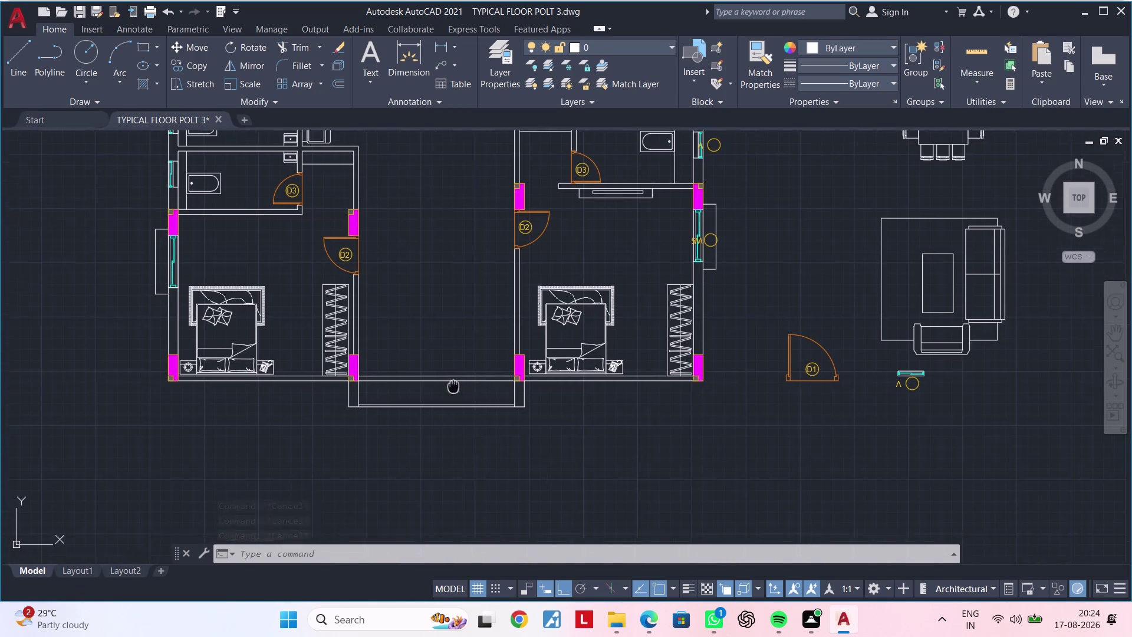
middle_drag(451, 393, 467, 366)
middle_click(465, 370)
scroll(up, 3)
middle_drag(461, 365, 440, 361)
key(Escape)
key(Escape)
key(t)
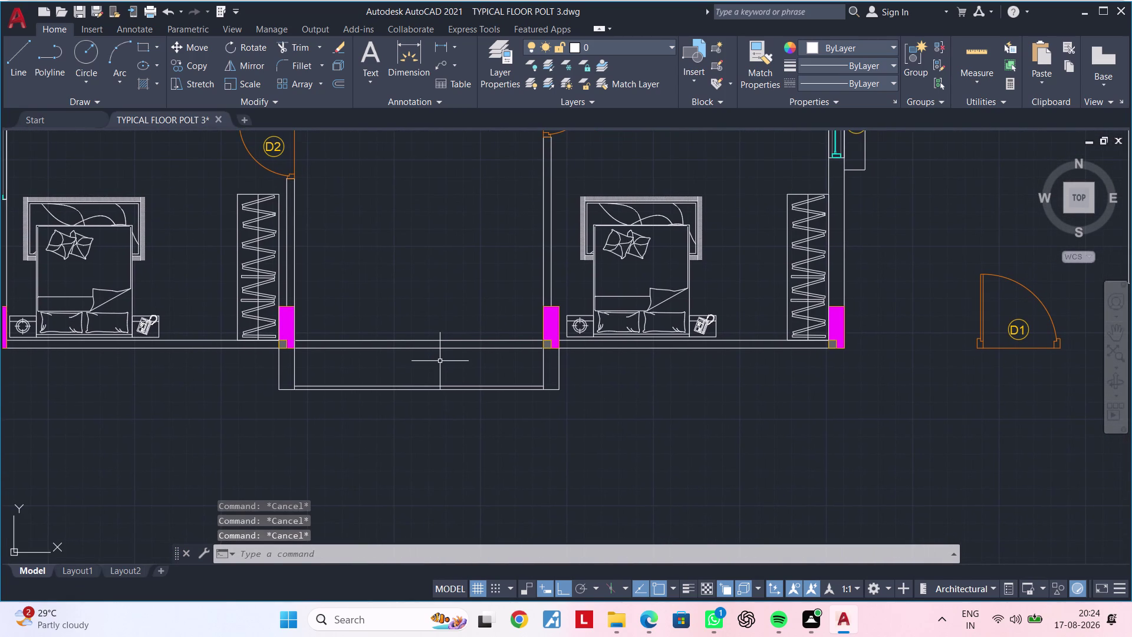
key(r)
key(space)
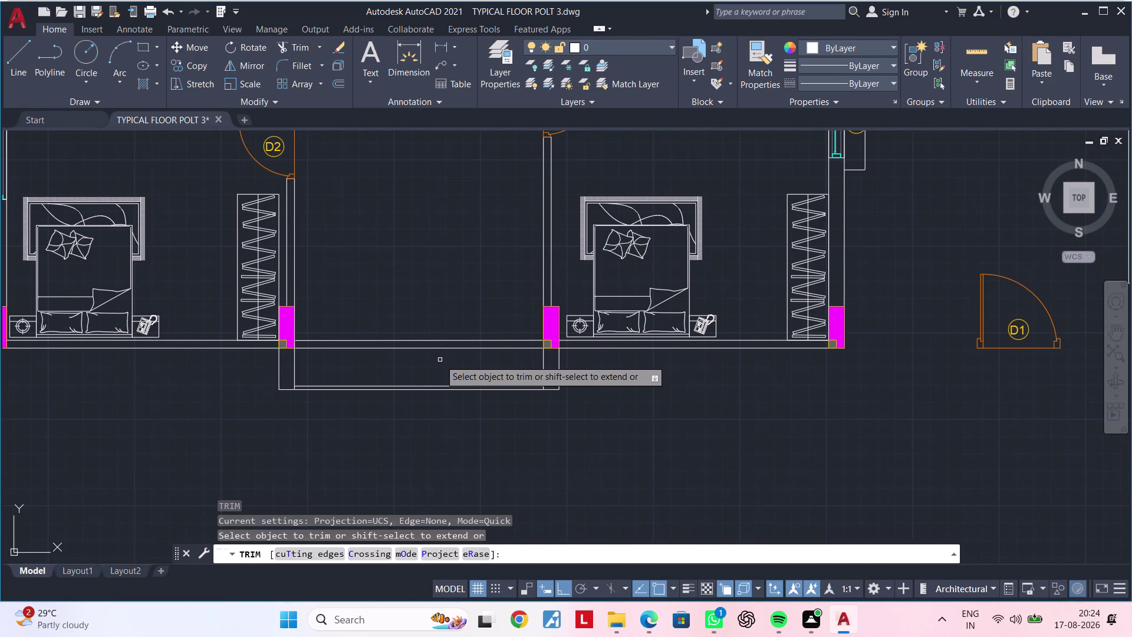
key(Escape)
key(Escape)
key(Escape)
text(T)
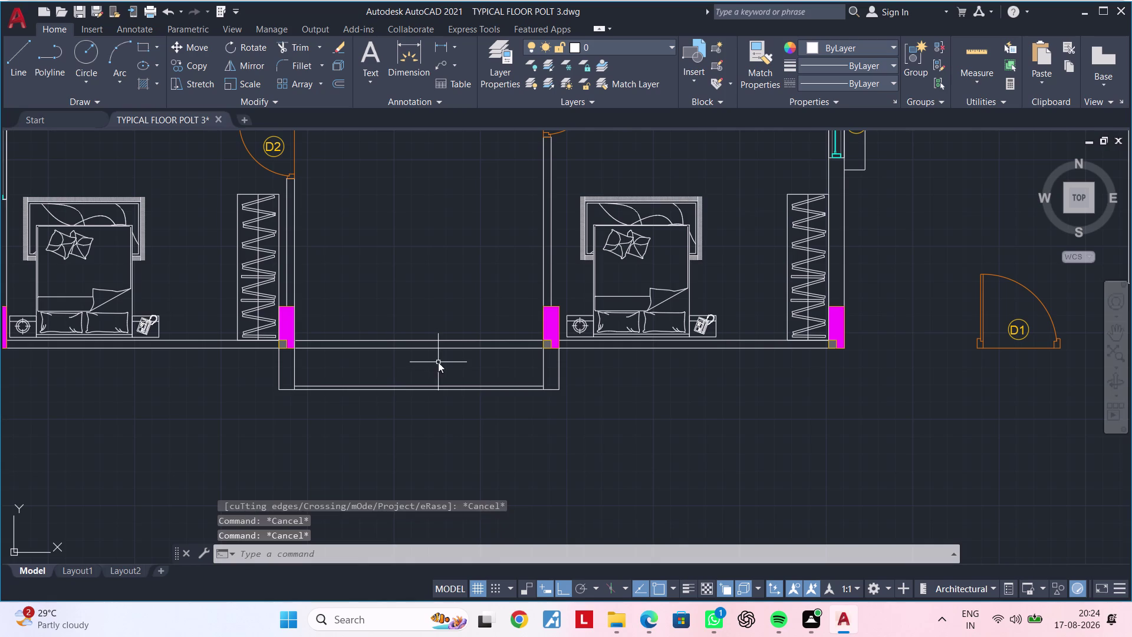
text(R)
key(space)
drag(438, 362, 431, 328)
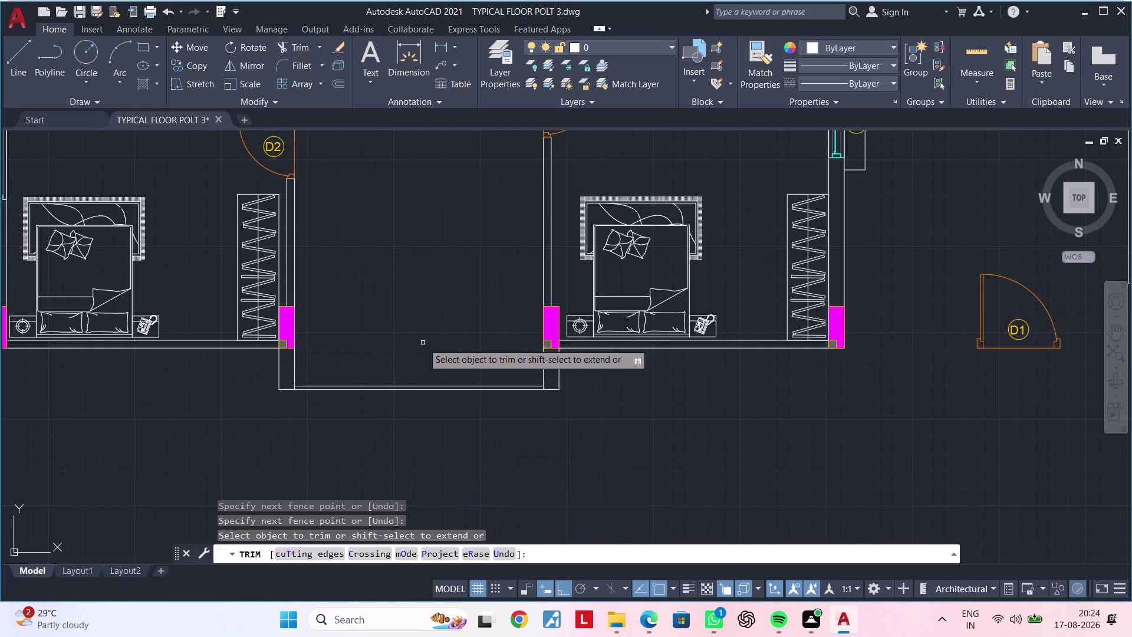
scroll(up, 3)
key(Escape)
key(Escape)
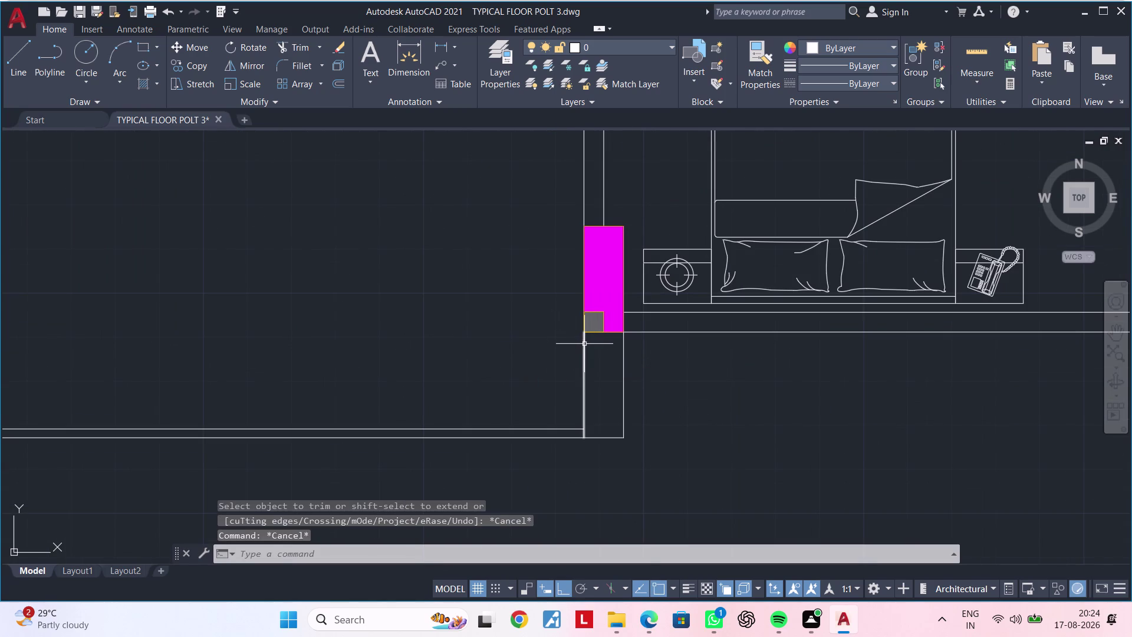
key(Escape)
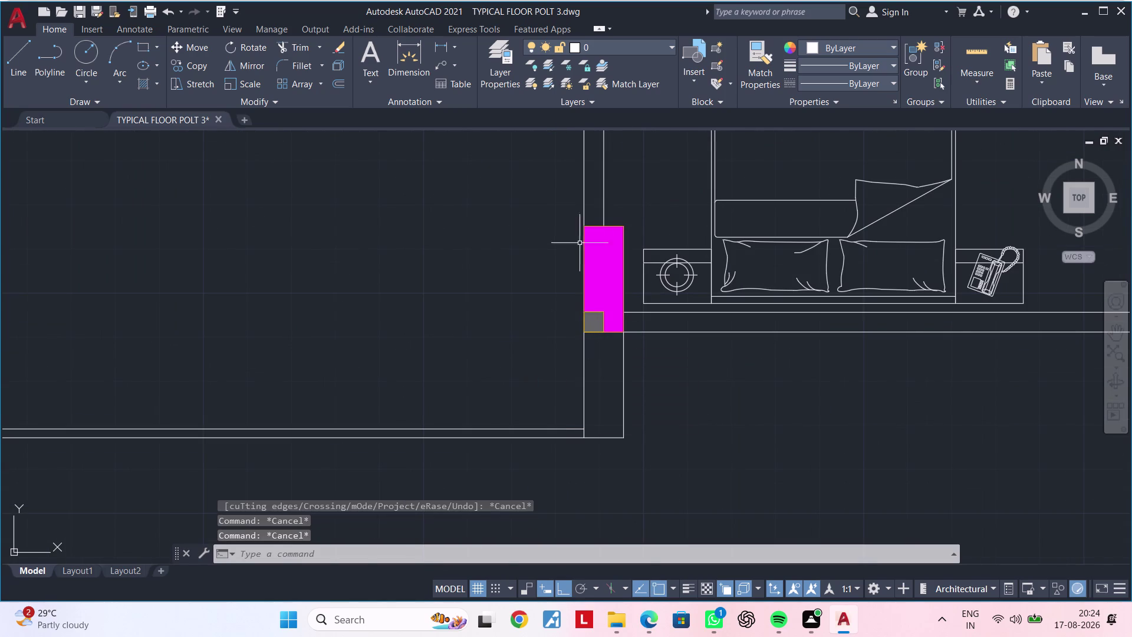
Move the corner column further left along the wall.
click(571, 208)
click(646, 341)
text(M)
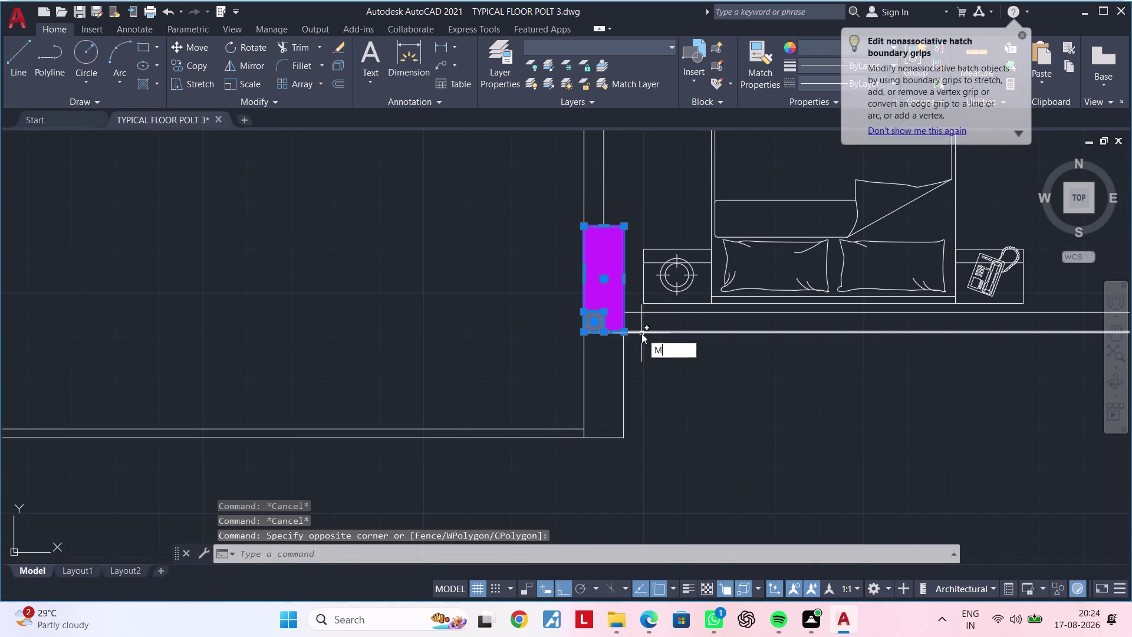
key(space)
click(628, 334)
click(538, 333)
key(Escape)
key(Escape)
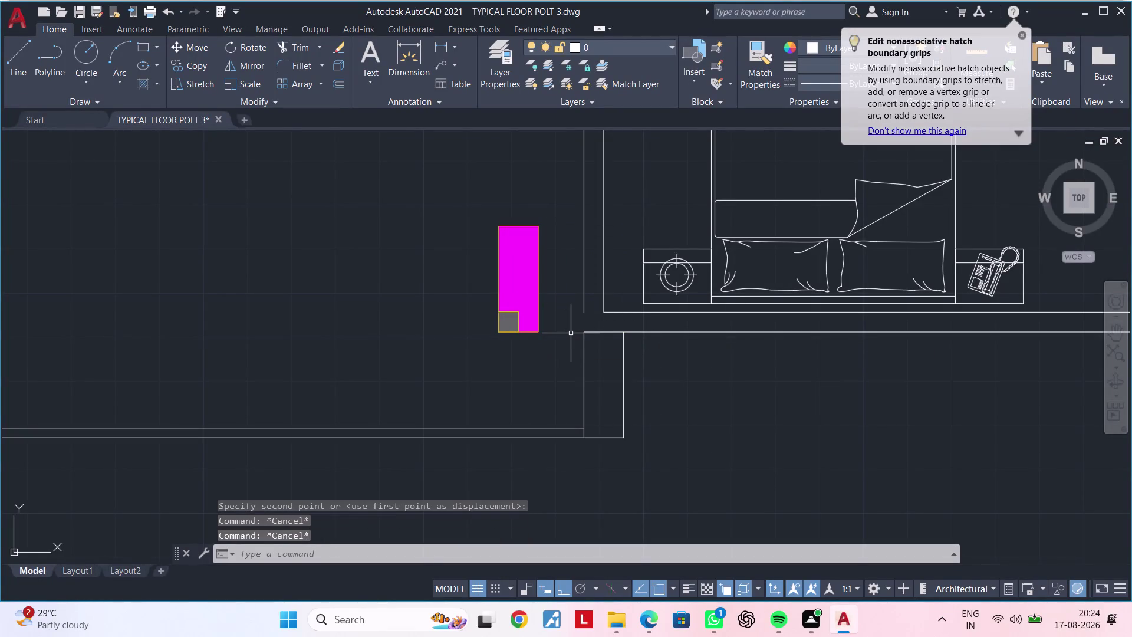
Extend the vertical wall line upward with EXTEND.
text(EX)
key(space)
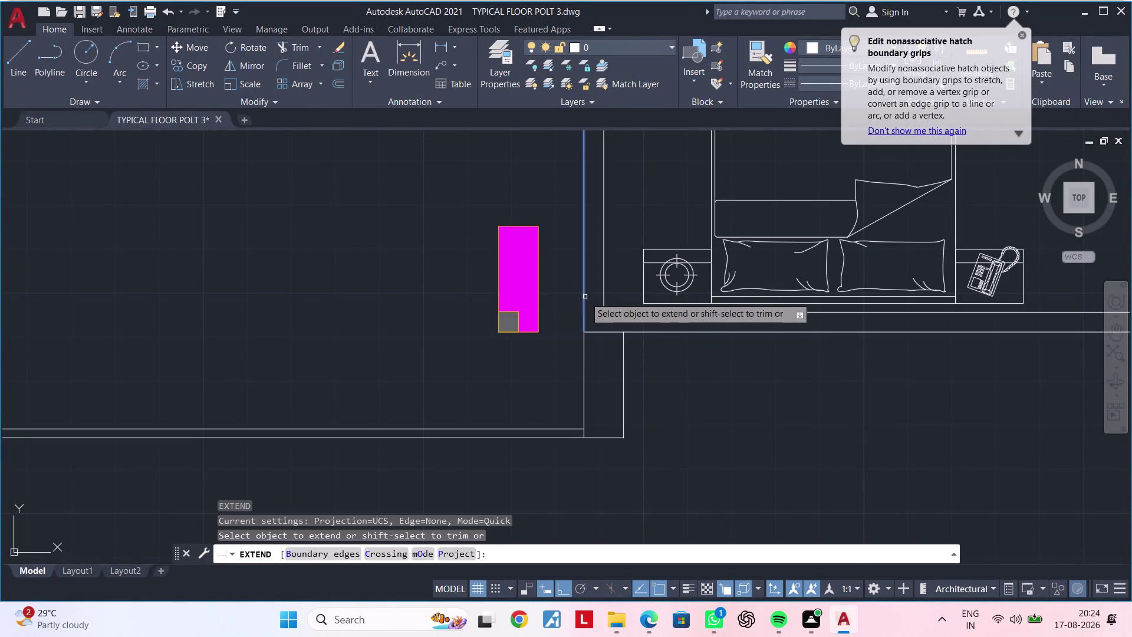
click(585, 296)
key(Escape)
key(Escape)
key(Escape)
key(Escape)
key(Escape)
key(Escape)
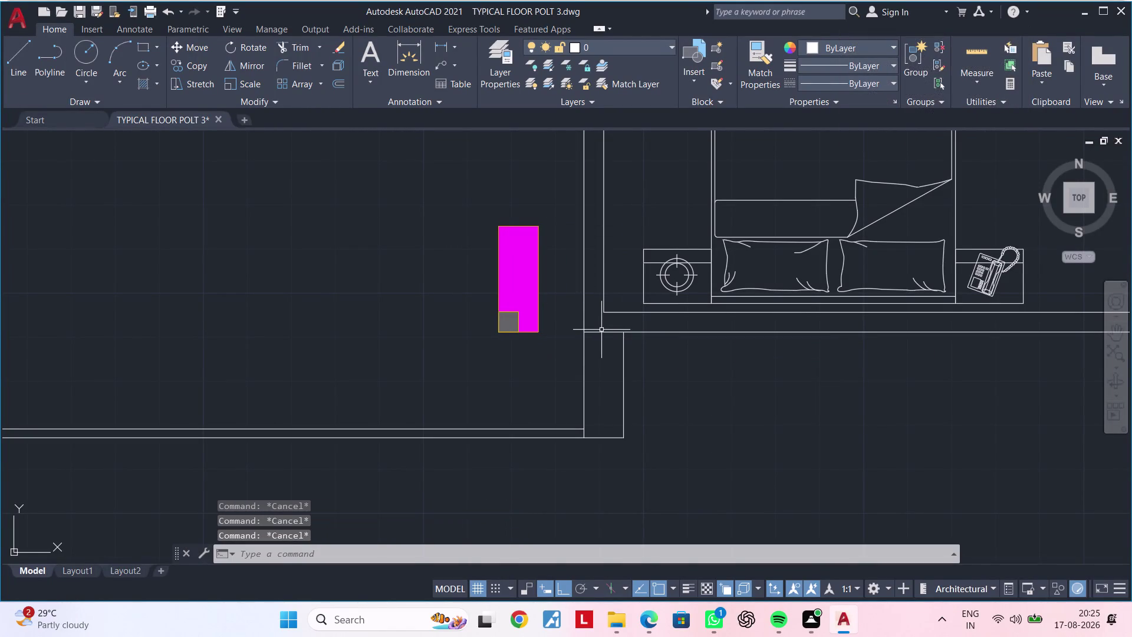
Move the magenta column and grey square from the square's corner to the wall corner.
click(480, 232)
click(559, 351)
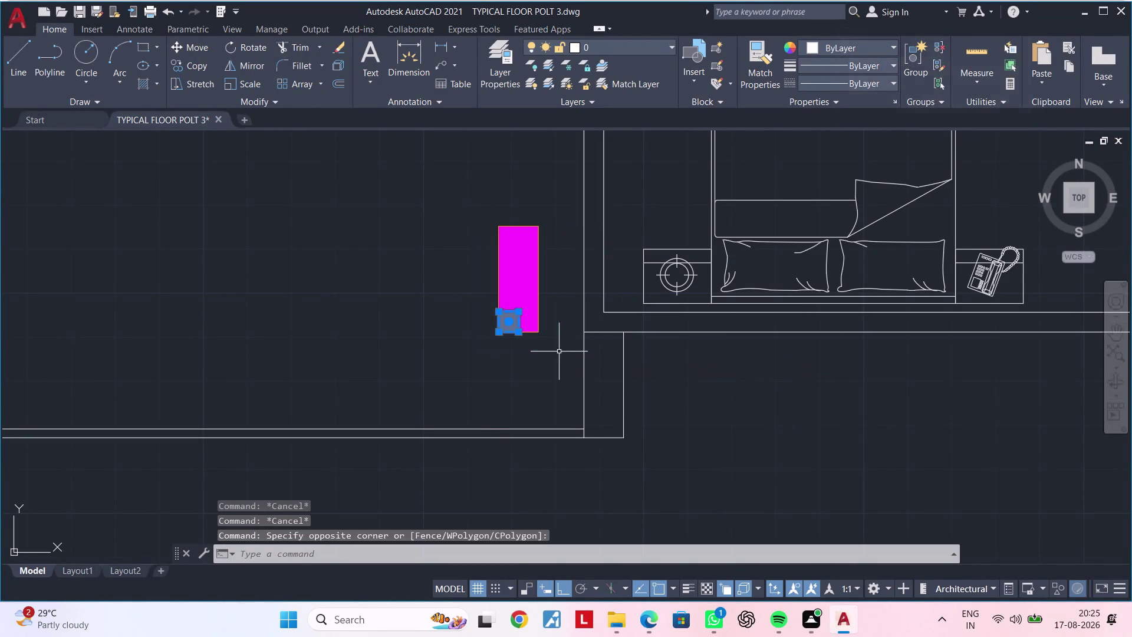
key(Escape)
click(527, 252)
key(Escape)
drag(484, 207, 499, 232)
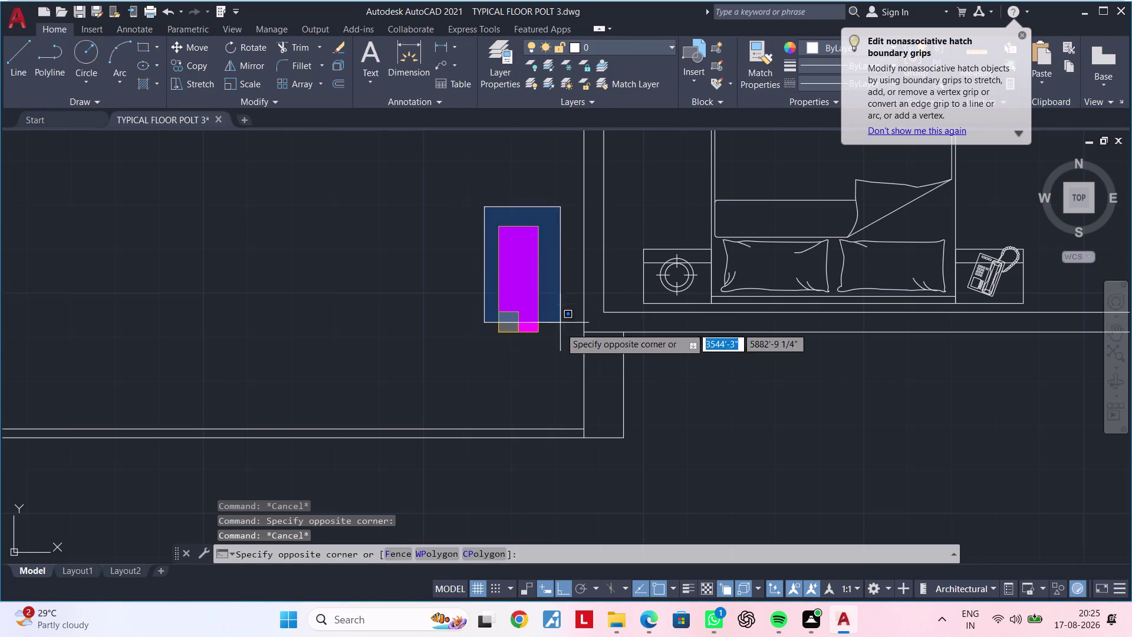
click(555, 343)
text(M)
key(space)
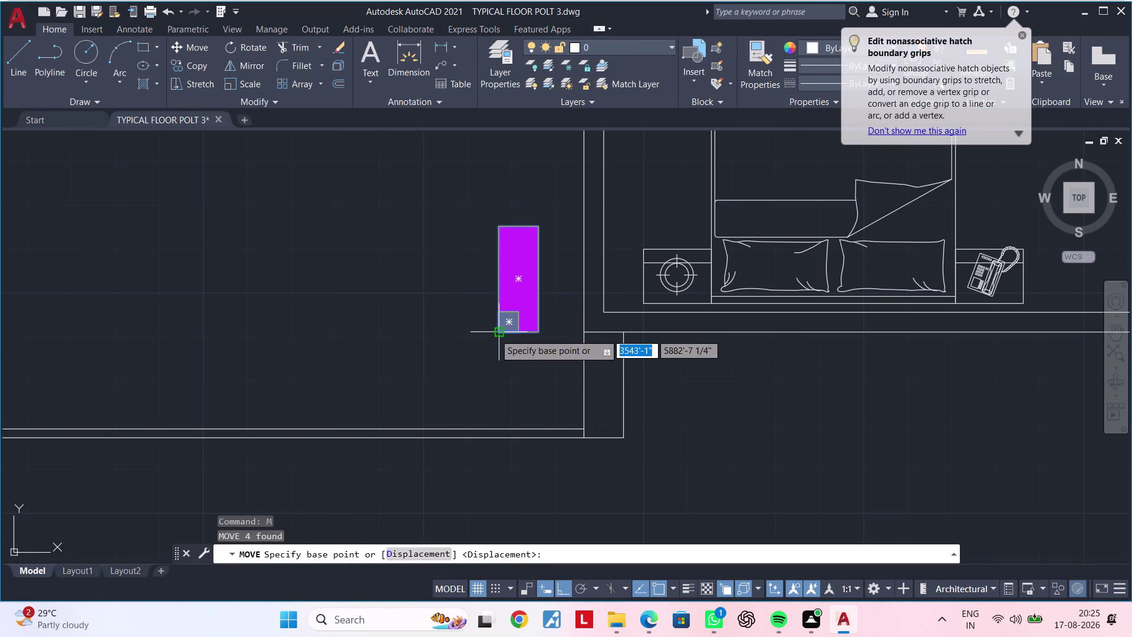
click(494, 334)
click(581, 333)
scroll(down, 3)
middle_drag(485, 348, 743, 345)
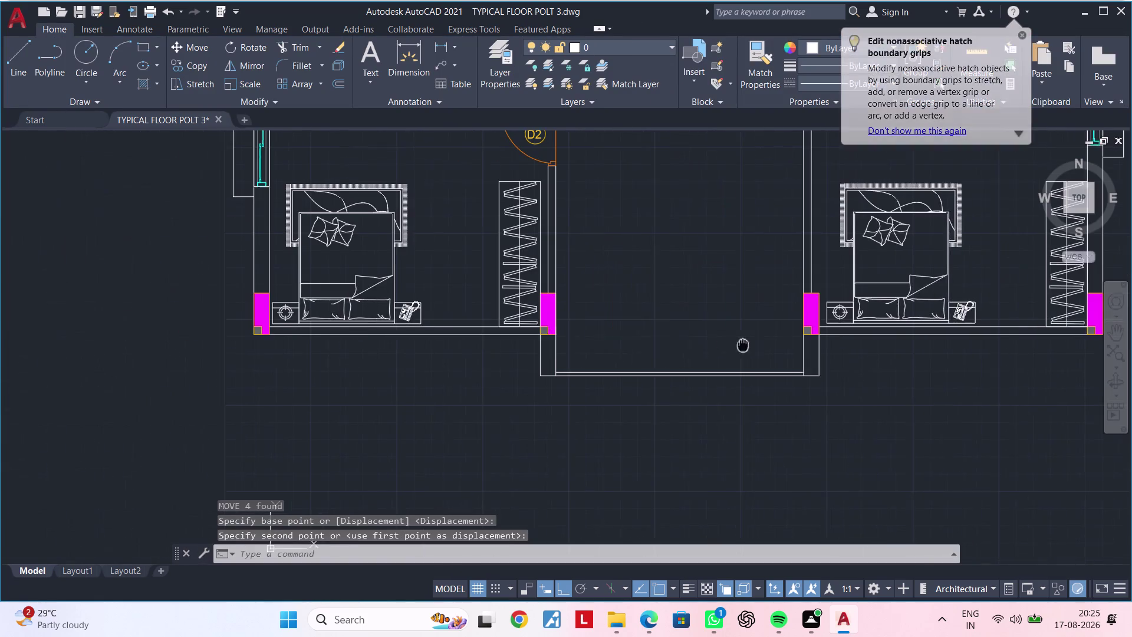
Move the magenta column and its square aside, away from the wall corner.
middle_drag(743, 345, 741, 345)
scroll(up, 3)
middle_drag(627, 329, 608, 347)
key(Escape)
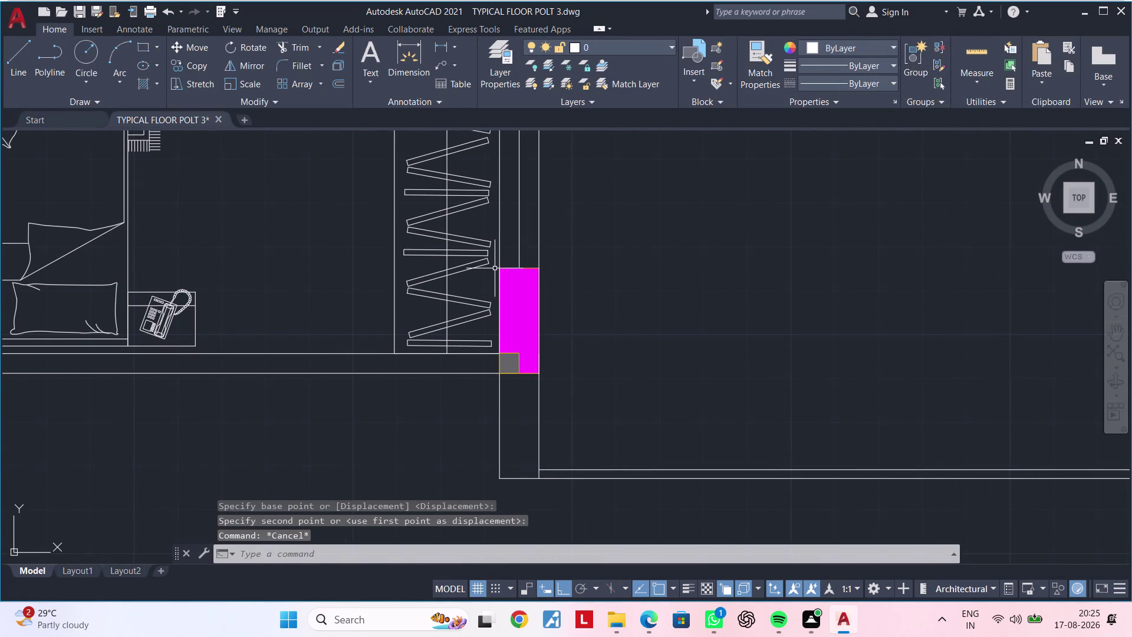
click(494, 267)
click(585, 397)
key(m)
key(space)
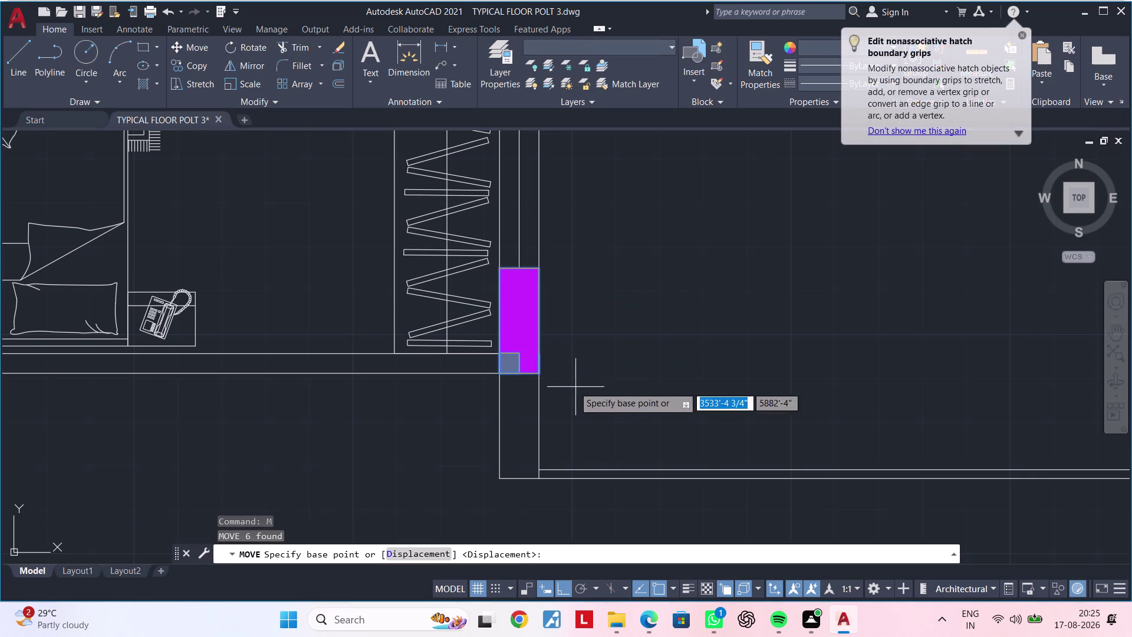
click(544, 375)
click(703, 382)
key(Escape)
key(Escape)
key(Escape)
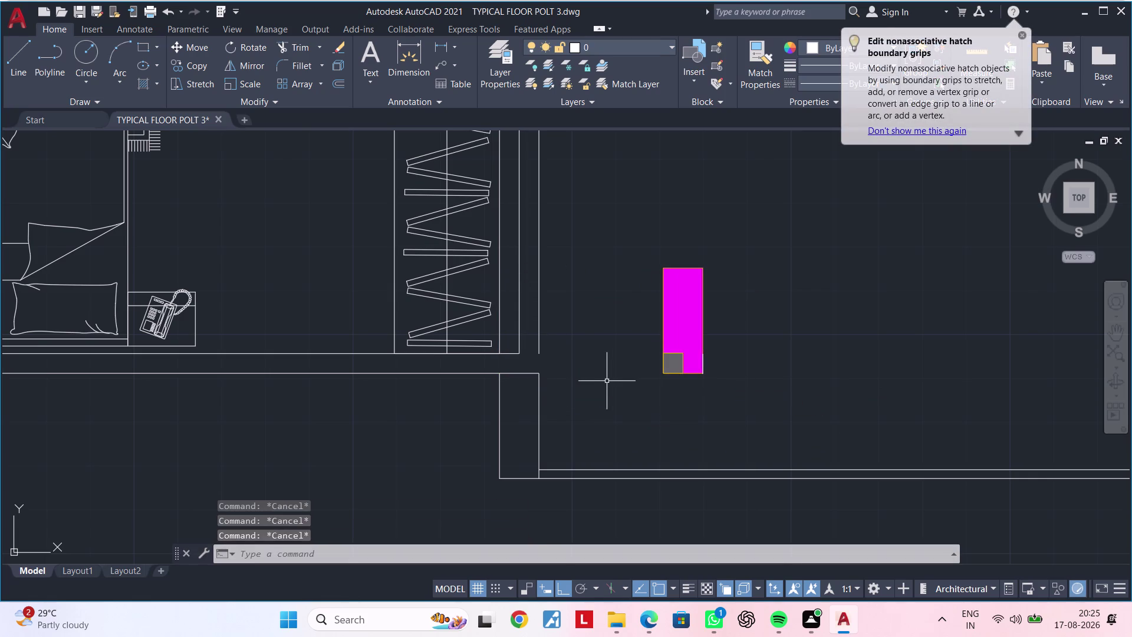
Try Extend (EX) and a window selection around the column, then cancel both.
text(EX)
key(space)
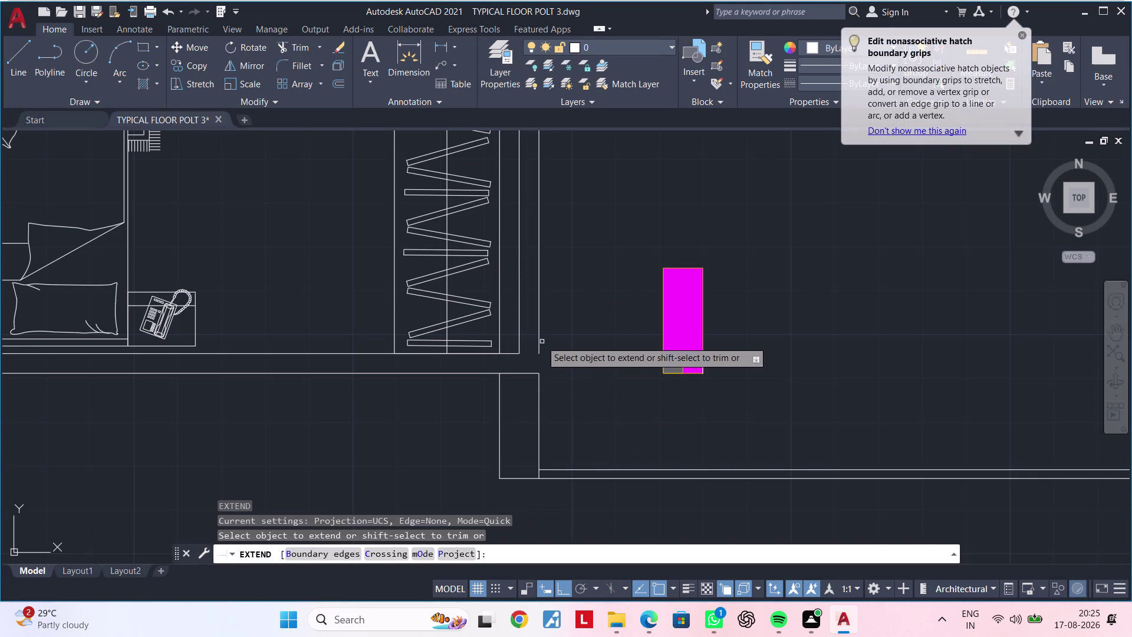
click(537, 336)
key(Escape)
key(Escape)
key(Escape)
drag(621, 245, 636, 255)
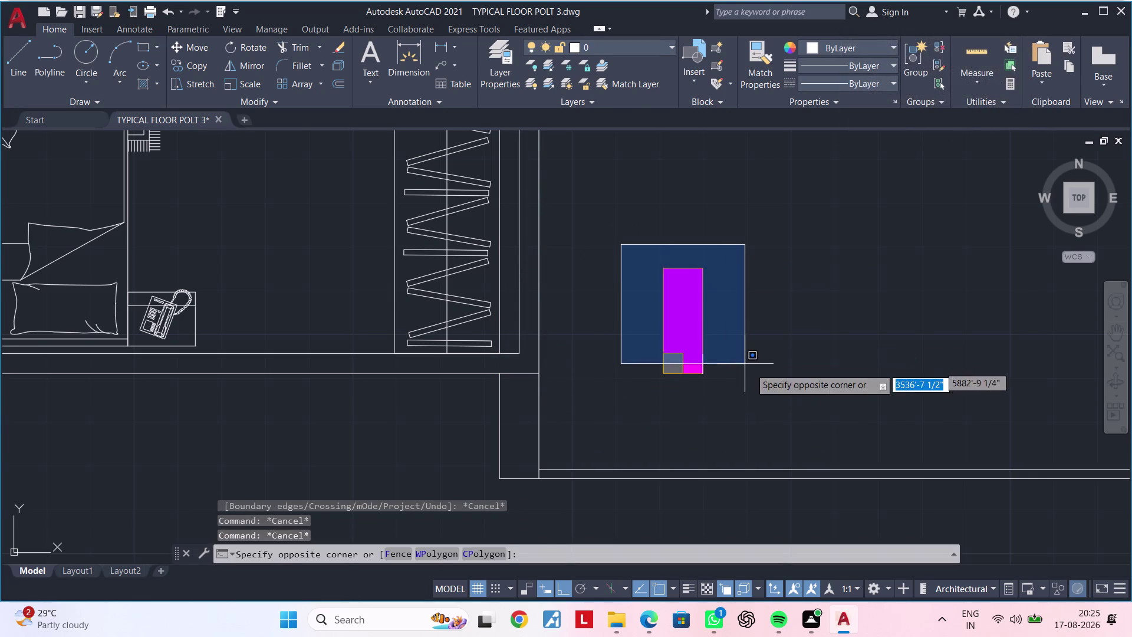
click(749, 384)
scroll(up, 3)
key(Escape)
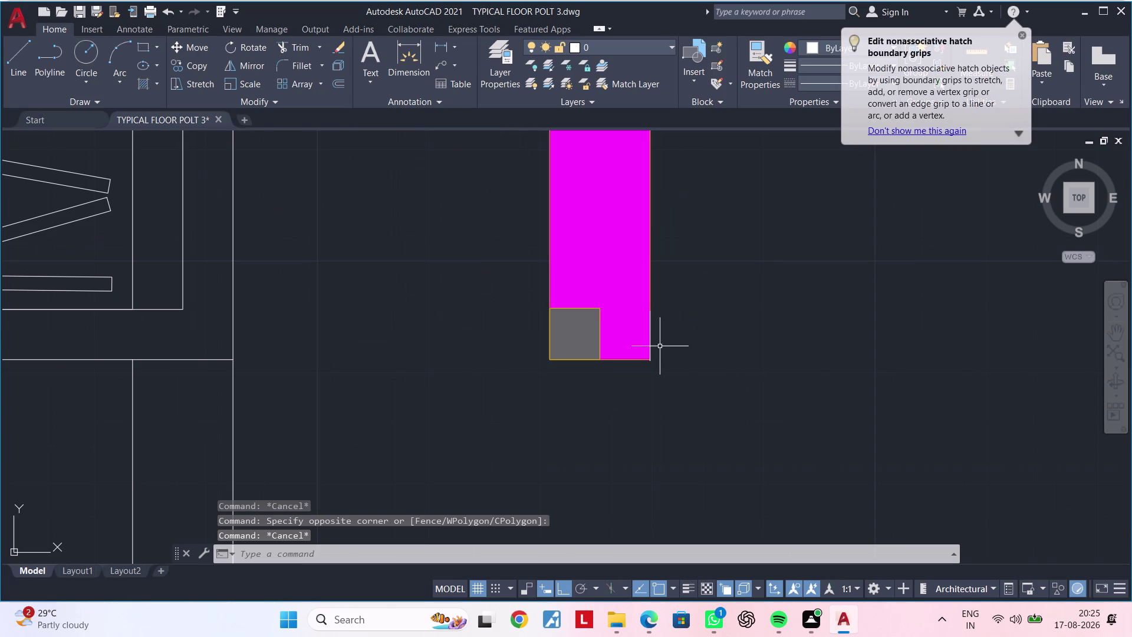
Delete the two overlapping stray lines beside the column.
click(652, 344)
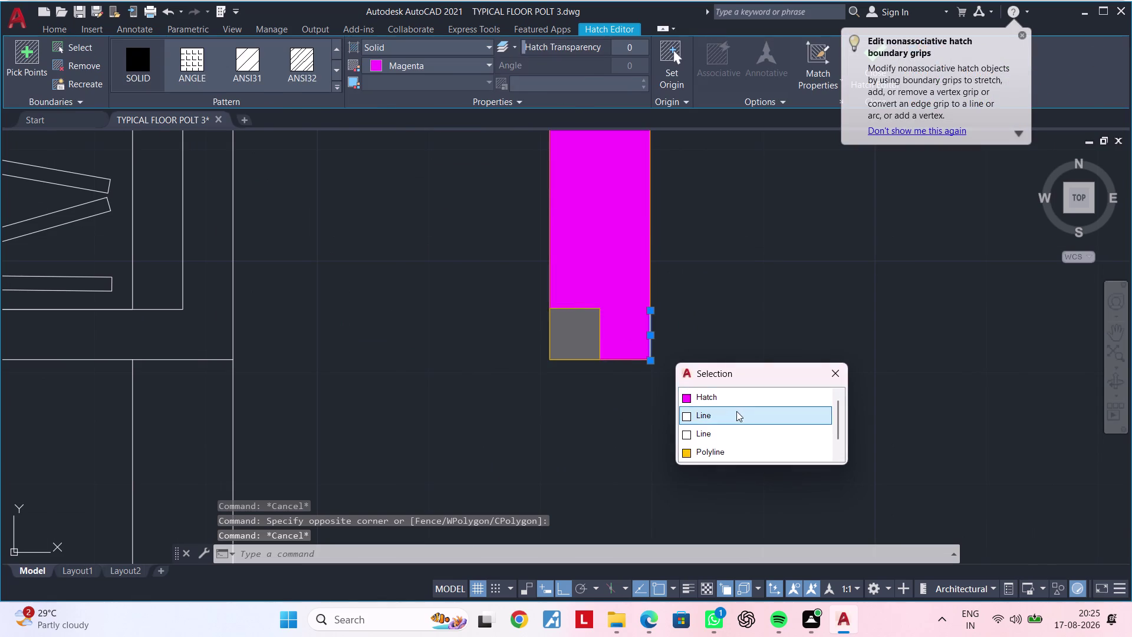
click(736, 410)
key(Delete)
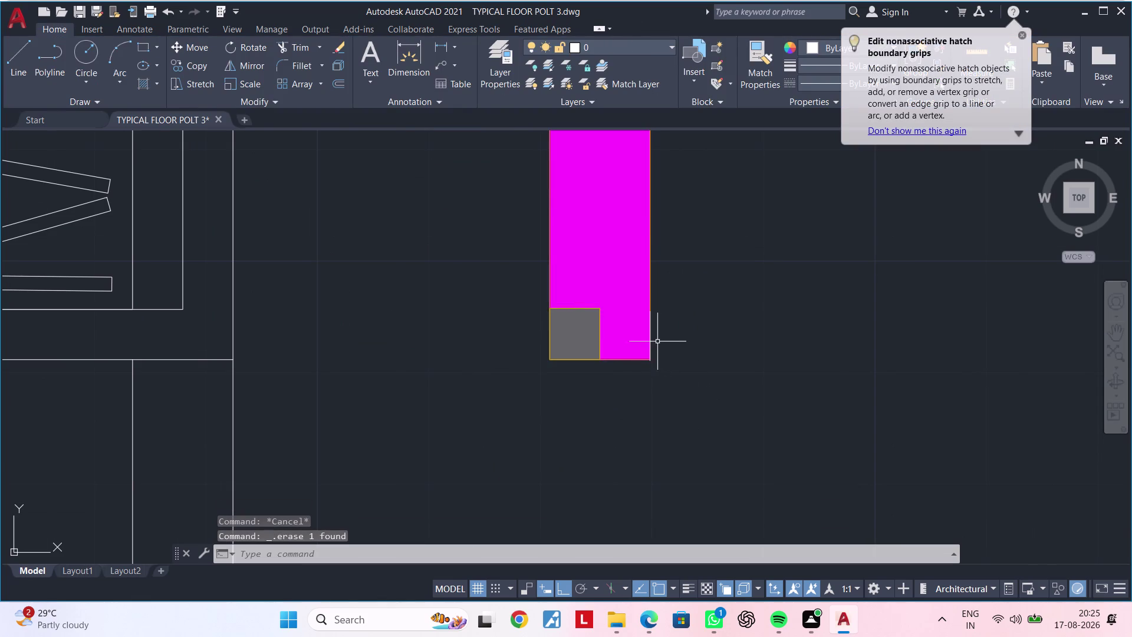
click(652, 339)
click(721, 394)
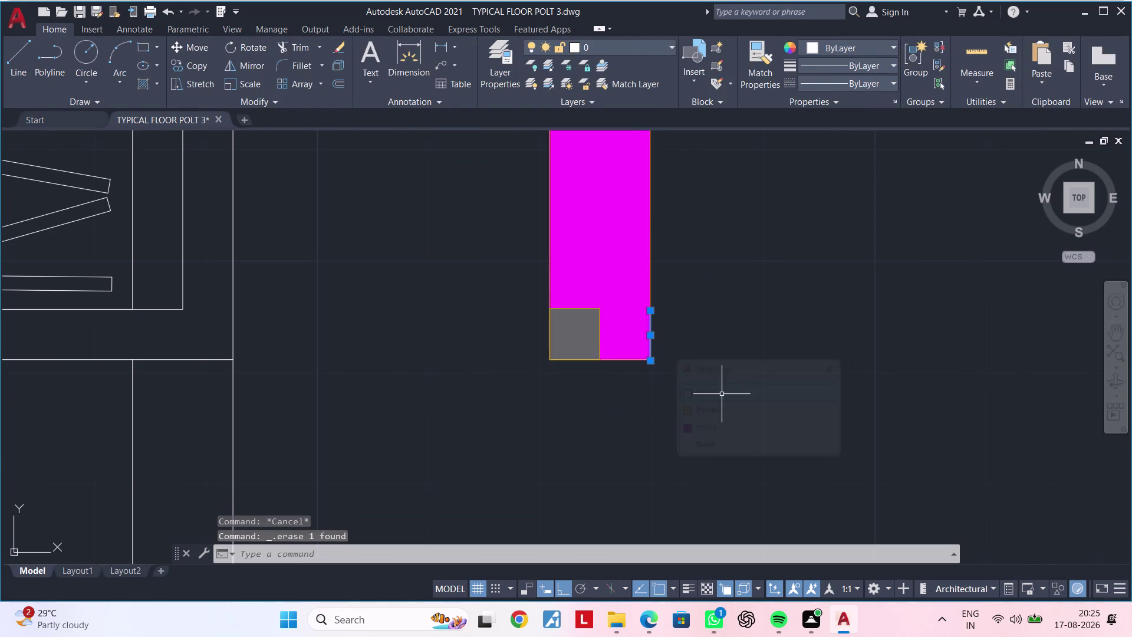
key(Delete)
scroll(down, 3)
middle_drag(721, 395, 654, 404)
scroll(up, 3)
Move the magenta column back so its corner sits at the balcony wall corner.
key(Escape)
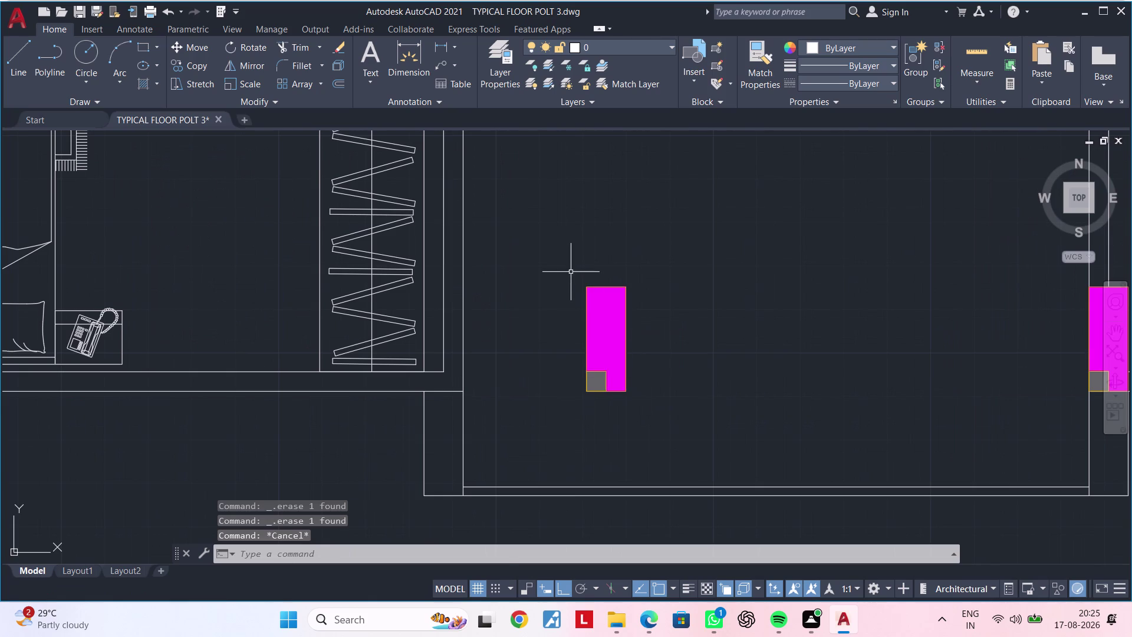
click(570, 270)
click(656, 410)
text(M)
key(space)
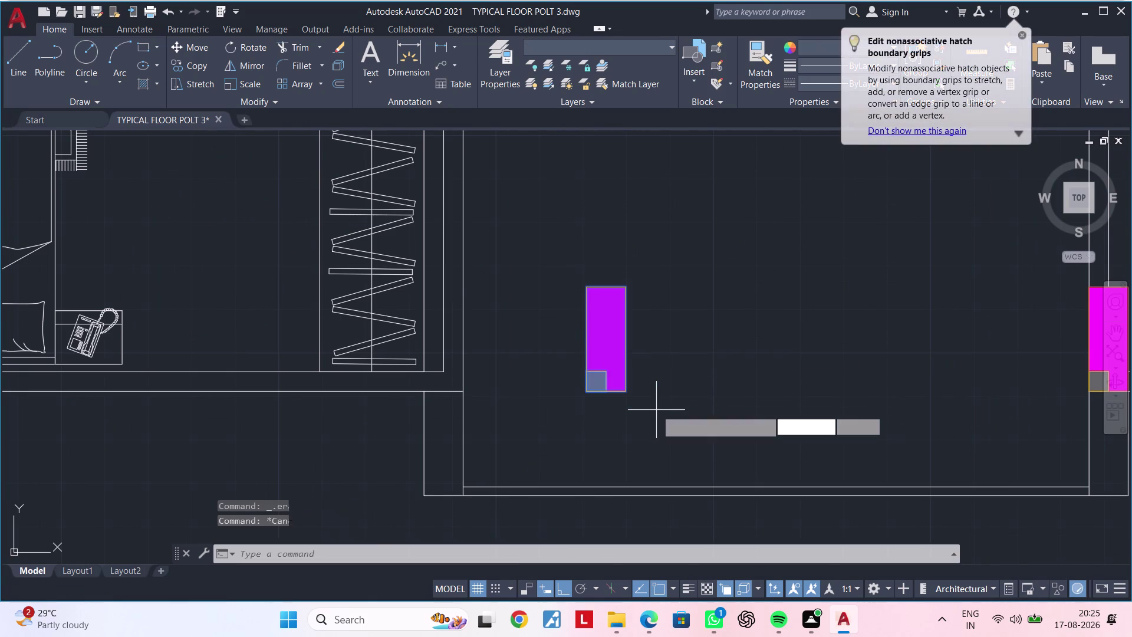
click(628, 393)
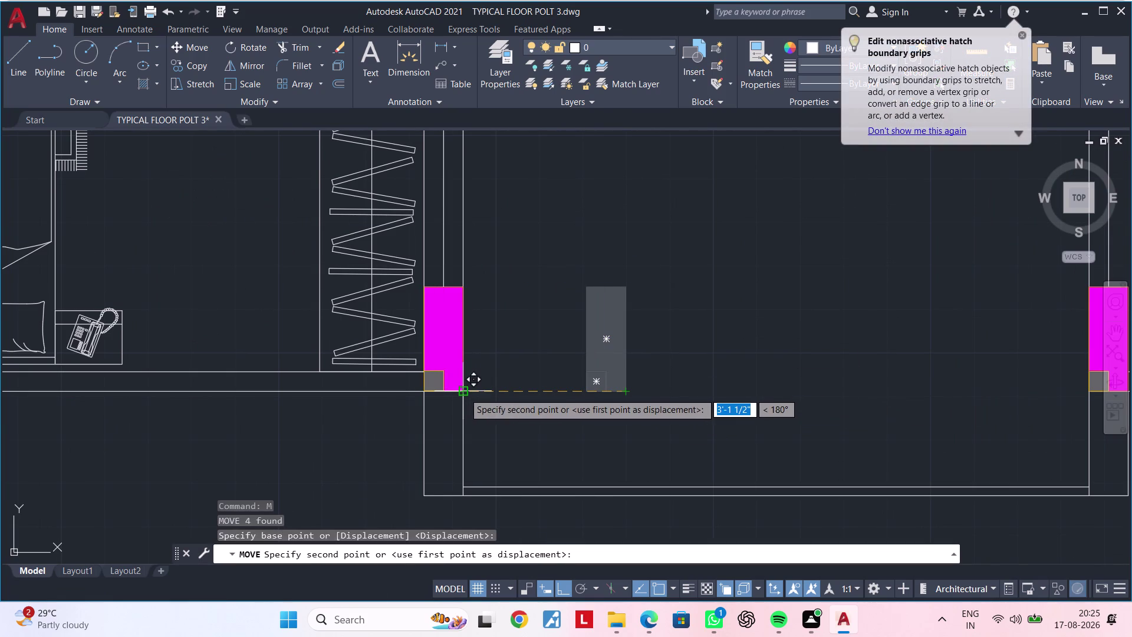
click(464, 393)
scroll(down, 3)
middle_drag(578, 409, 459, 364)
key(Escape)
middle_drag(469, 363, 481, 381)
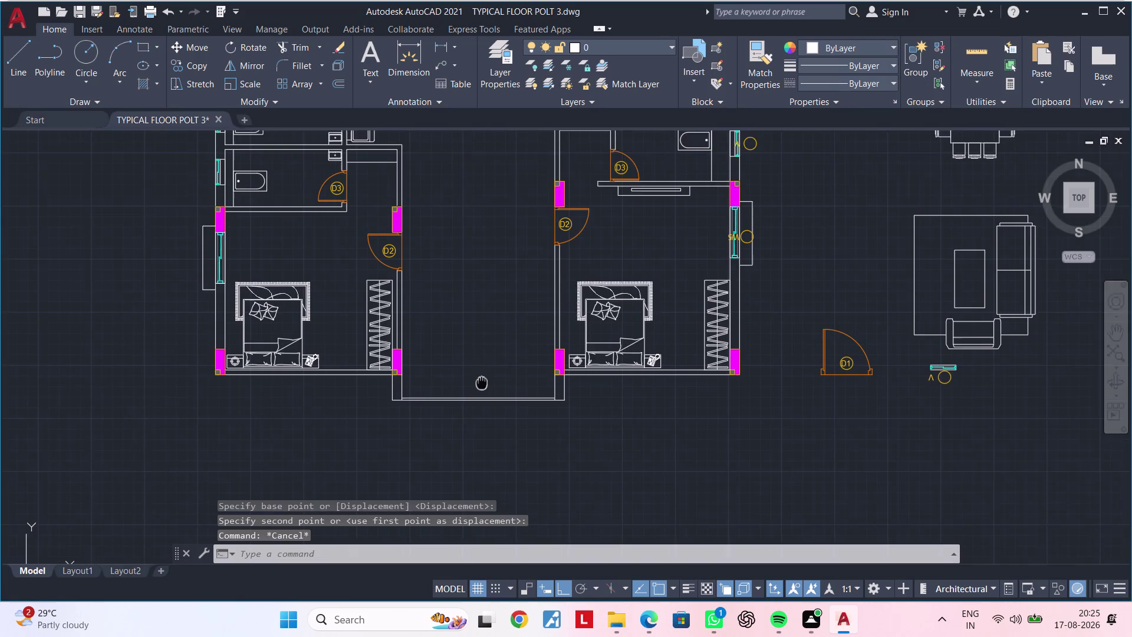
middle_drag(481, 381, 504, 359)
scroll(up, 3)
middle_drag(506, 365, 551, 331)
key(Escape)
key(Escape)
key(Escape)
key(Escape)
key(Escape)
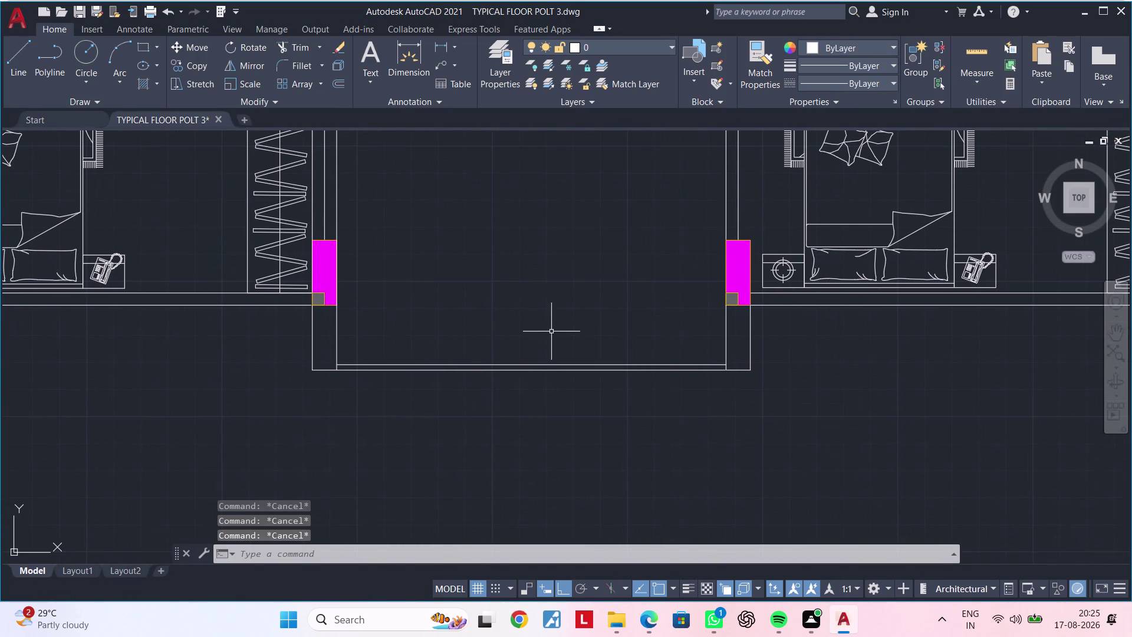
key(Escape)
key(Escape)
key(Escape)
key(Escape)
key(Escape)
Offset the balcony's outer edge line 5' inward.
key(Escape)
key(Escape)
text(OF)
key(space)
text(5)
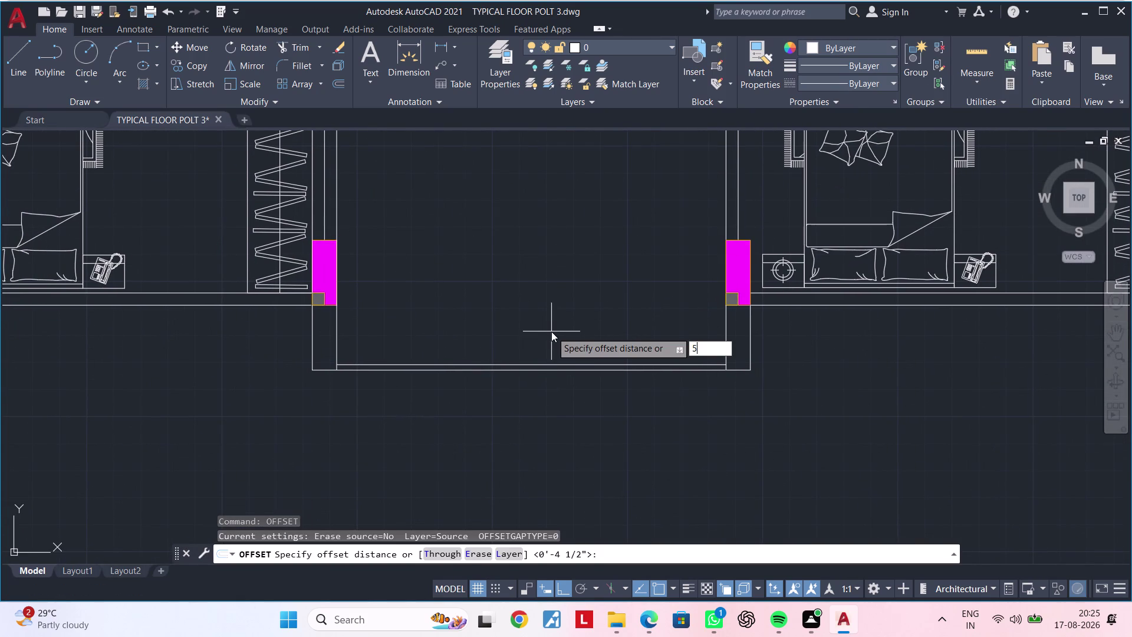
text(')
key(Return)
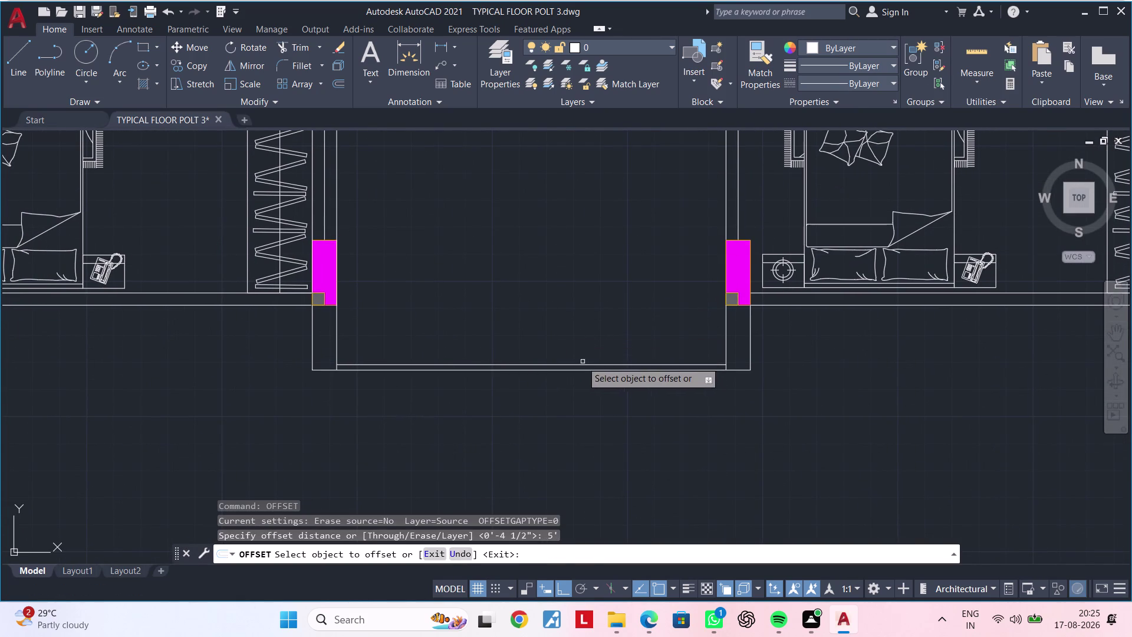
click(580, 364)
click(579, 258)
middle_drag(576, 250, 546, 369)
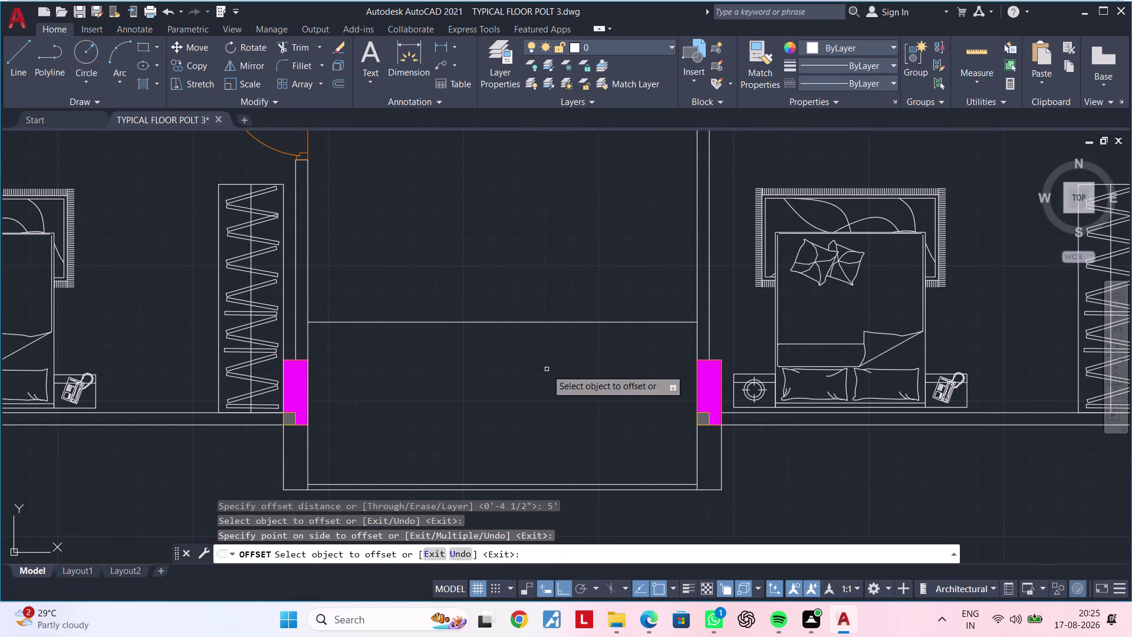
key(space)
Offset the new wall line 4.5" to form the wall's second face.
key(space)
text(4.)
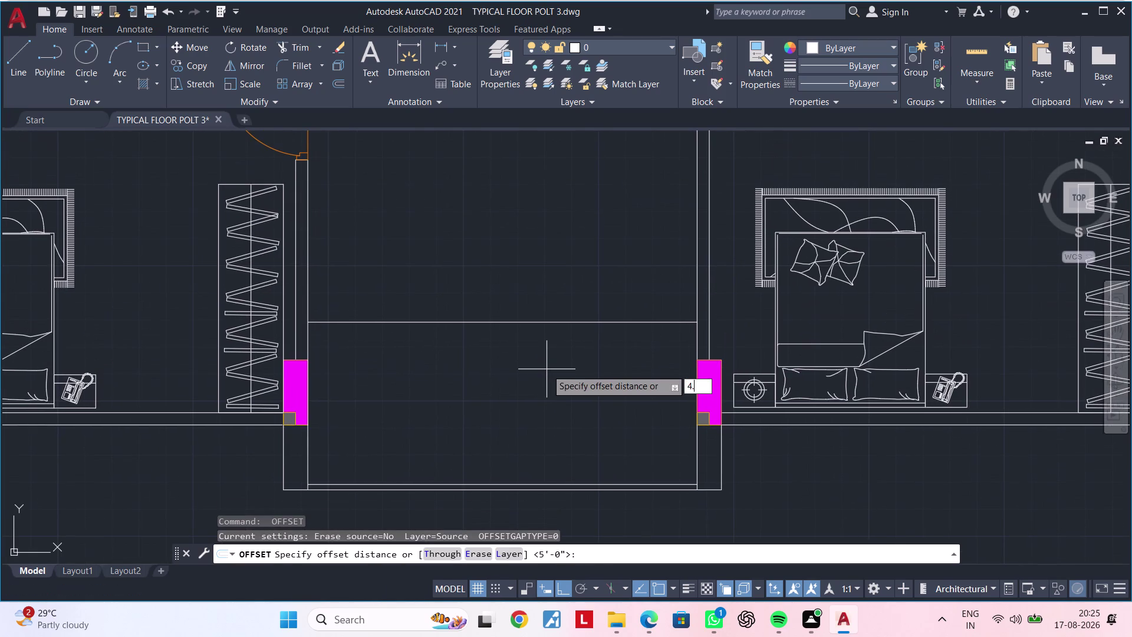
text(5")
key(Return)
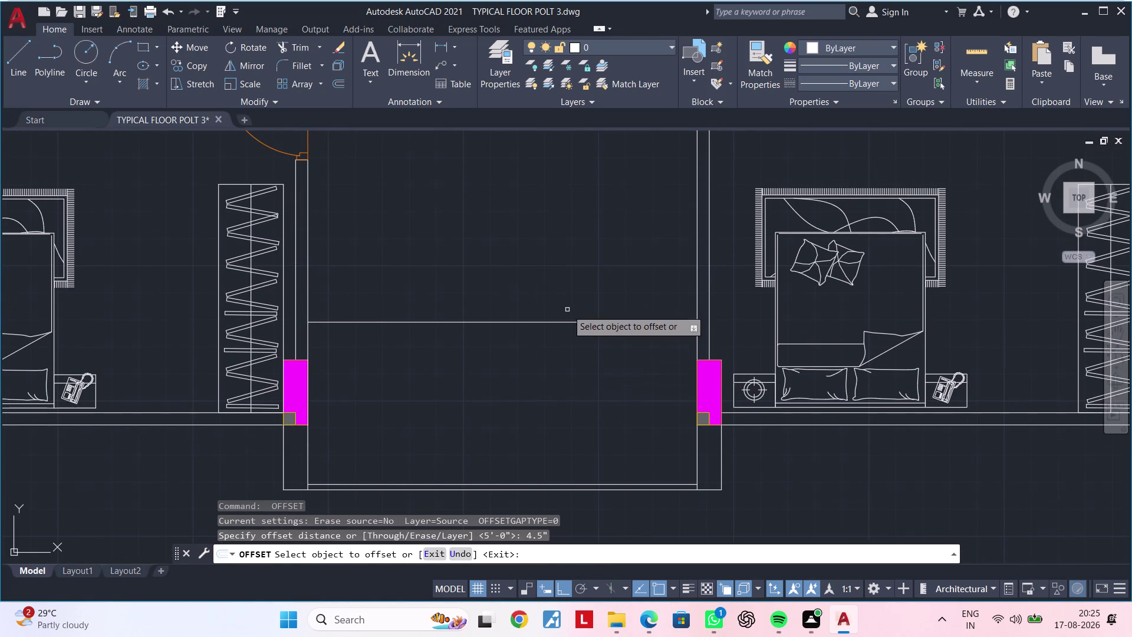
click(563, 320)
click(561, 251)
scroll(down, 3)
middle_drag(558, 250, 453, 279)
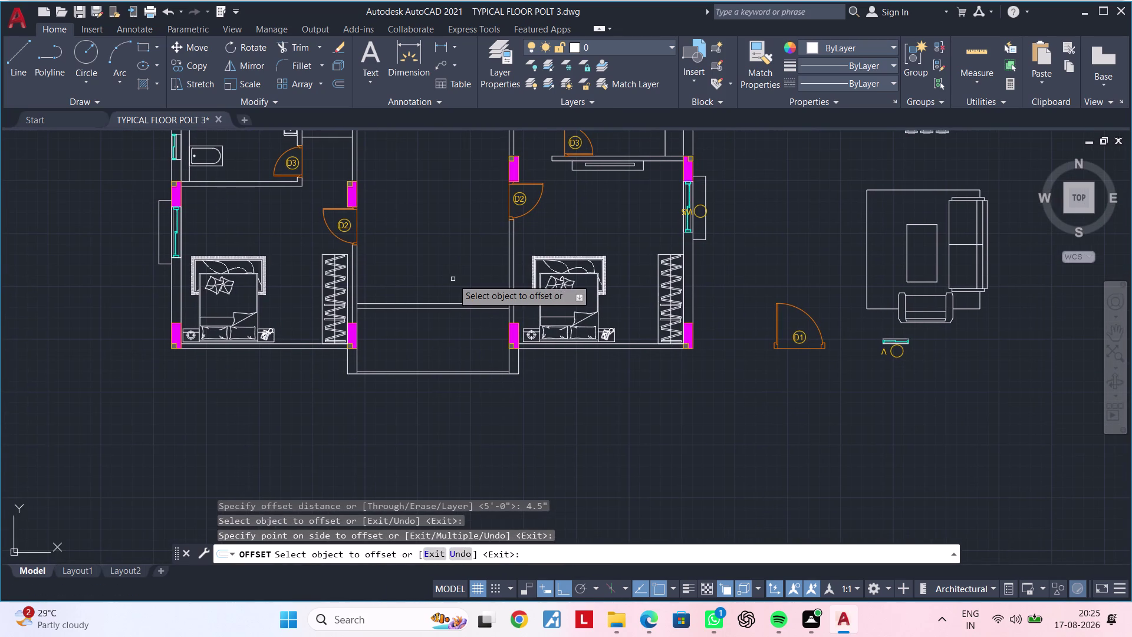
middle_drag(457, 286, 448, 512)
scroll(down, 3)
middle_drag(444, 468, 502, 378)
key(Escape)
key(Escape)
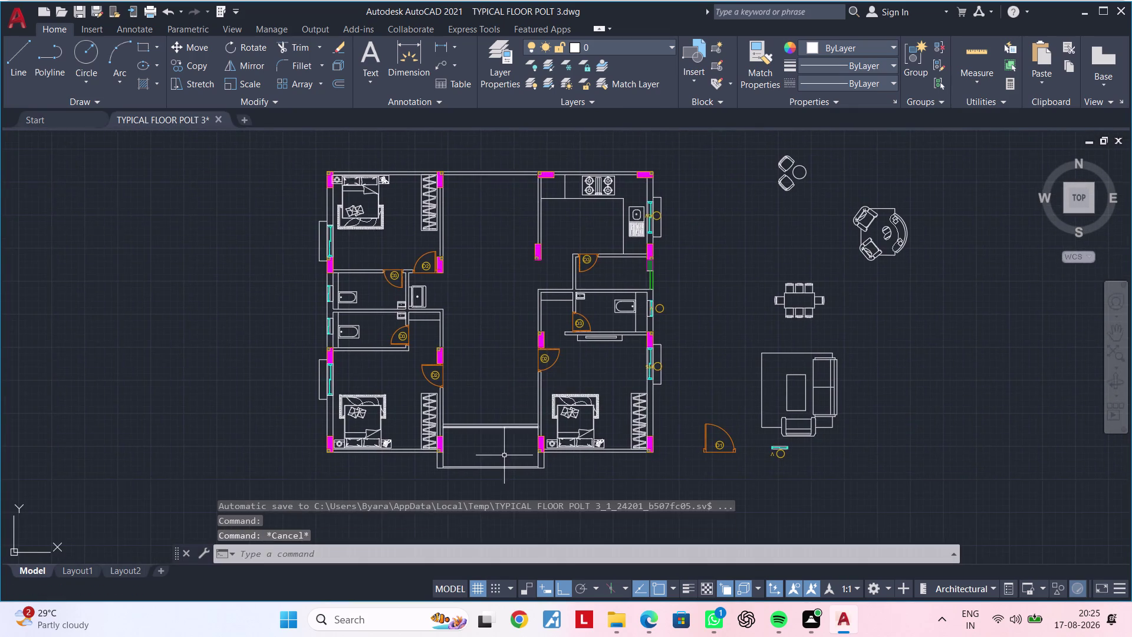
Pan and zoom to the labelled plan's balcony sliding door.
scroll(up, 3)
middle_drag(487, 396, 522, 385)
scroll(down, 3)
middle_drag(523, 264, 541, 431)
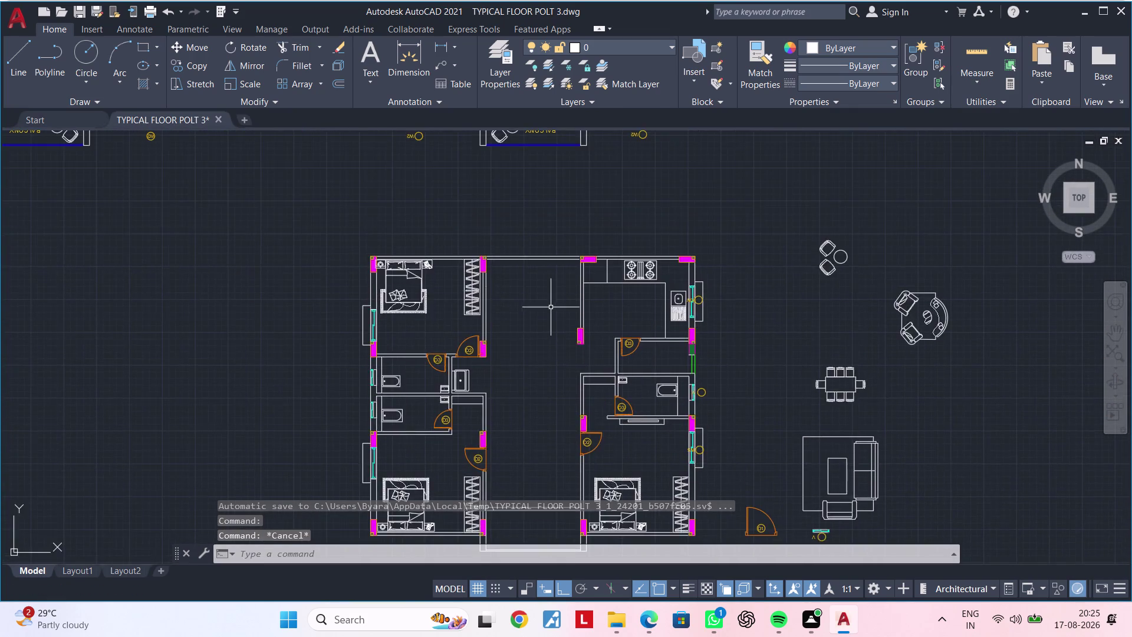
scroll(down, 3)
scroll(up, 3)
middle_drag(552, 311, 549, 445)
scroll(up, 3)
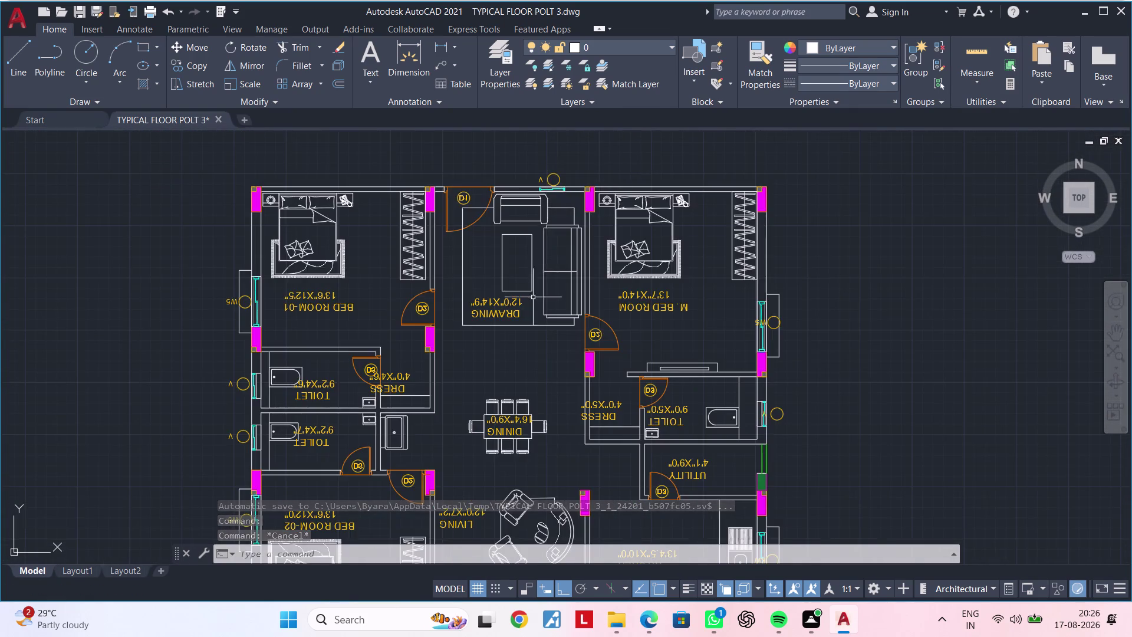
middle_drag(532, 287, 548, 133)
middle_drag(550, 366, 571, 221)
scroll(up, 3)
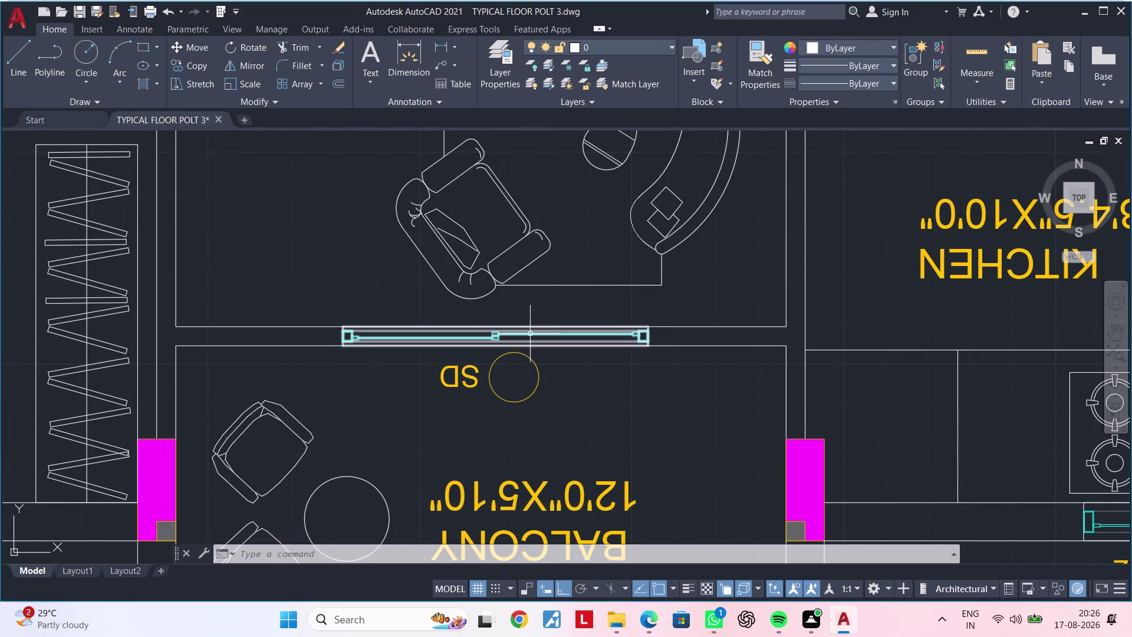
Select the labelled plan's sliding door and start copying it from a base point.
click(528, 336)
click(512, 332)
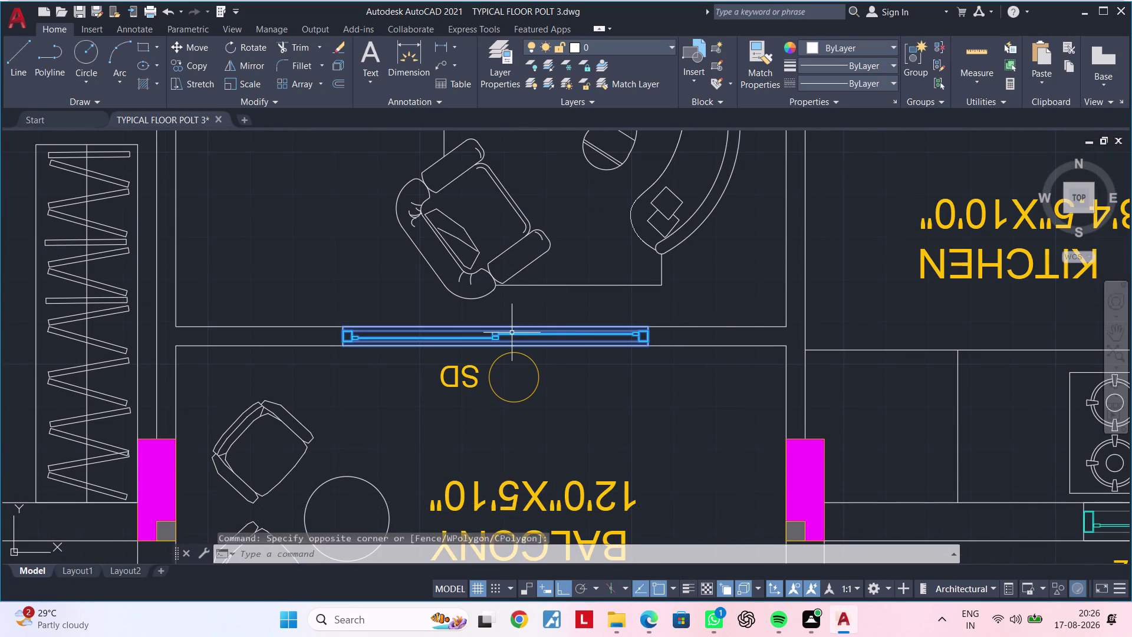
key(c)
text(O)
key(space)
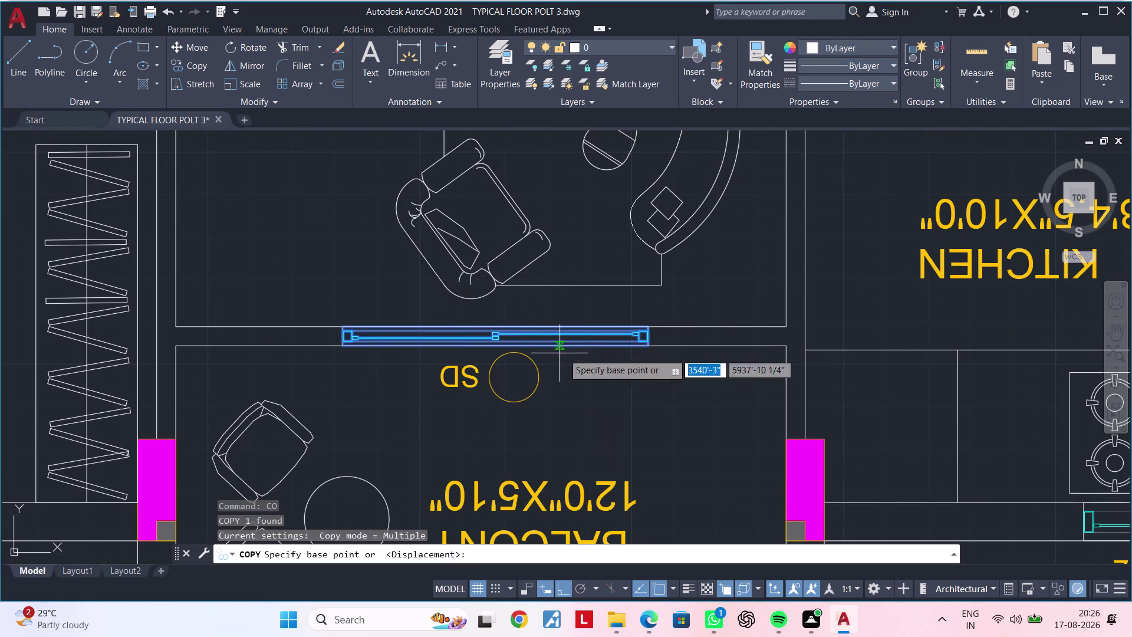
drag(646, 348, 645, 419)
Place the sliding door copy in the new balcony front wall.
scroll(down, 3)
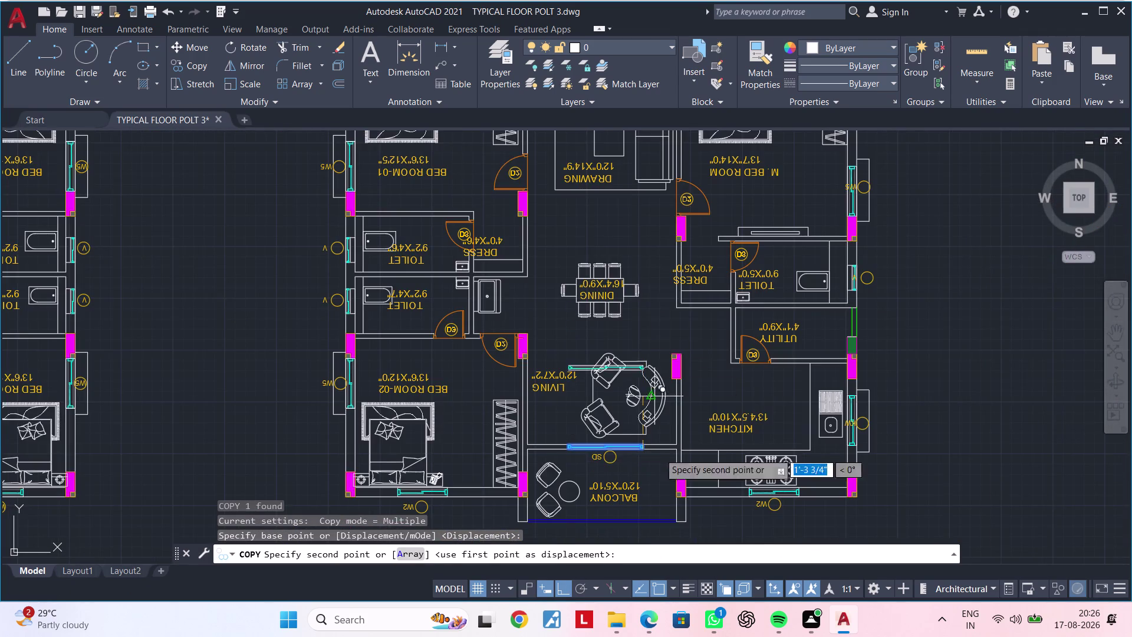
middle_drag(652, 466, 654, 235)
scroll(down, 3)
middle_drag(651, 471, 675, 231)
scroll(up, 3)
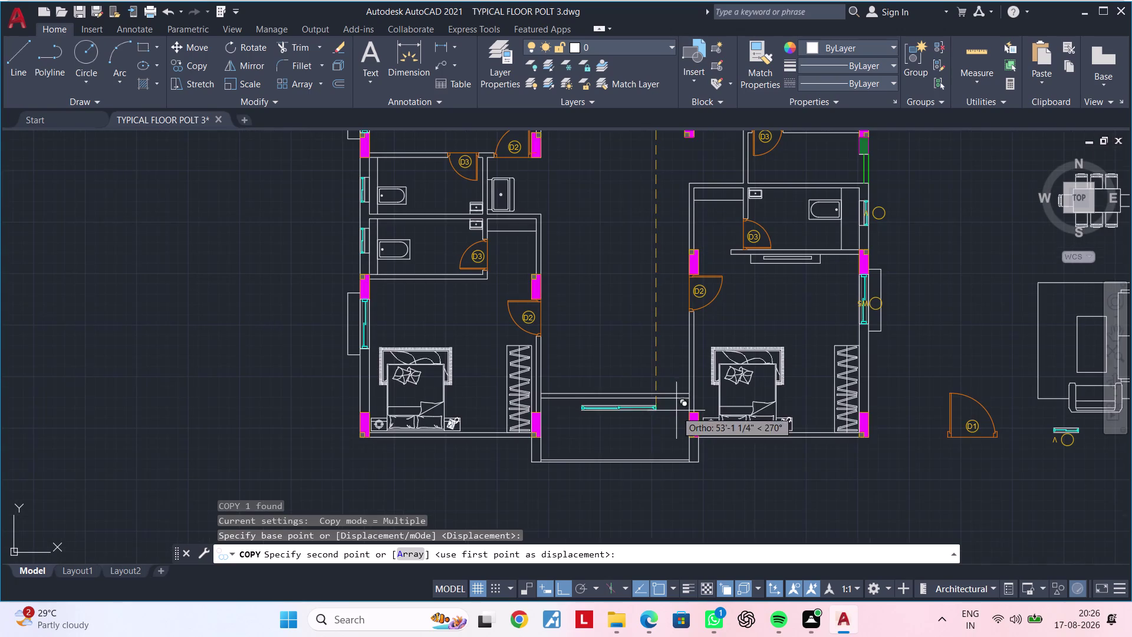
scroll(up, 3)
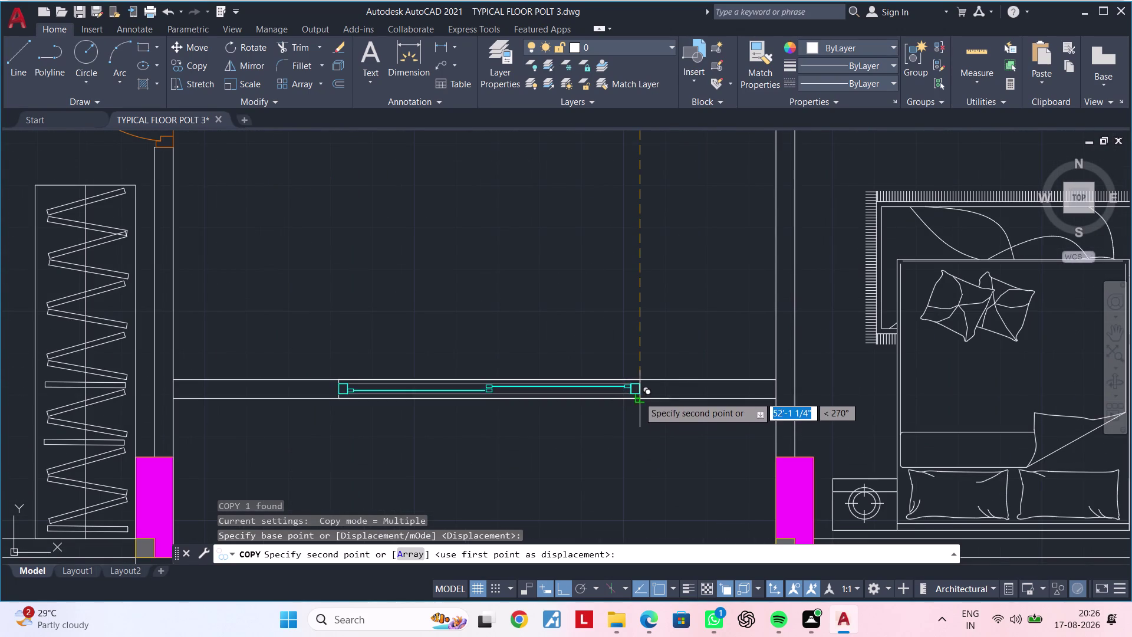
click(638, 396)
scroll(down, 3)
key(Escape)
key(Escape)
Pan out across the floor plan to the chair set beside it.
scroll(down, 3)
middle_drag(704, 402, 700, 293)
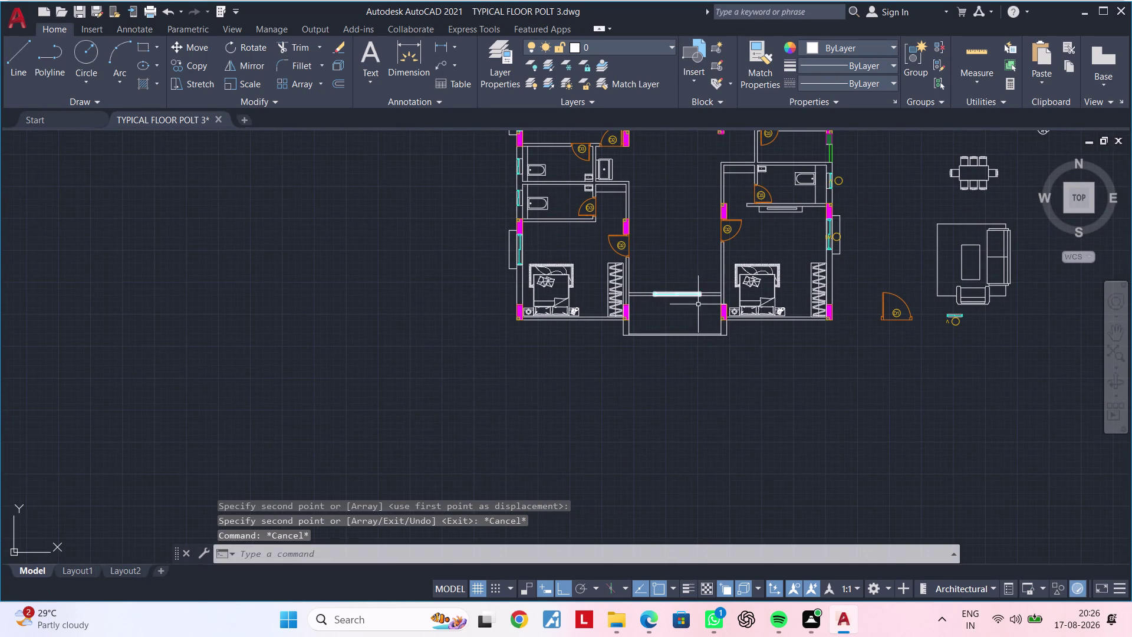
middle_drag(676, 390, 474, 420)
middle_drag(767, 393, 761, 415)
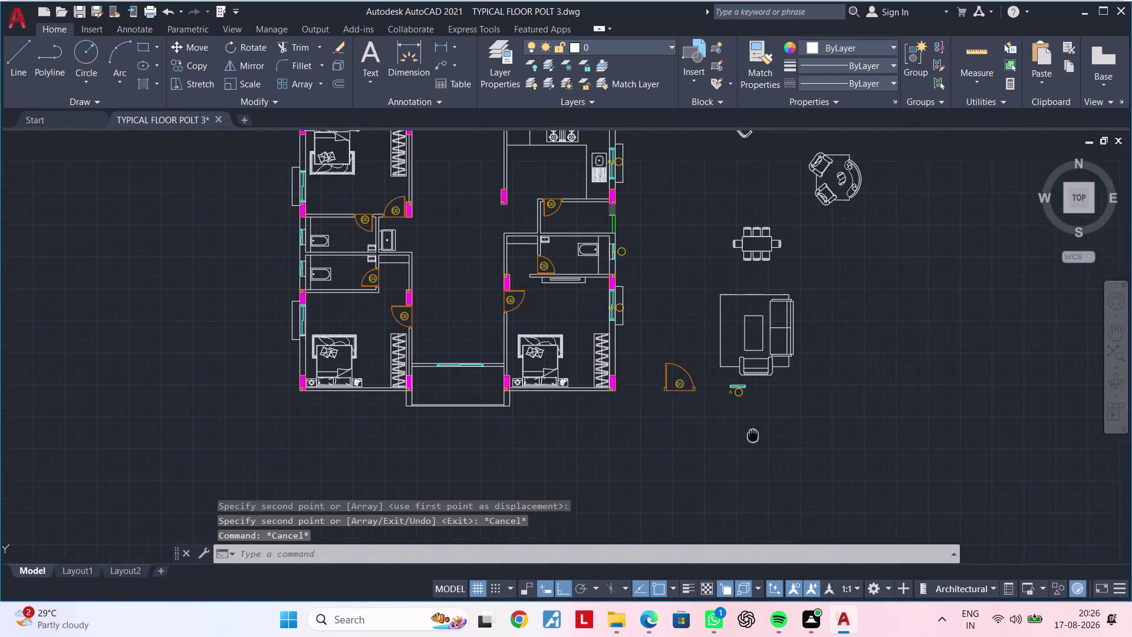
middle_drag(760, 415, 735, 466)
middle_drag(749, 172, 737, 245)
Select the two chairs and round table, start a mirror, then cancel it.
click(745, 191)
click(654, 274)
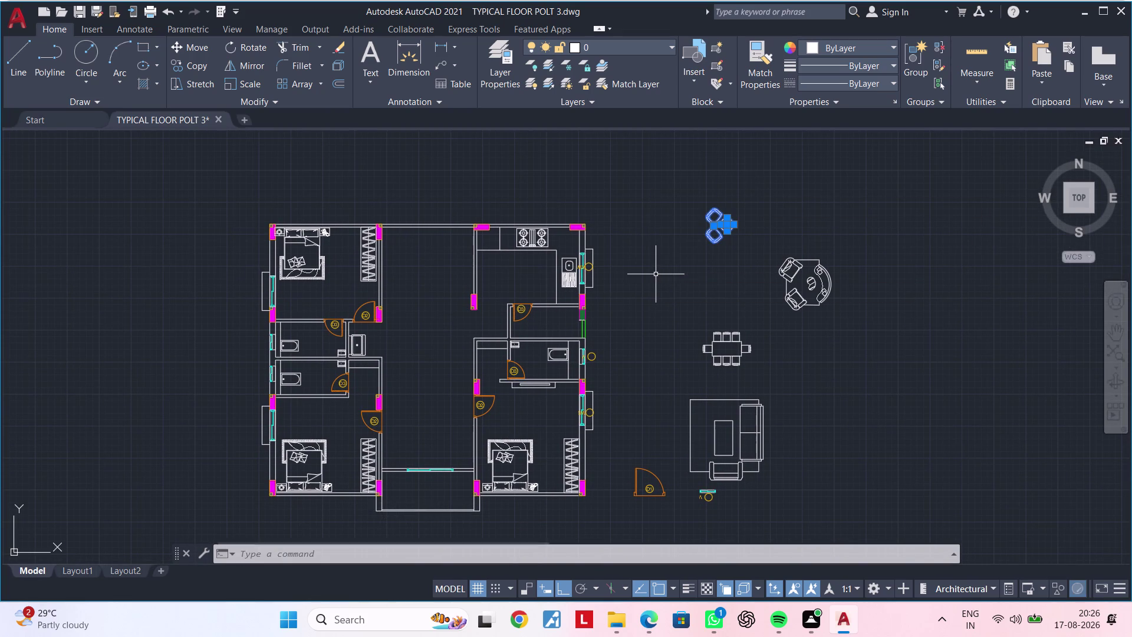
key(m)
key(i)
key(space)
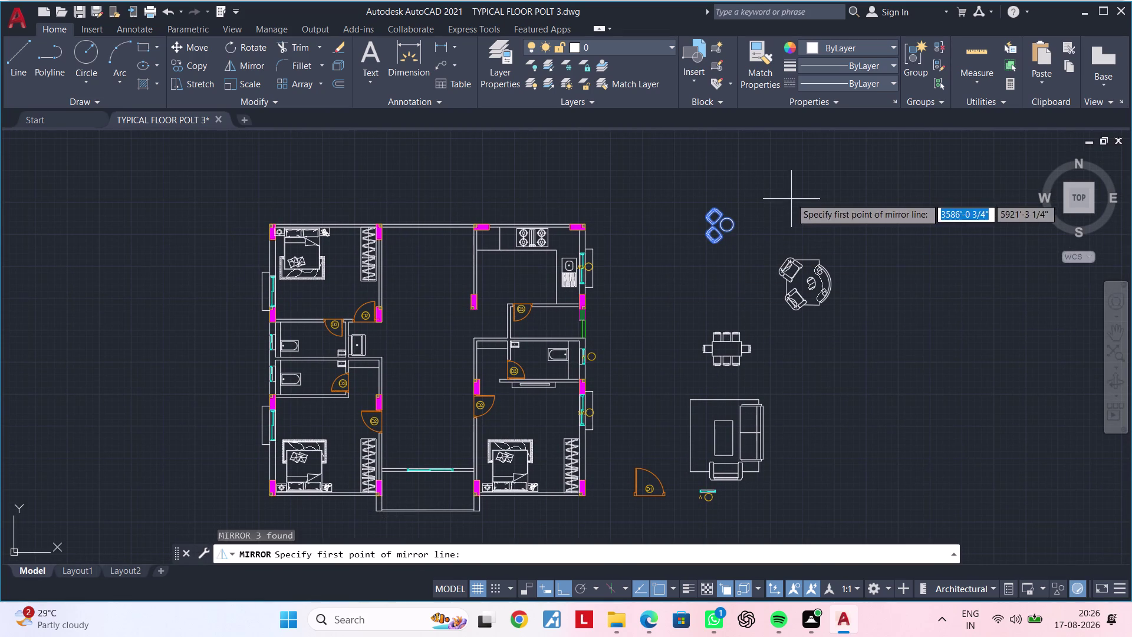
click(764, 189)
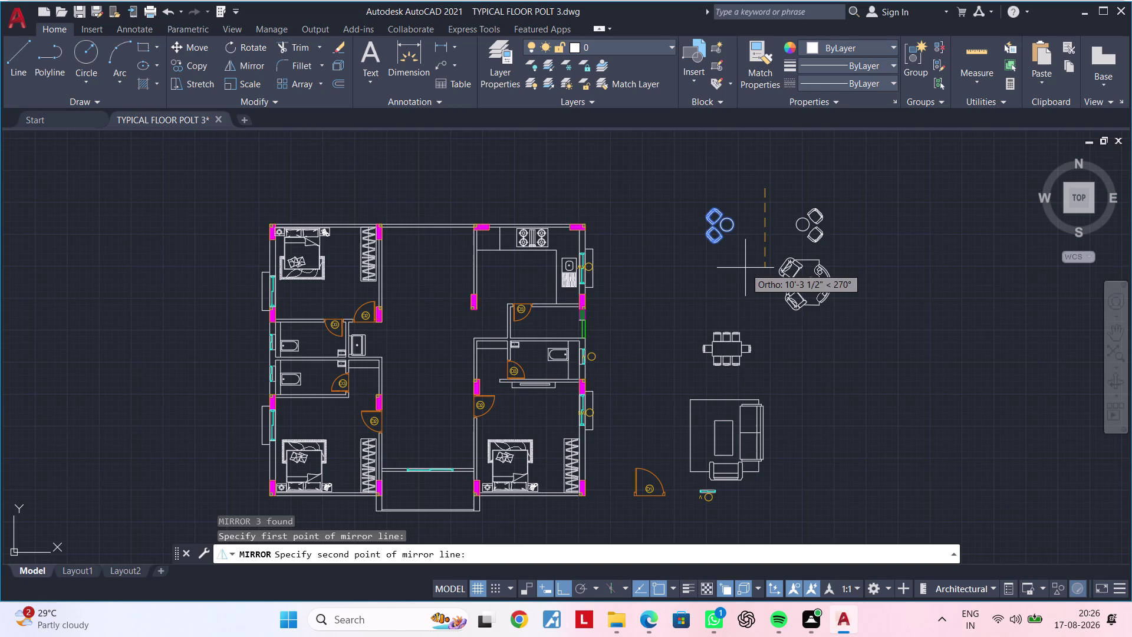
key(Escape)
key(Escape)
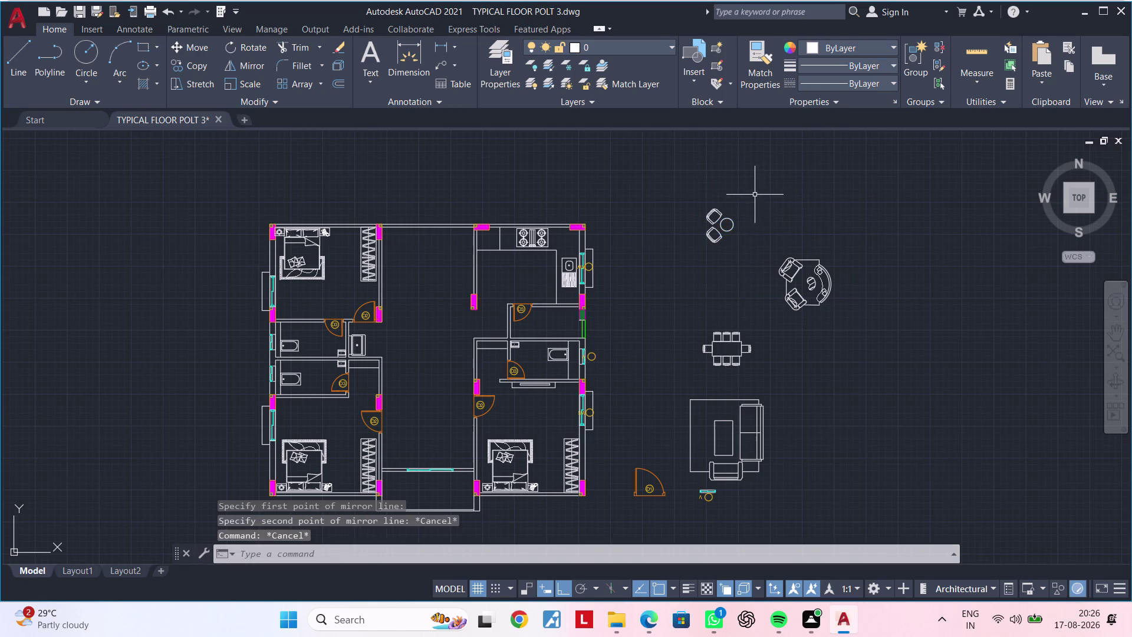
Reselect the chair set and retry the mirror, abandoning it again.
drag(754, 195, 735, 214)
click(674, 249)
key(m)
key(i)
key(space)
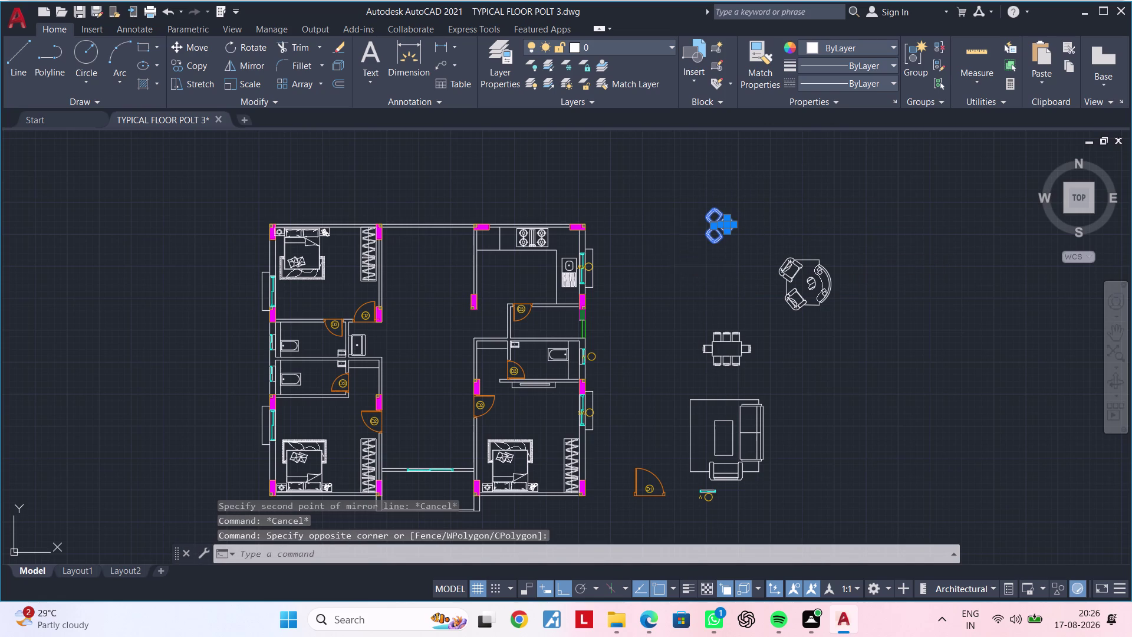
click(687, 199)
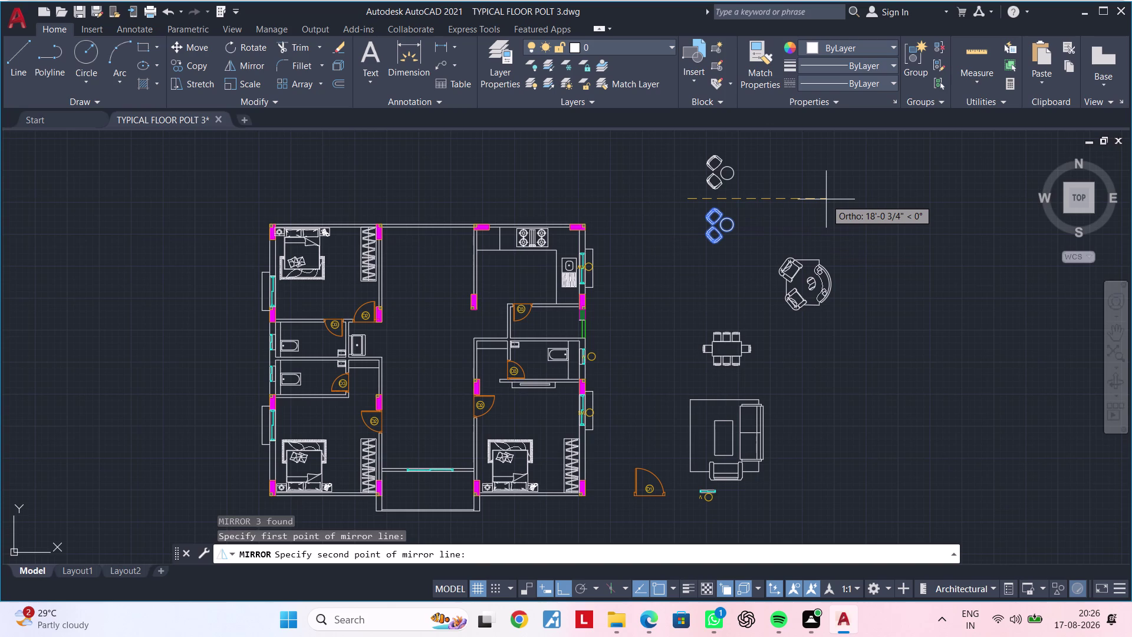
key(Escape)
key(Escape)
Reselect the chair set and start moving it with MOVE (M) from a base point.
drag(801, 186, 792, 190)
click(667, 249)
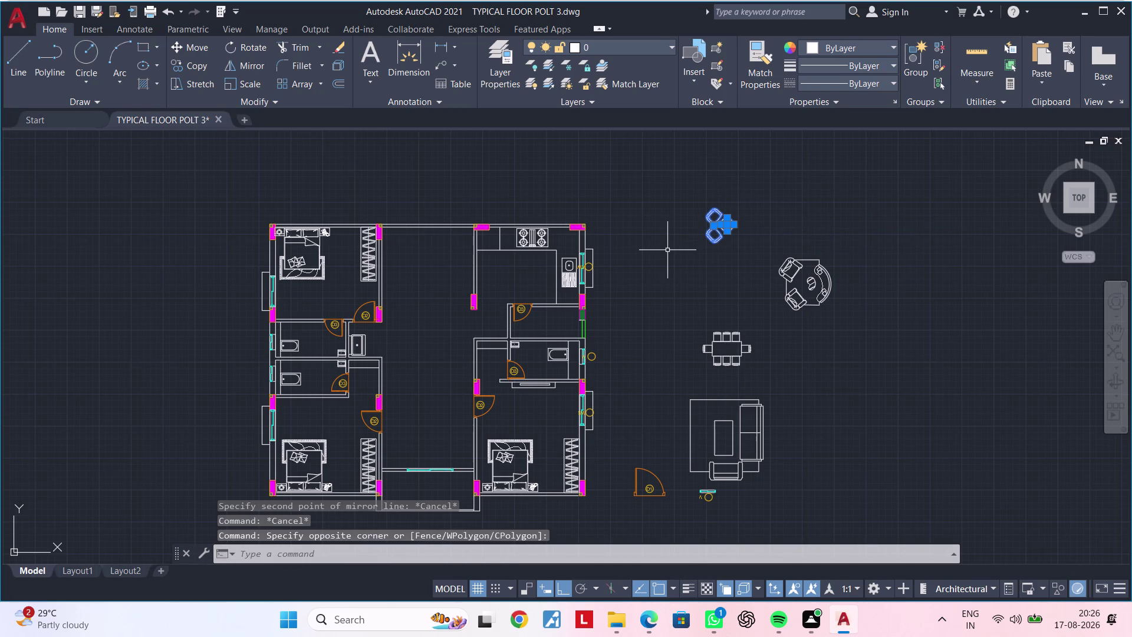
text(M)
key(space)
click(714, 222)
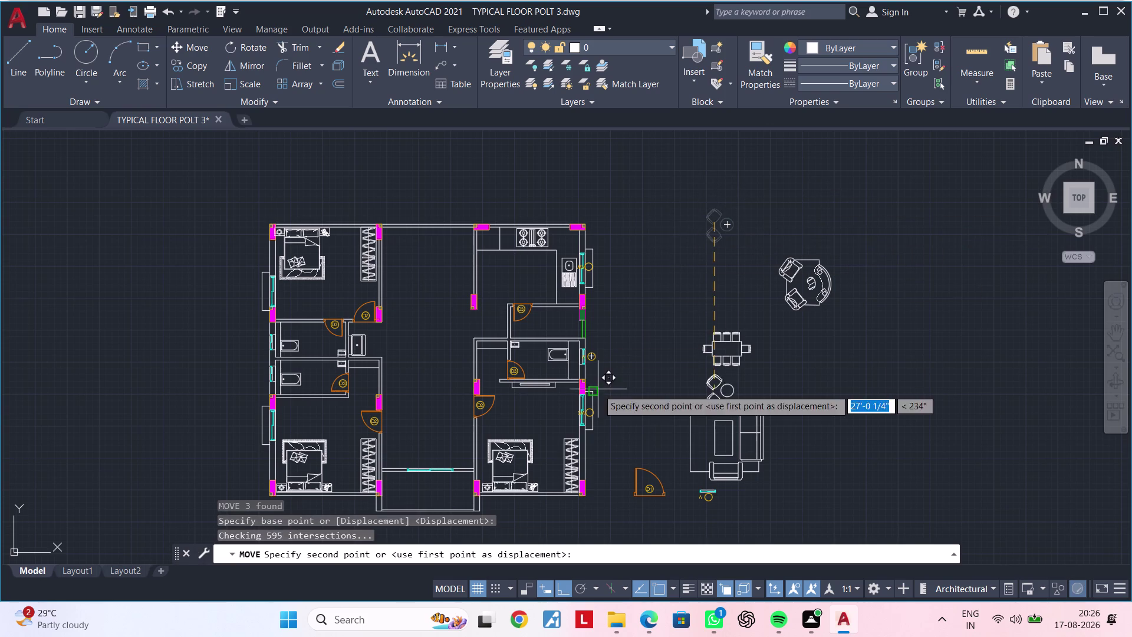
With Ortho off, place the chairs and table inside the balcony by the sliding door.
middle_drag(608, 377, 708, 288)
click(562, 589)
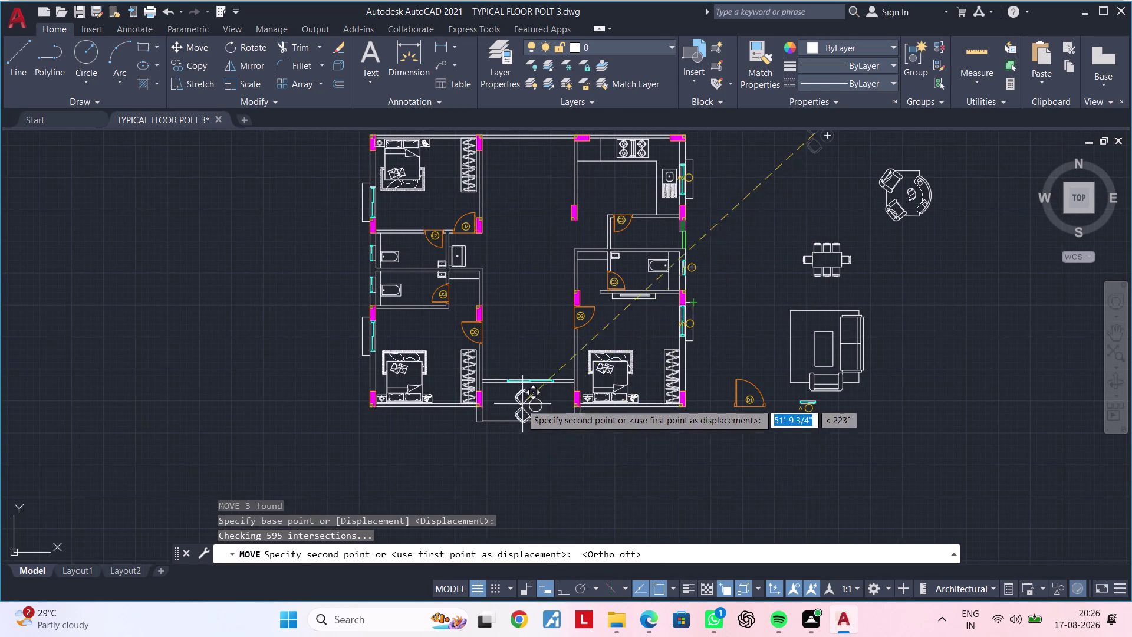
scroll(up, 3)
scroll(up, 3)
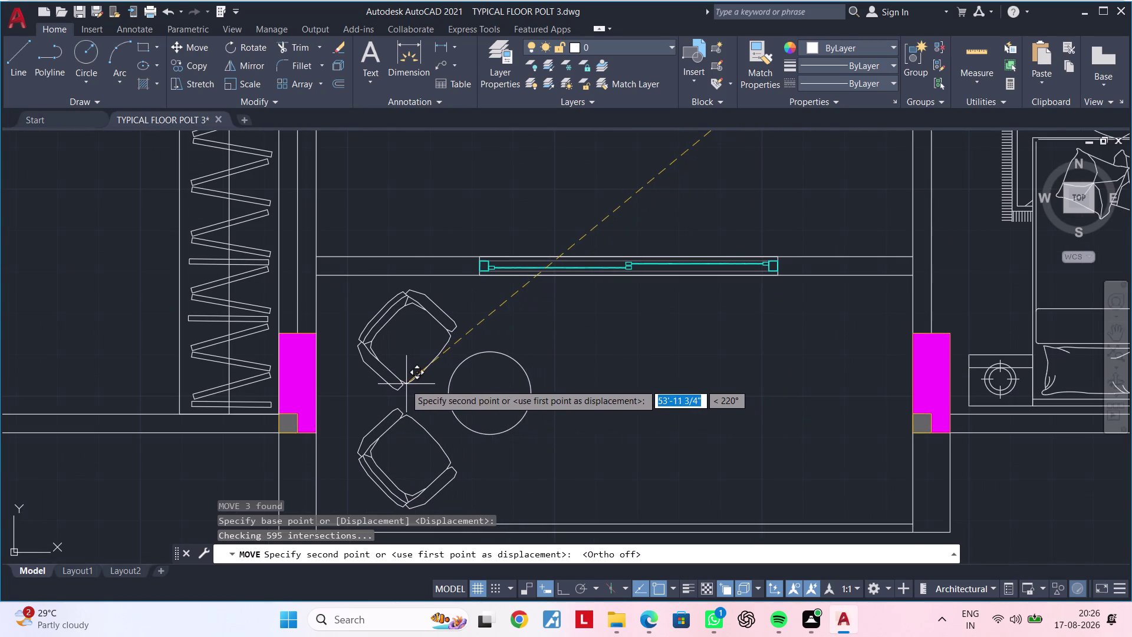
click(400, 384)
scroll(down, 3)
middle_drag(568, 402, 598, 346)
key(Escape)
key(Escape)
Pan toward main door D1 and clear any pending commands.
middle_drag(607, 344, 569, 371)
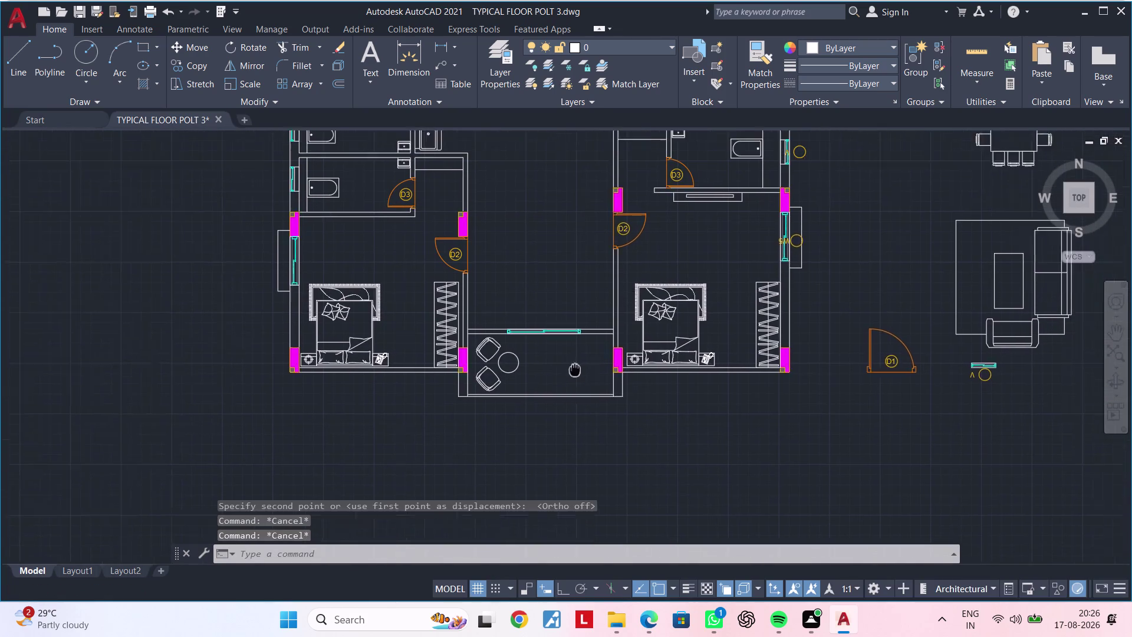
middle_drag(569, 372, 525, 405)
key(Escape)
key(Escape)
middle_drag(806, 327, 733, 299)
key(Escape)
key(Escape)
middle_drag(732, 312, 720, 346)
key(Escape)
key(Escape)
key(Escape)
key(Escape)
click(778, 336)
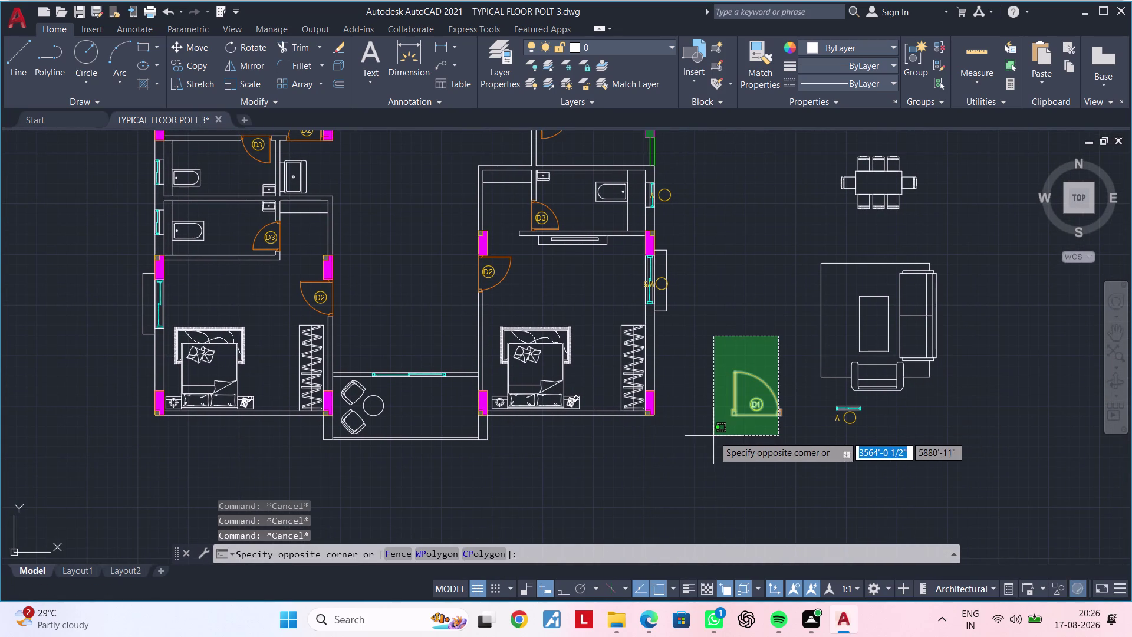
Window-select door D1, then abandon an accidental move.
click(709, 438)
key(m)
key(space)
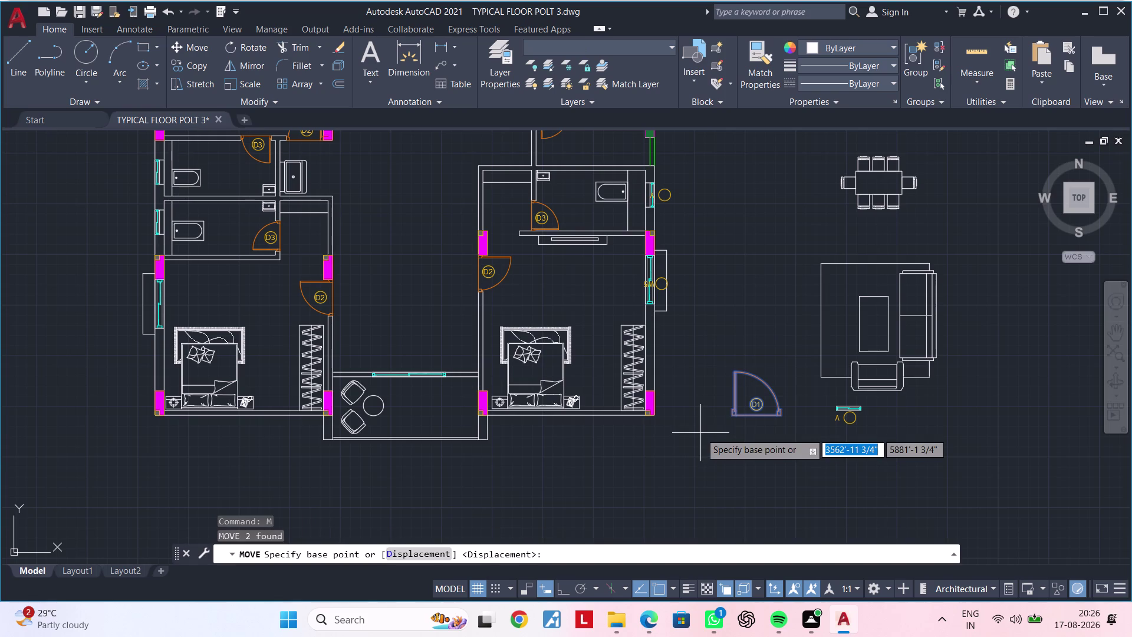
key(Escape)
key(Escape)
Mirror door D1 across a horizontal Ortho line, erasing the original door.
click(790, 370)
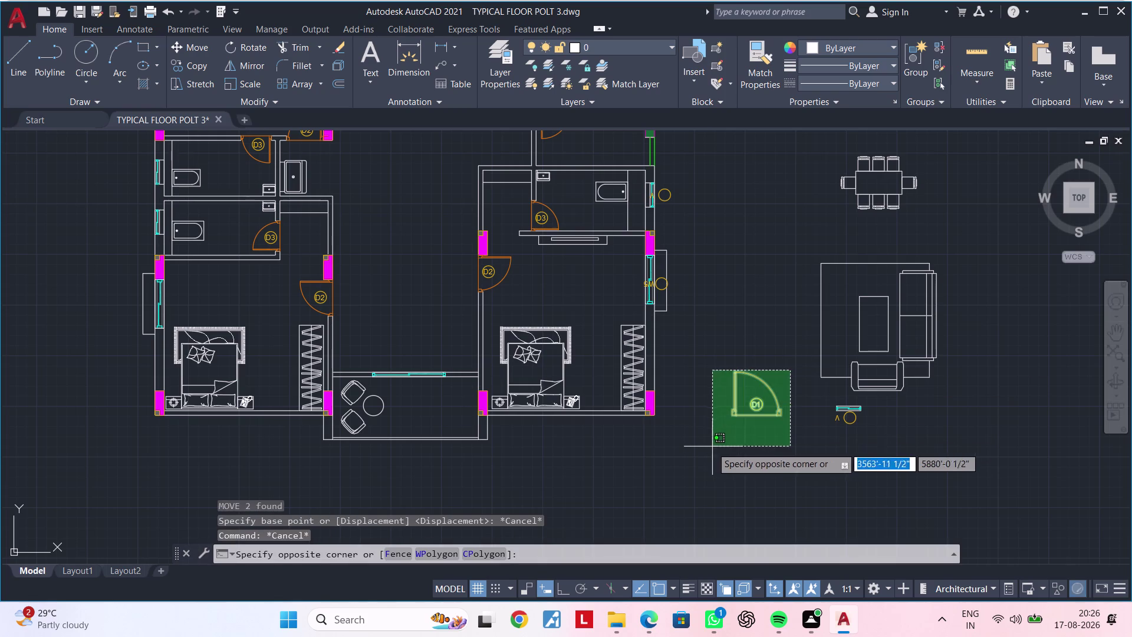
click(707, 439)
key(m)
key(i)
key(space)
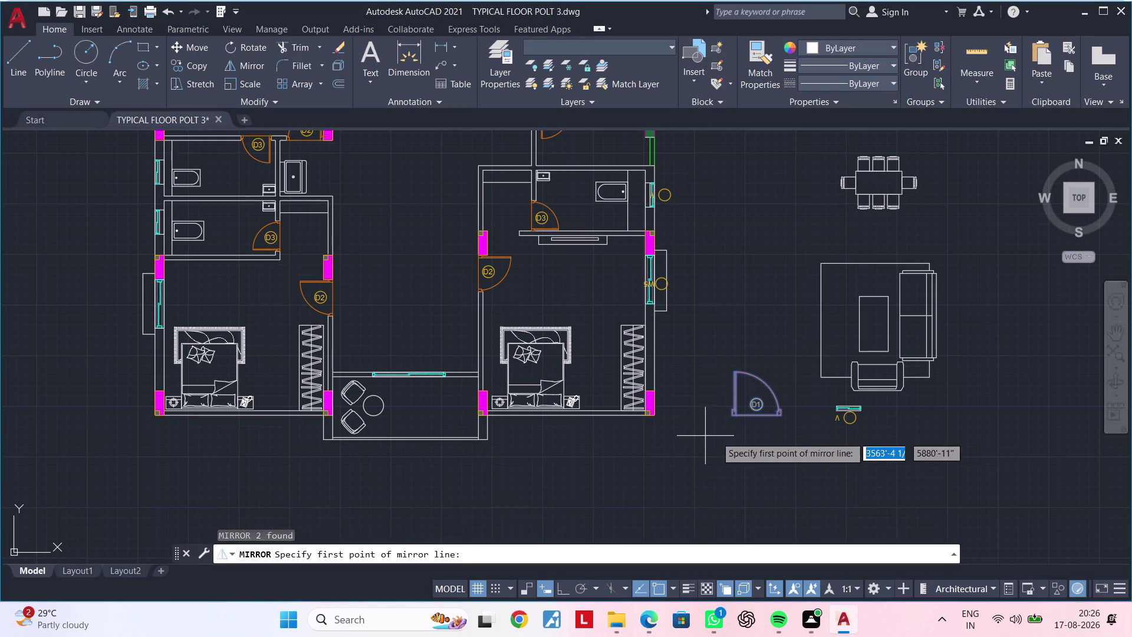
click(719, 439)
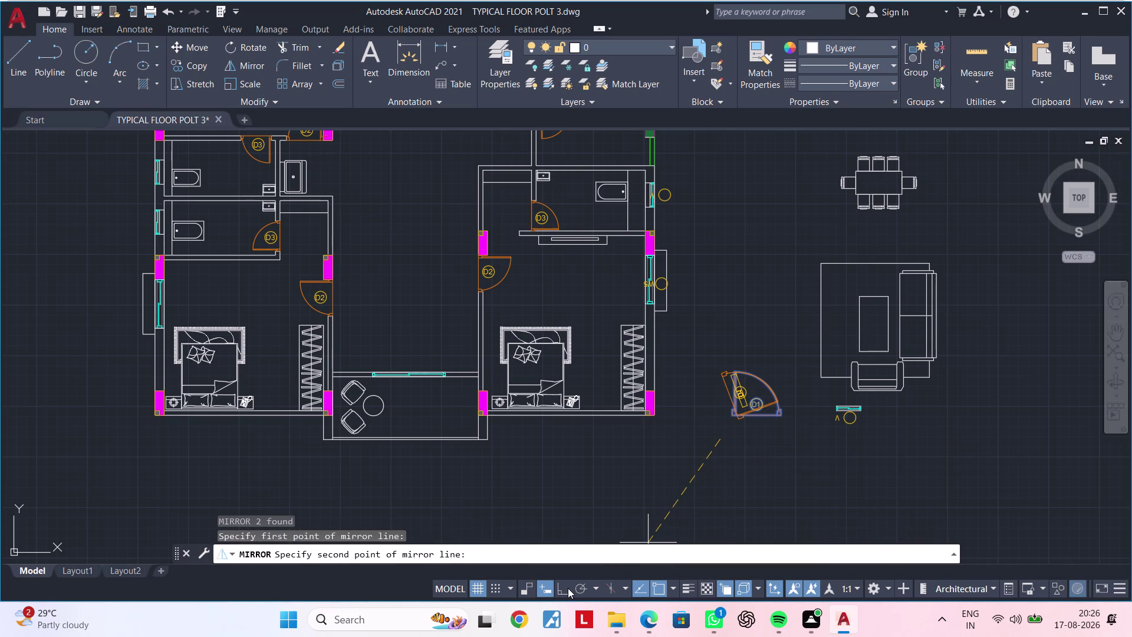
click(568, 588)
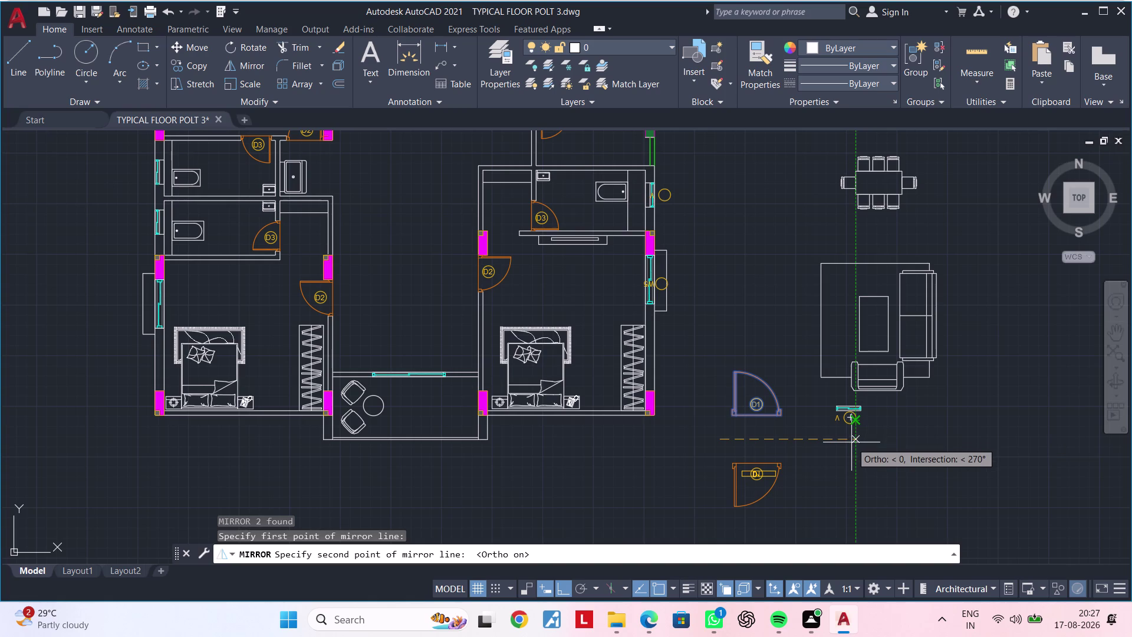
click(841, 455)
middle_drag(848, 465, 835, 437)
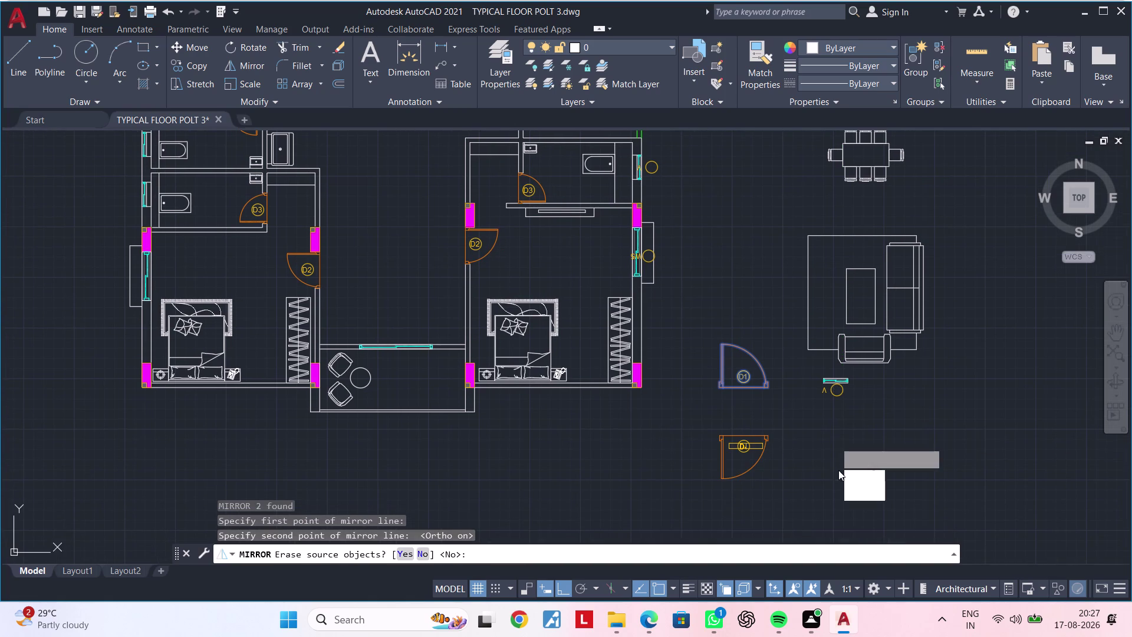
drag(857, 473, 848, 465)
middle_drag(817, 437, 769, 418)
key(Escape)
scroll(up, 3)
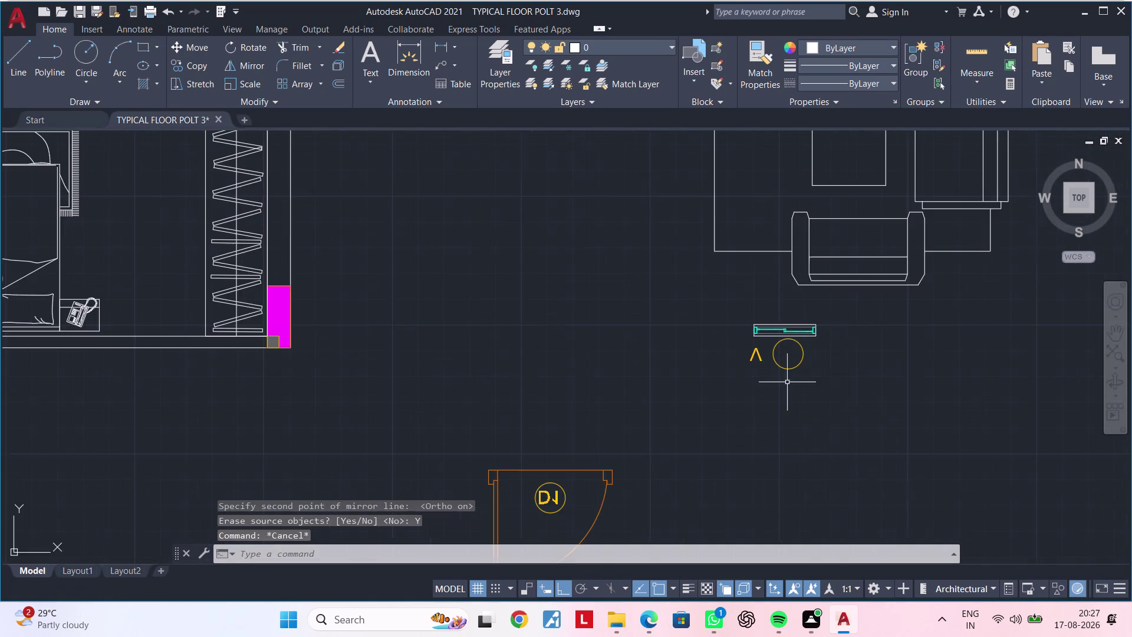
middle_drag(792, 392, 805, 435)
scroll(down, 3)
middle_drag(745, 413, 769, 382)
middle_drag(669, 370, 735, 553)
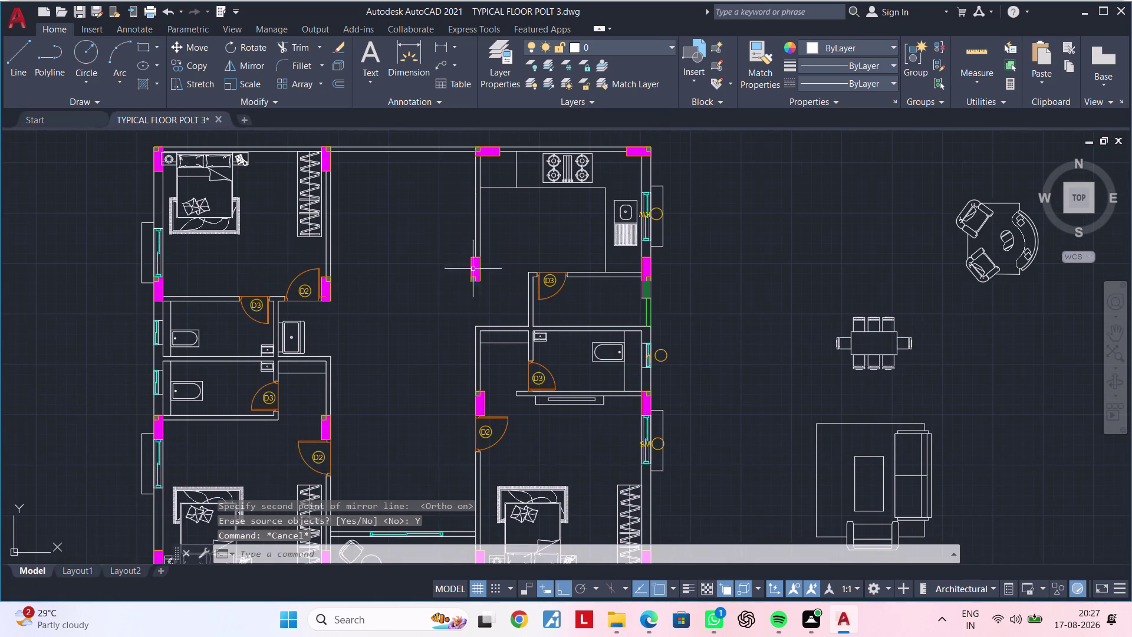
middle_drag(454, 249, 539, 356)
scroll(up, 3)
middle_drag(445, 283, 560, 343)
scroll(up, 3)
scroll(down, 3)
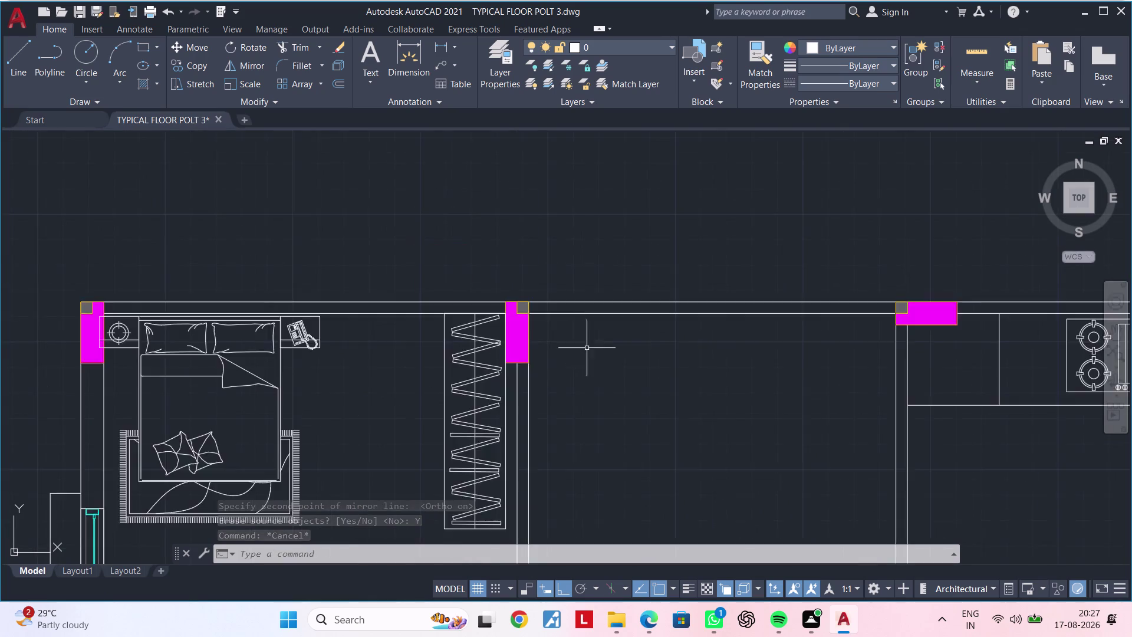
scroll(down, 3)
middle_drag(640, 398, 520, 201)
middle_drag(933, 457, 842, 257)
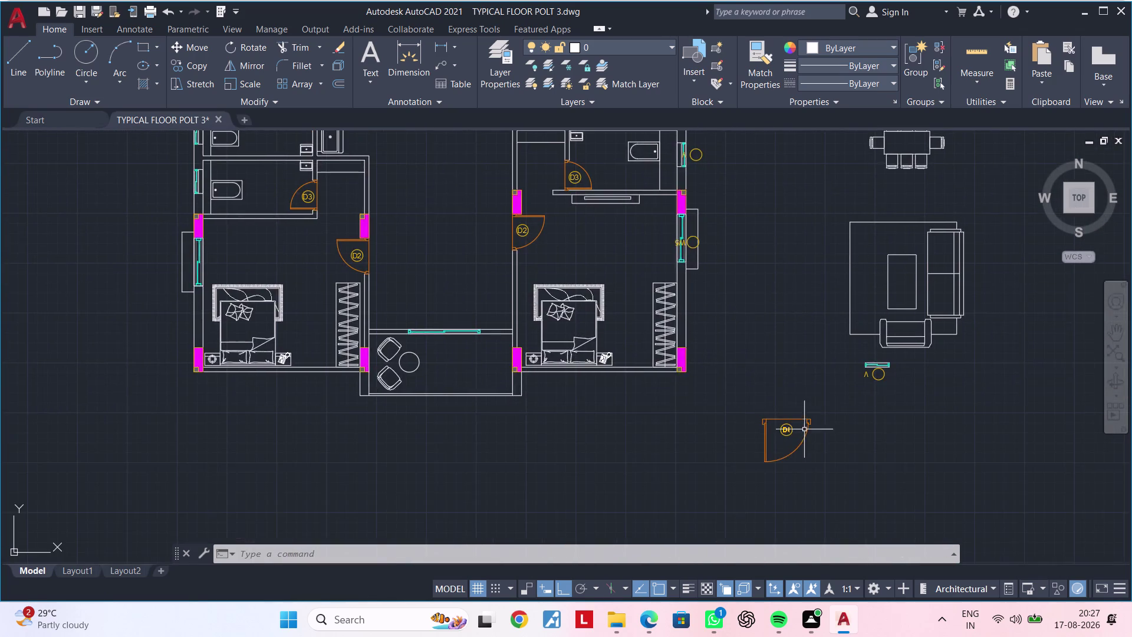
scroll(up, 3)
scroll(down, 3)
middle_drag(767, 371, 820, 535)
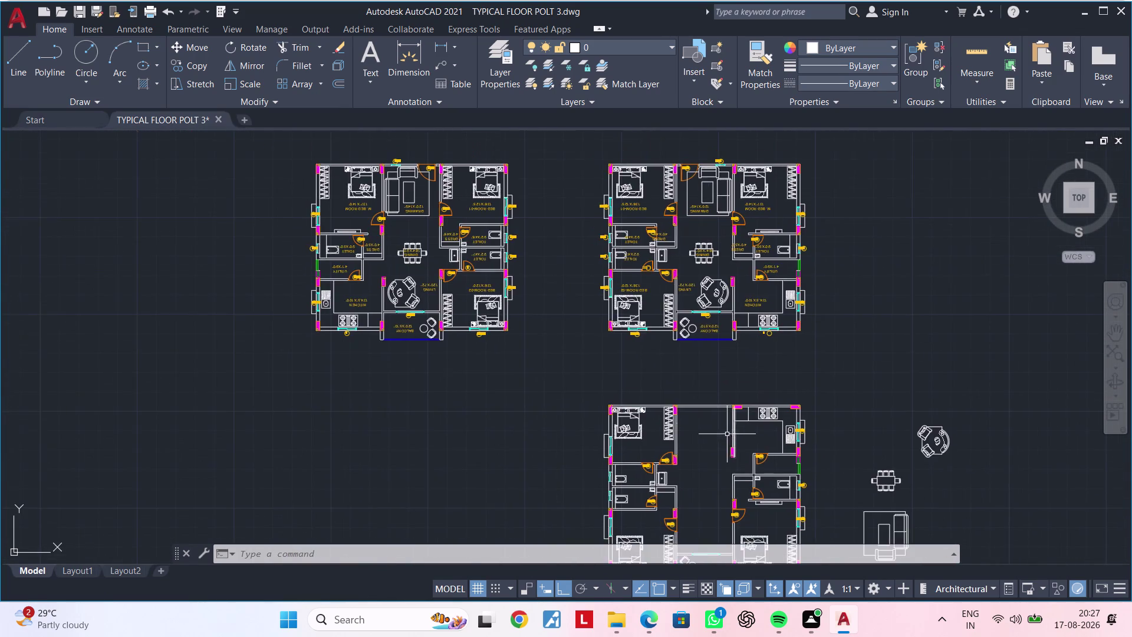
scroll(up, 3)
middle_drag(663, 376, 653, 435)
middle_drag(634, 448, 619, 387)
scroll(up, 3)
scroll(up, 3)
middle_drag(573, 375, 602, 375)
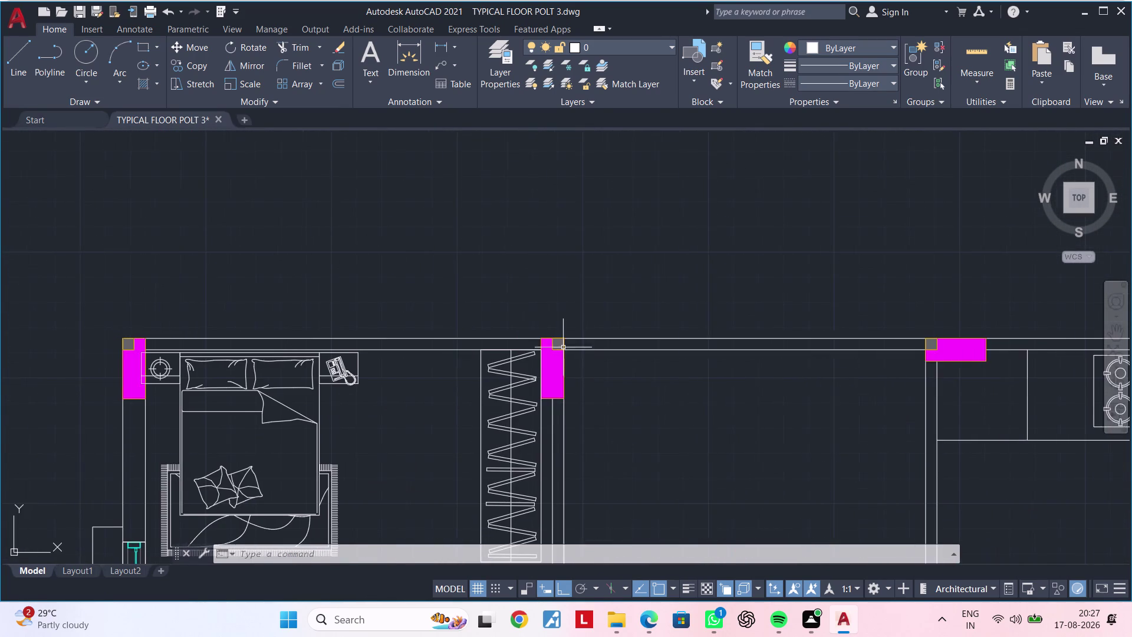